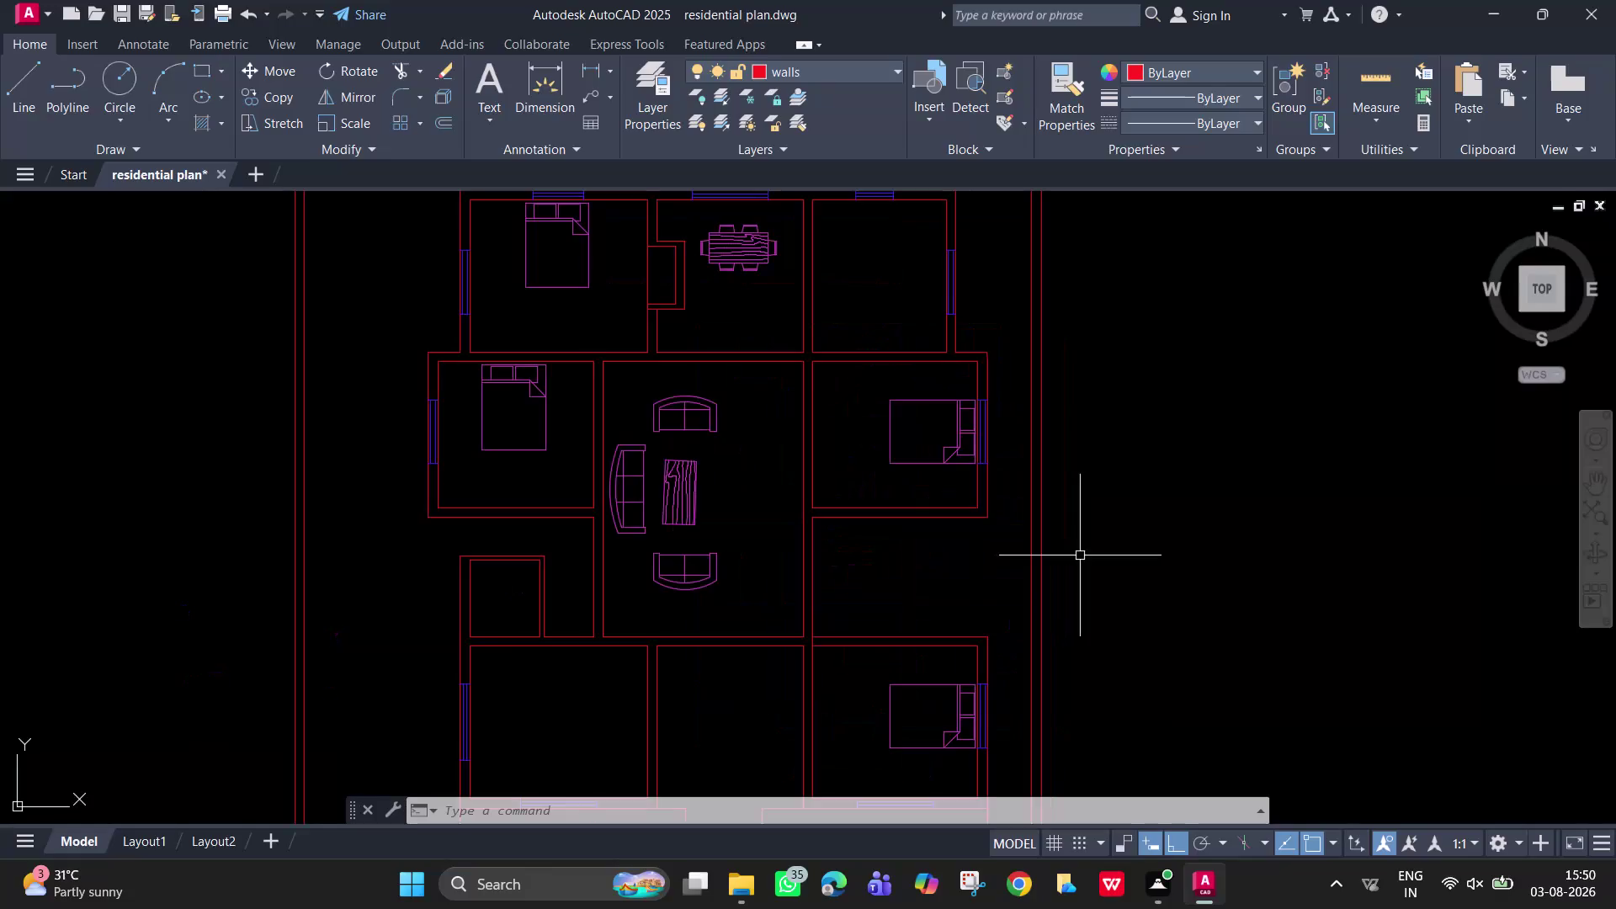
Zoom to the loose blocks and select the toilet block.
scroll(down, 3)
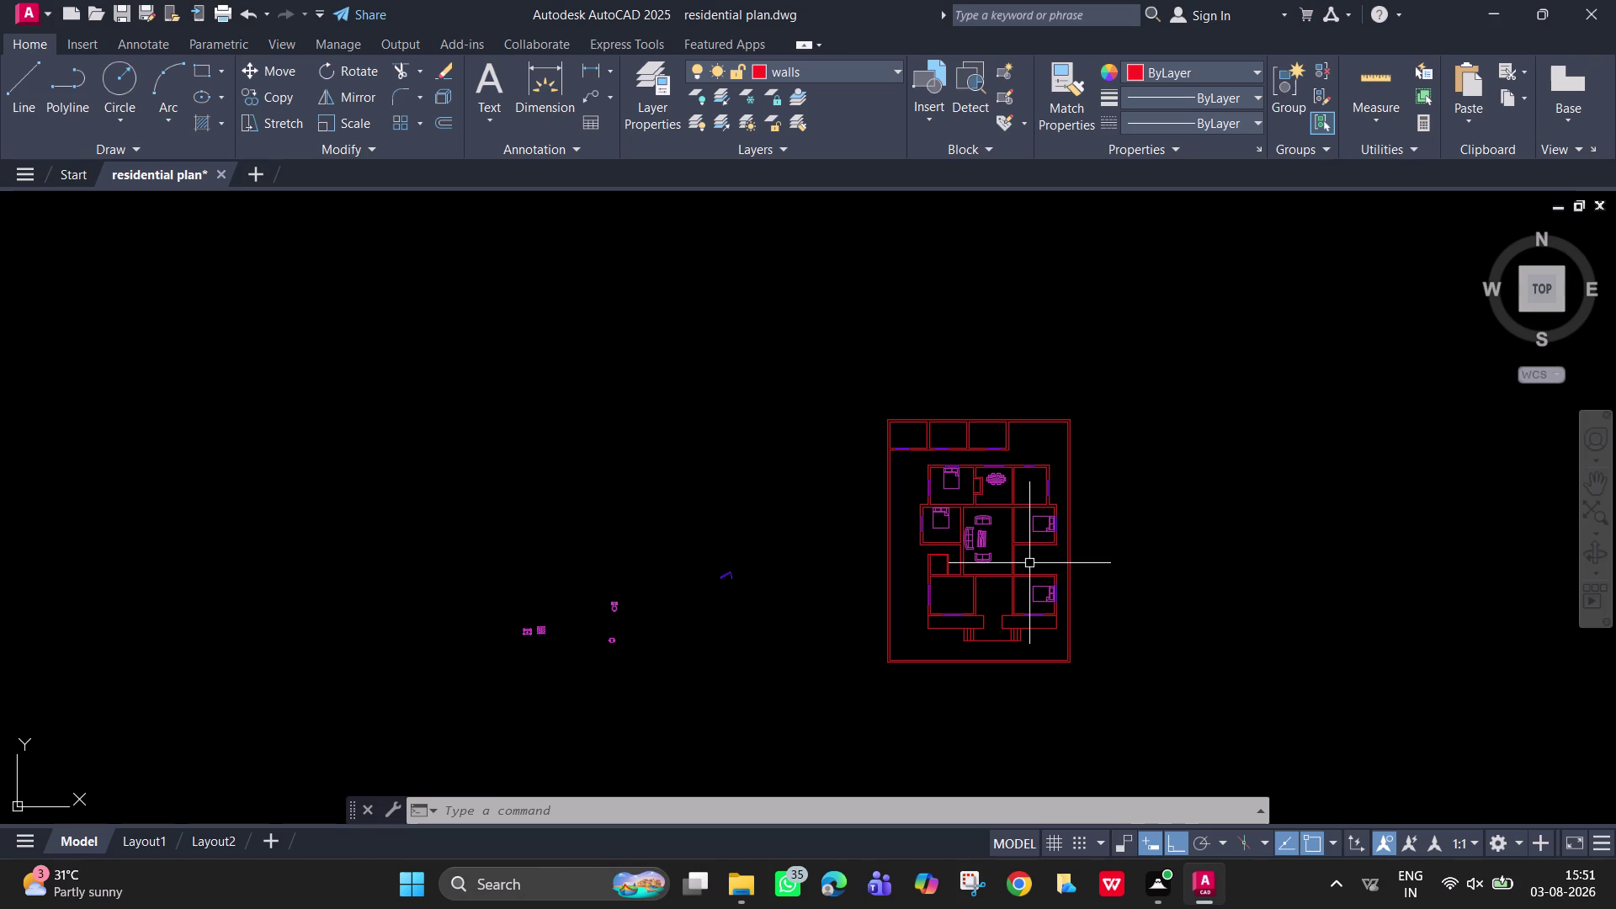
click(723, 596)
click(709, 563)
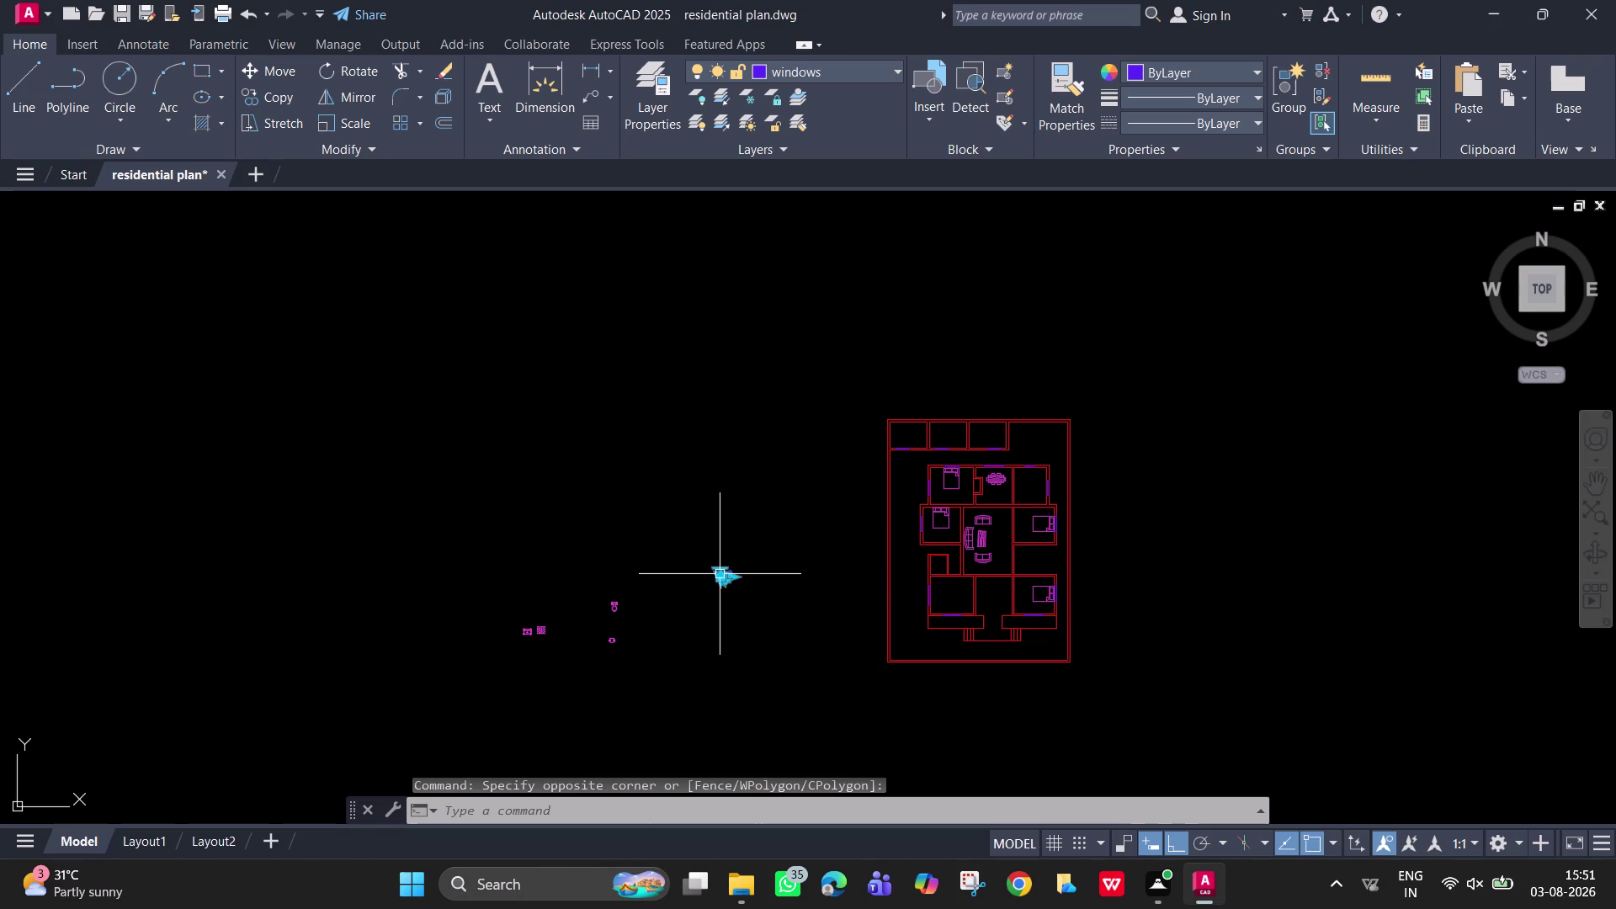
key(BackSpace)
key(Delete)
scroll(up, 3)
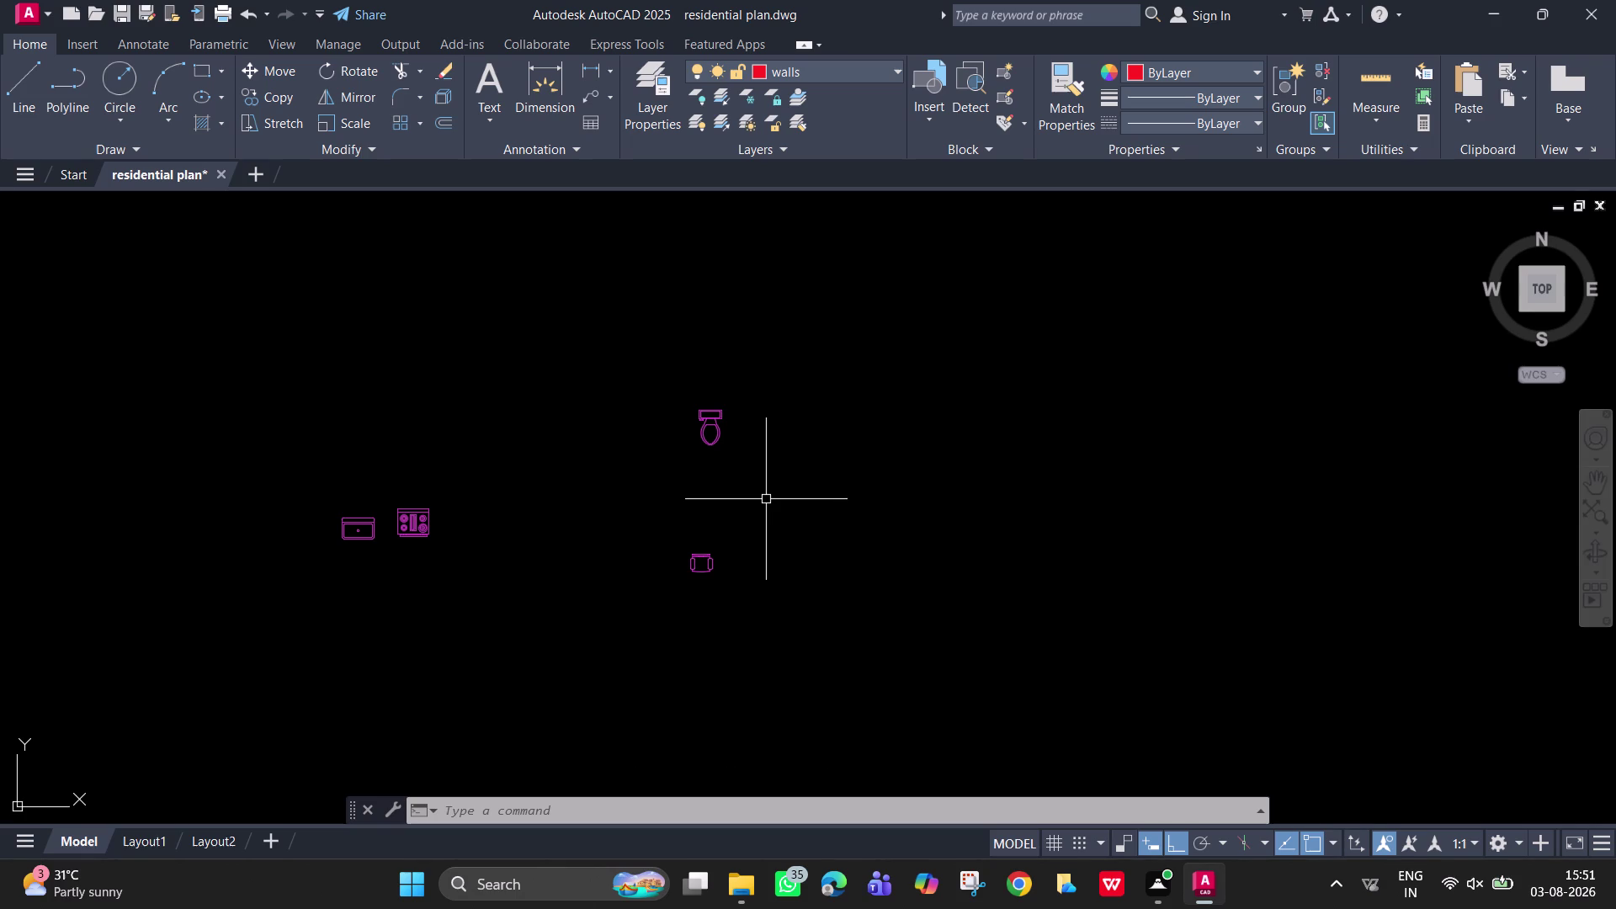
drag(778, 493, 745, 461)
Open Layer Properties and add a new layer.
click(671, 334)
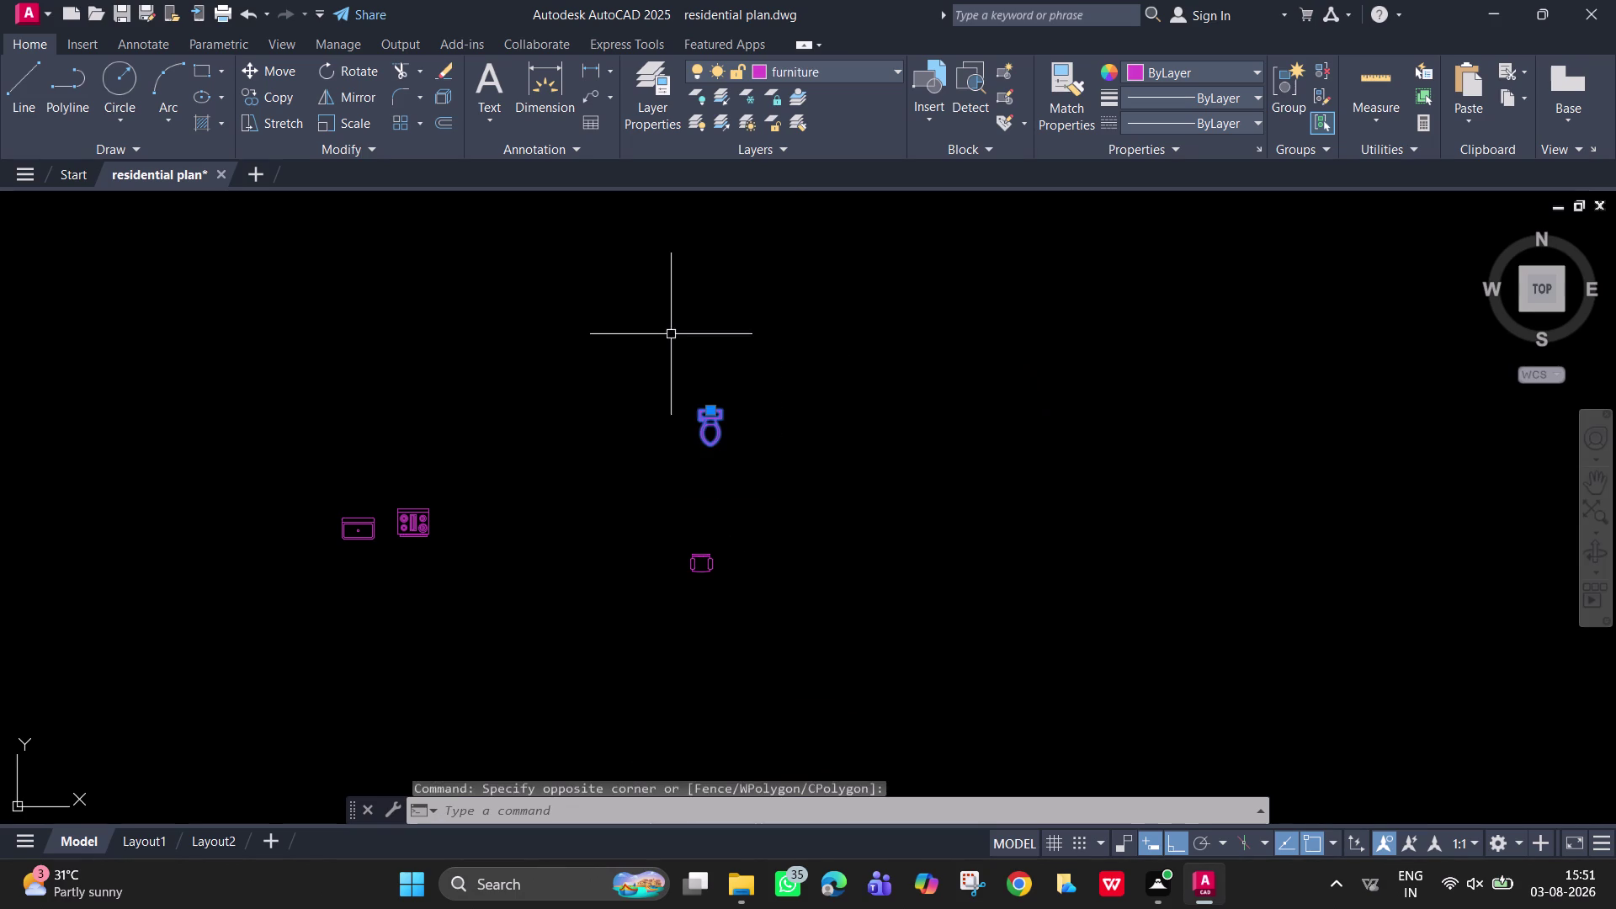
click(663, 91)
click(191, 101)
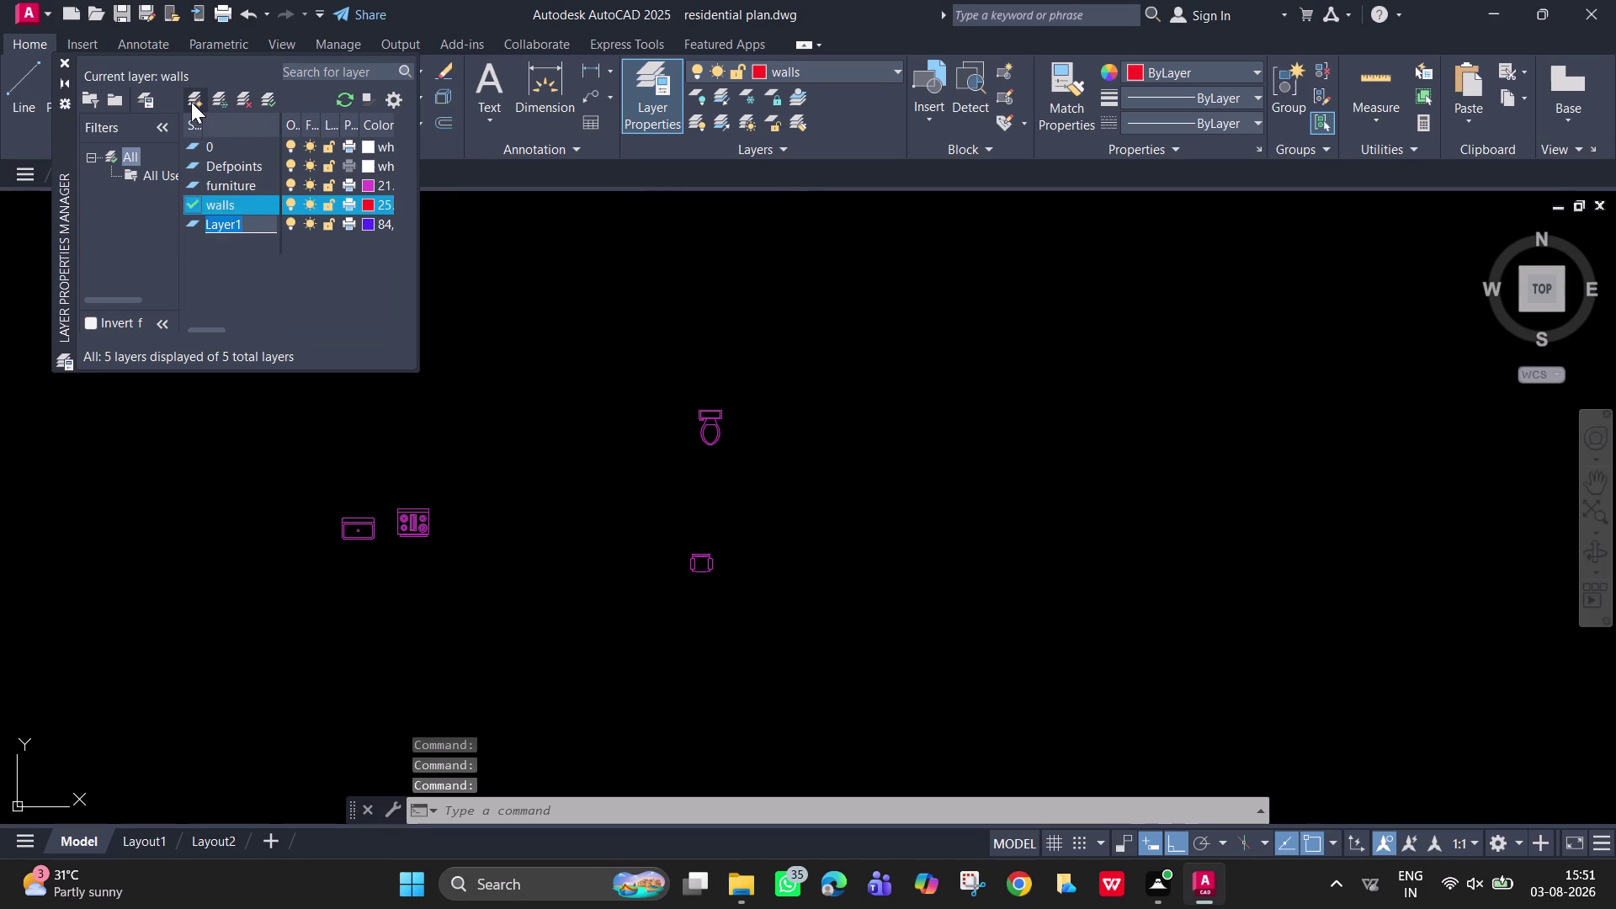
Name the new layer 'toilrt' and make it the current layer.
key(BackSpace)
key(BackSpace)
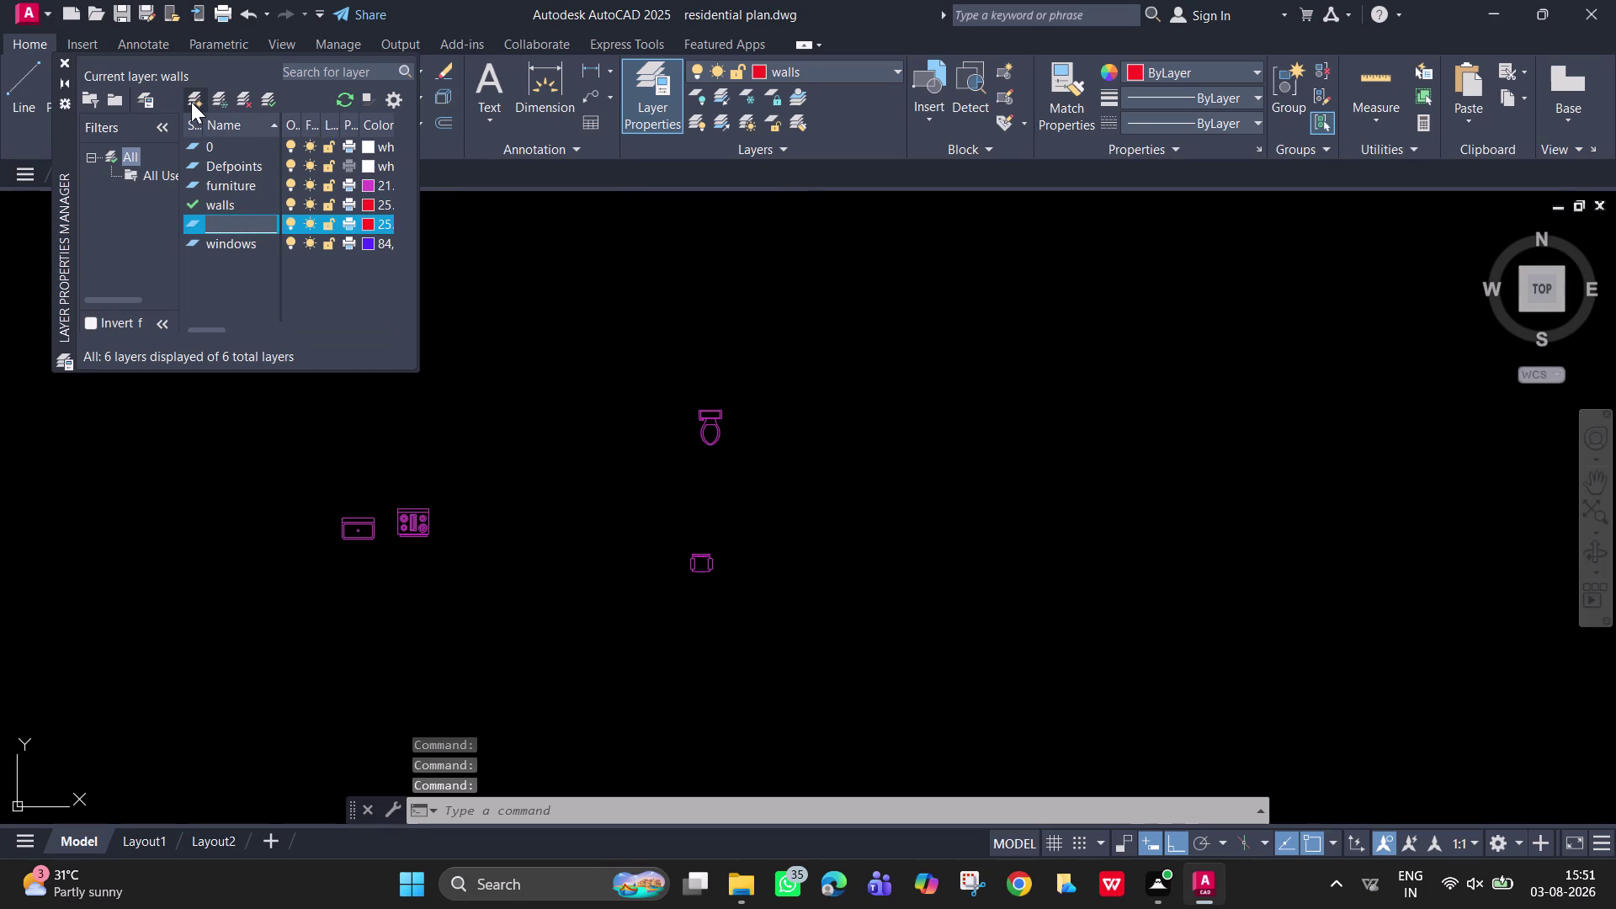
text(toilr)
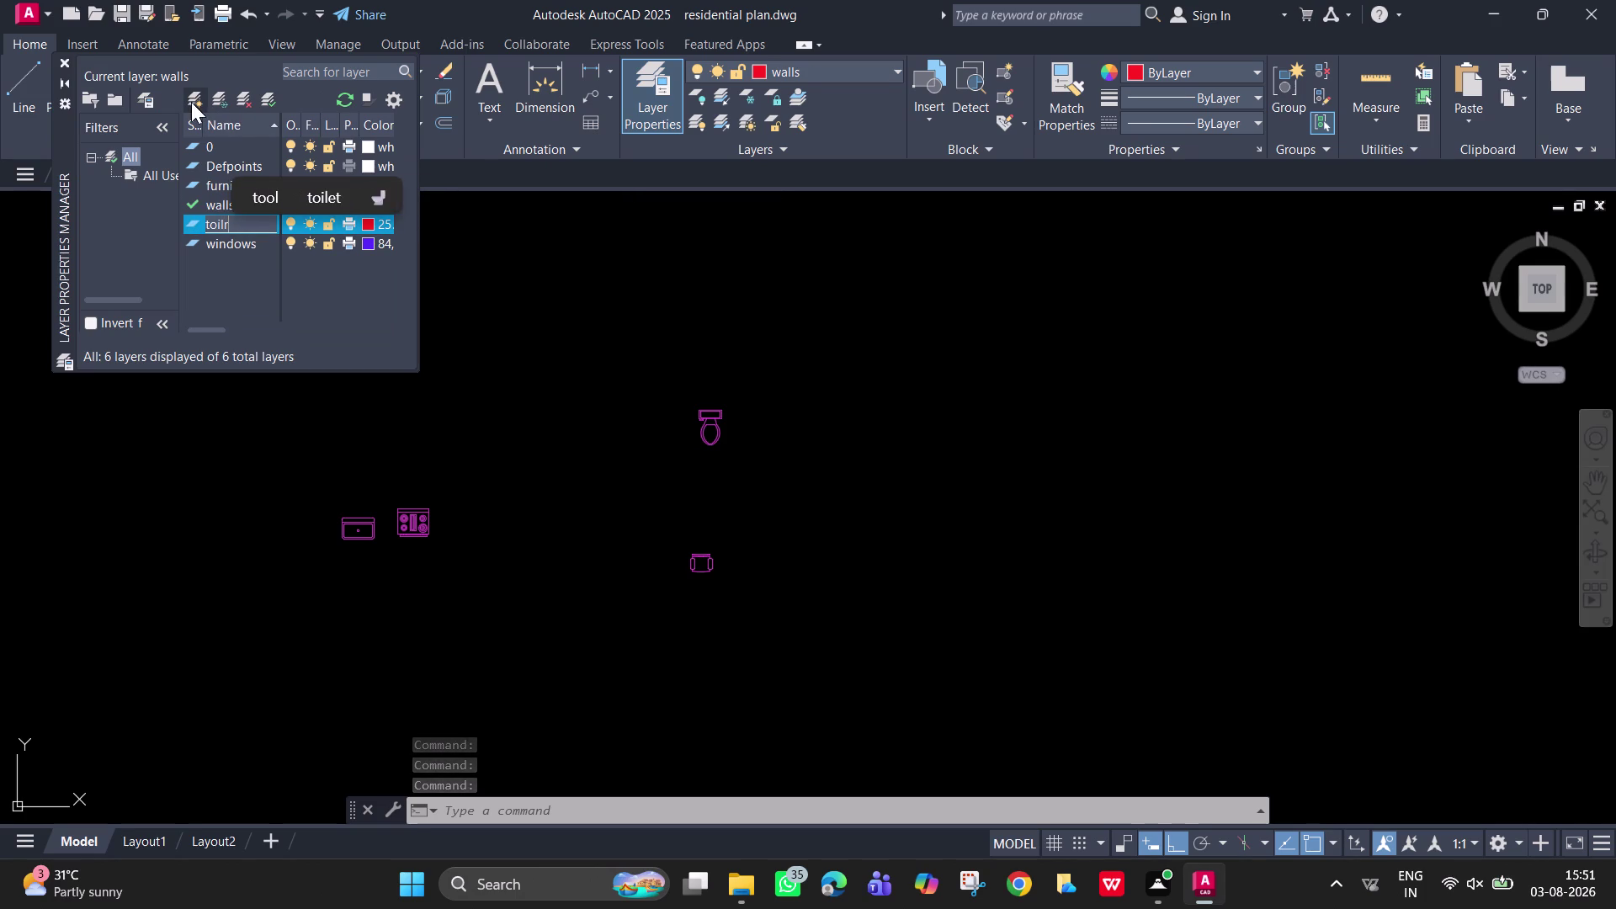
text(t)
key(Return)
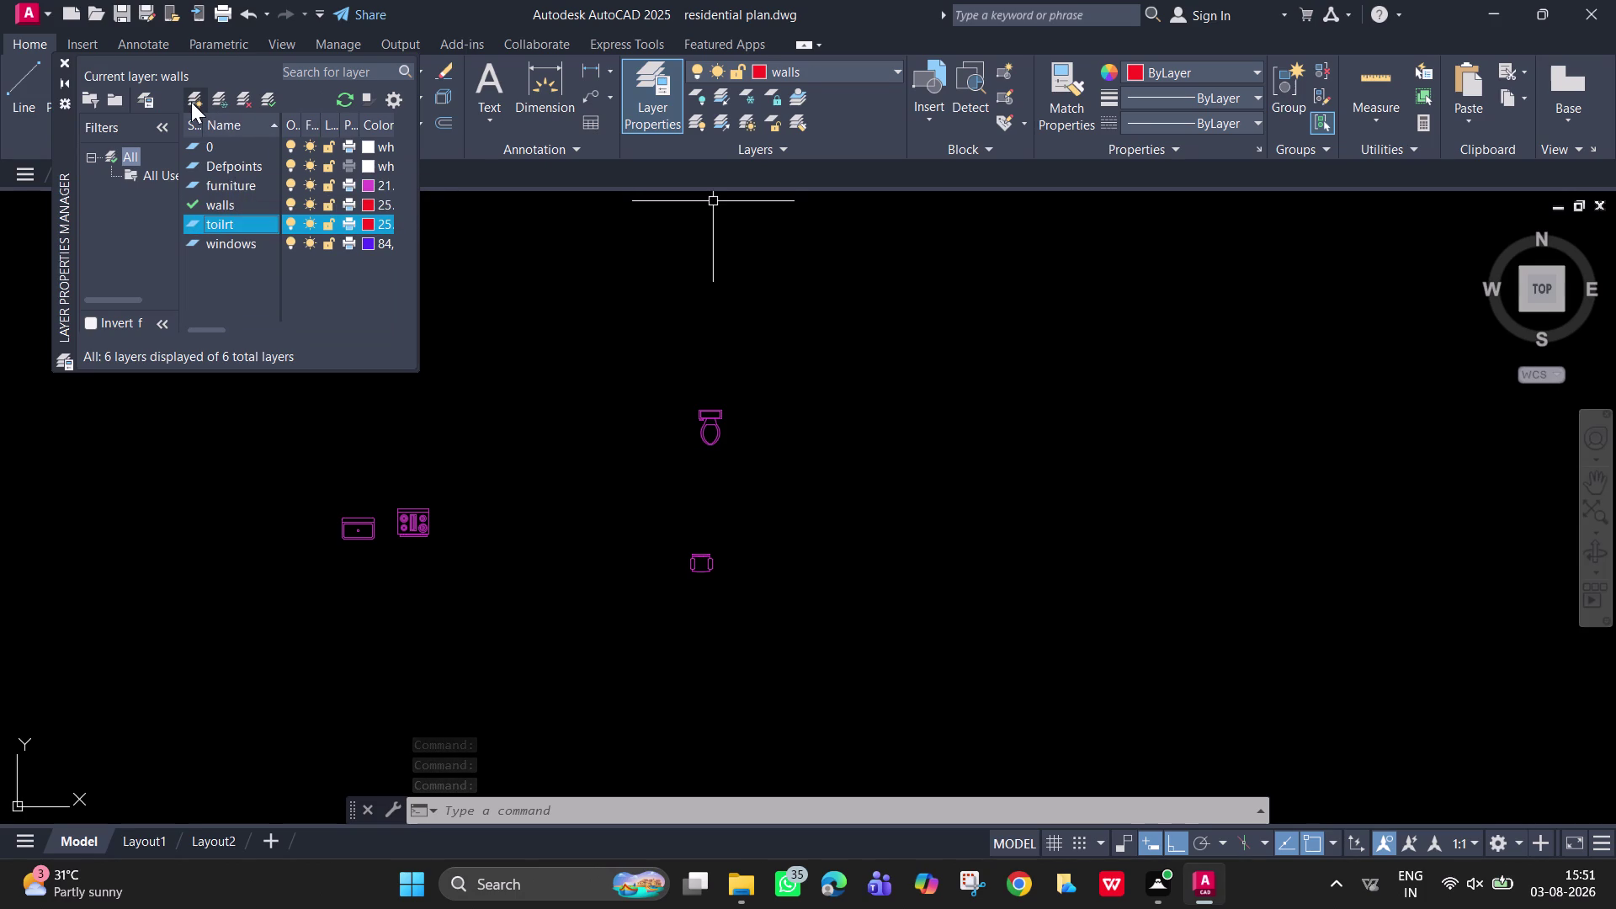
double_click(250, 224)
double_click(250, 224)
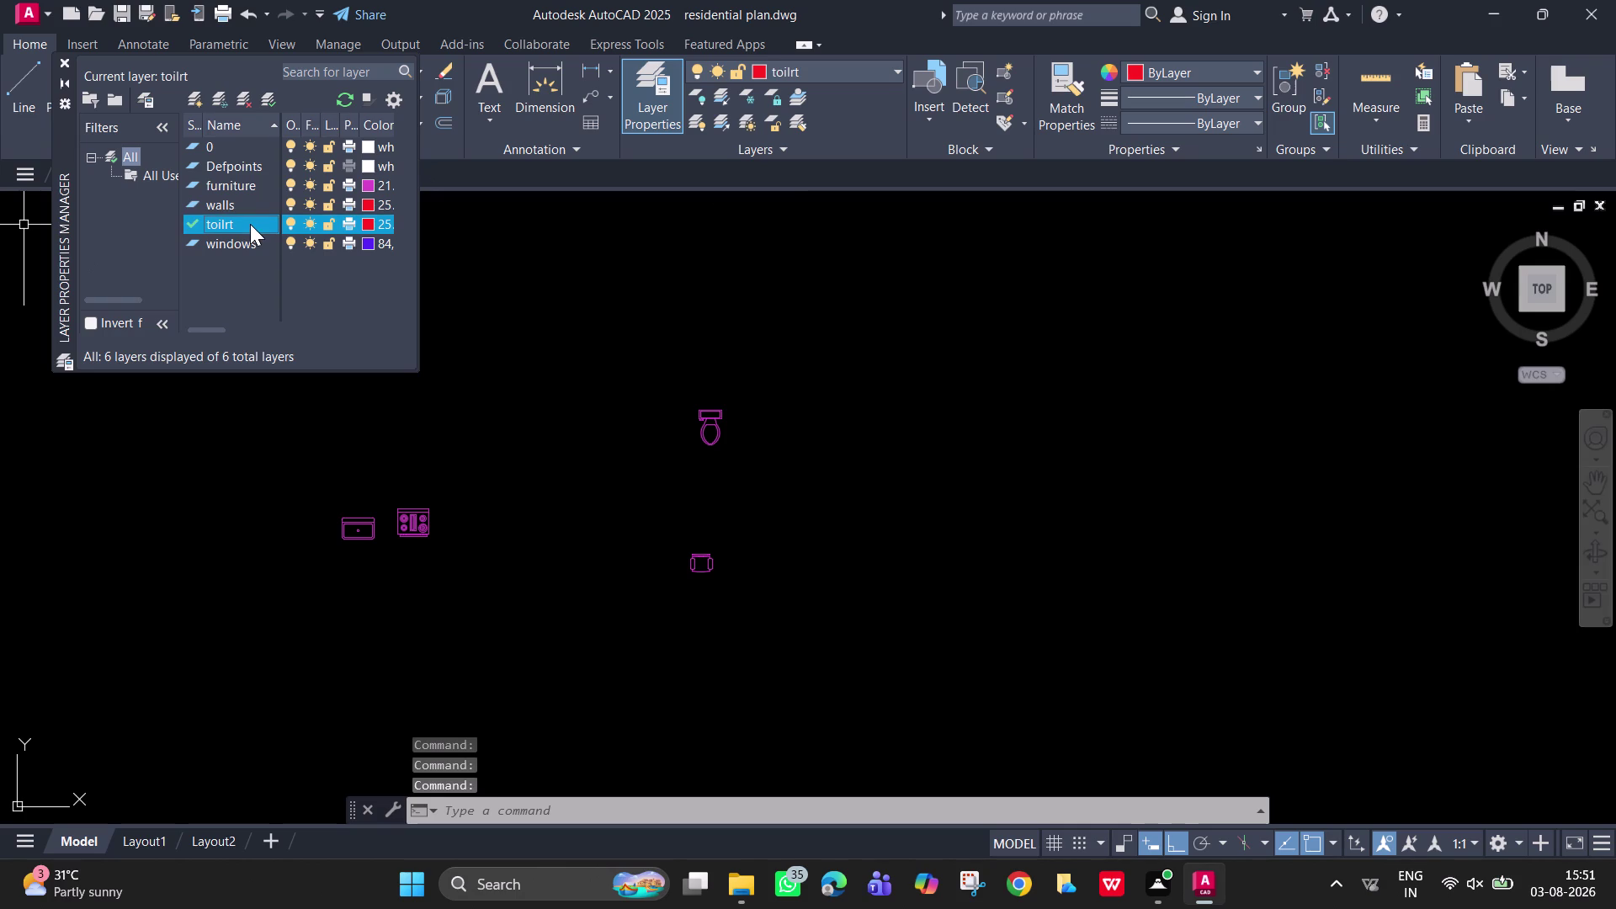
Correct the misspelled layer name to 'toilet'.
right_click(270, 228)
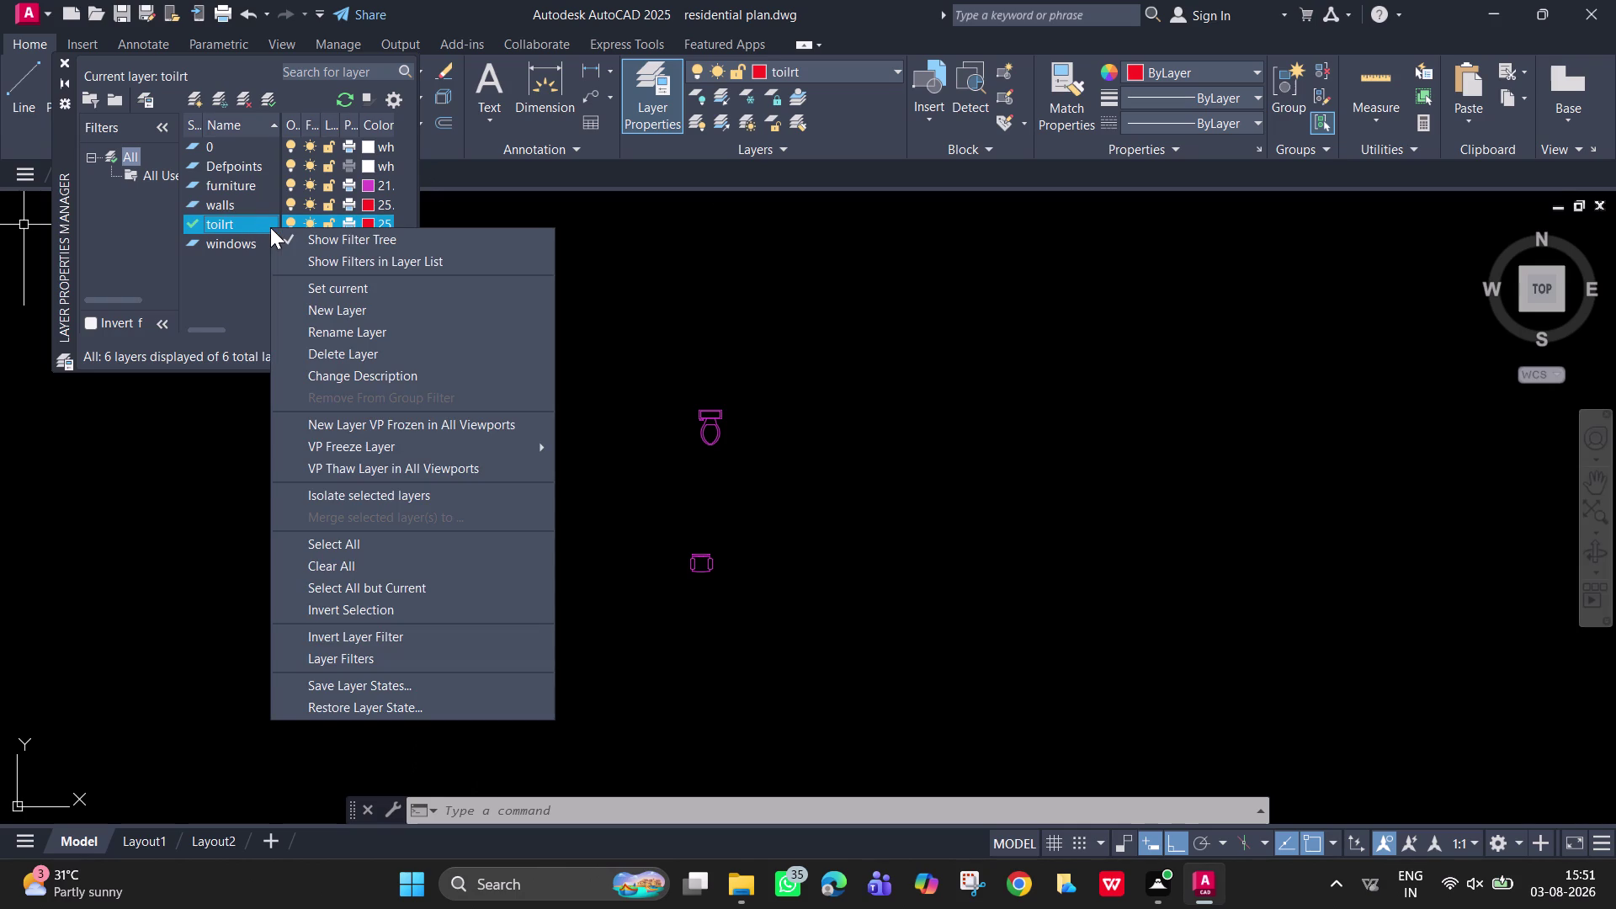
click(350, 328)
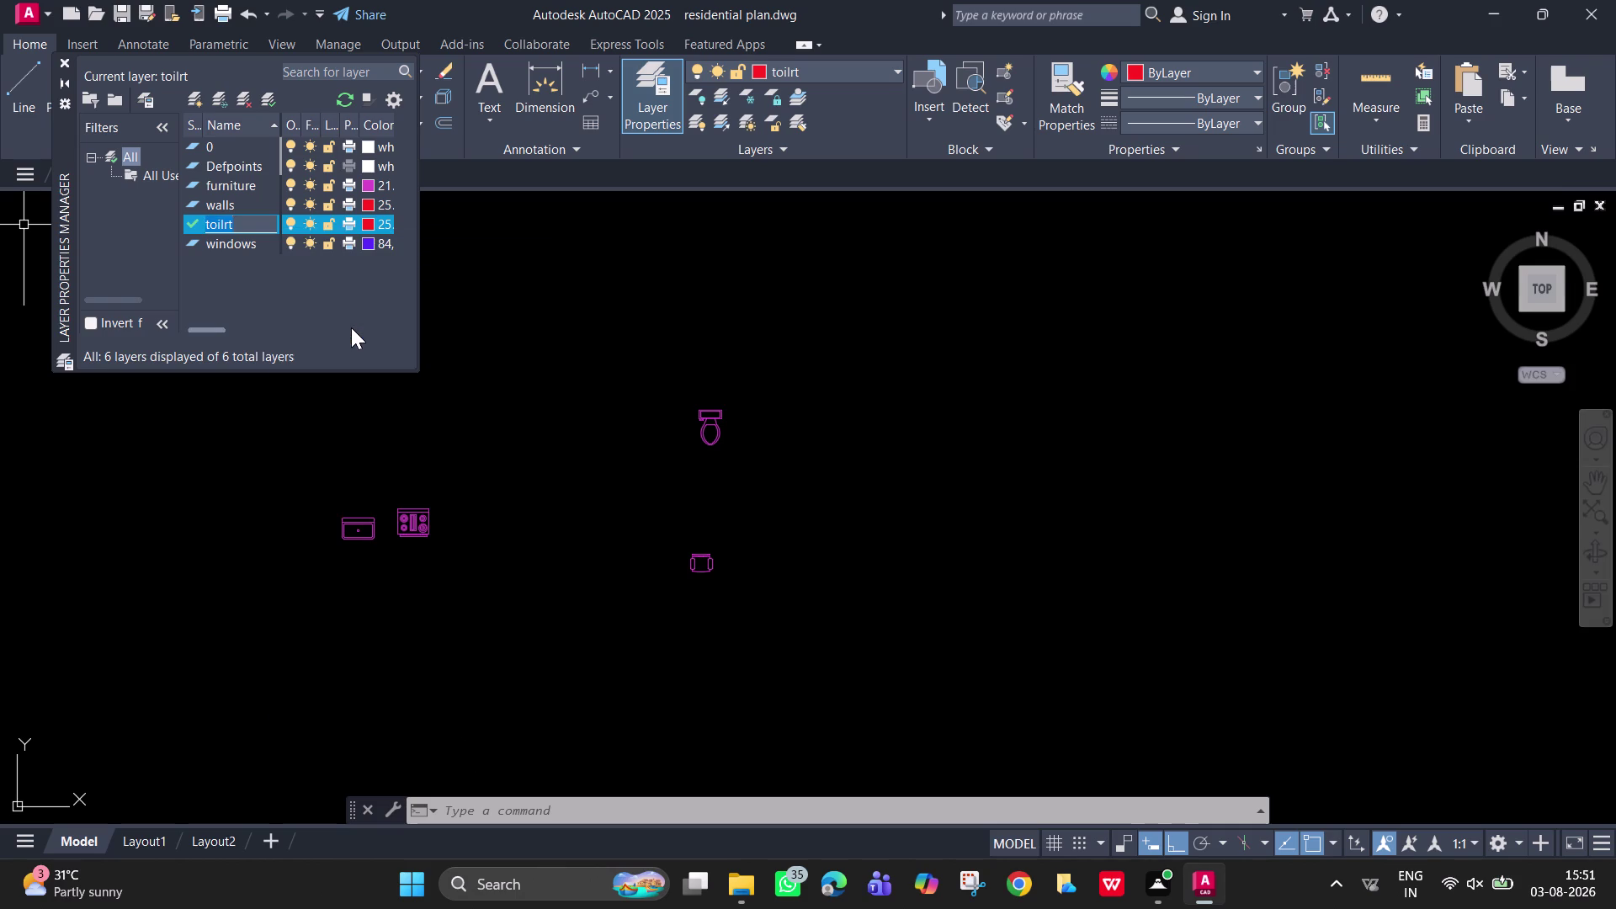
key(BackSpace)
text(toil)
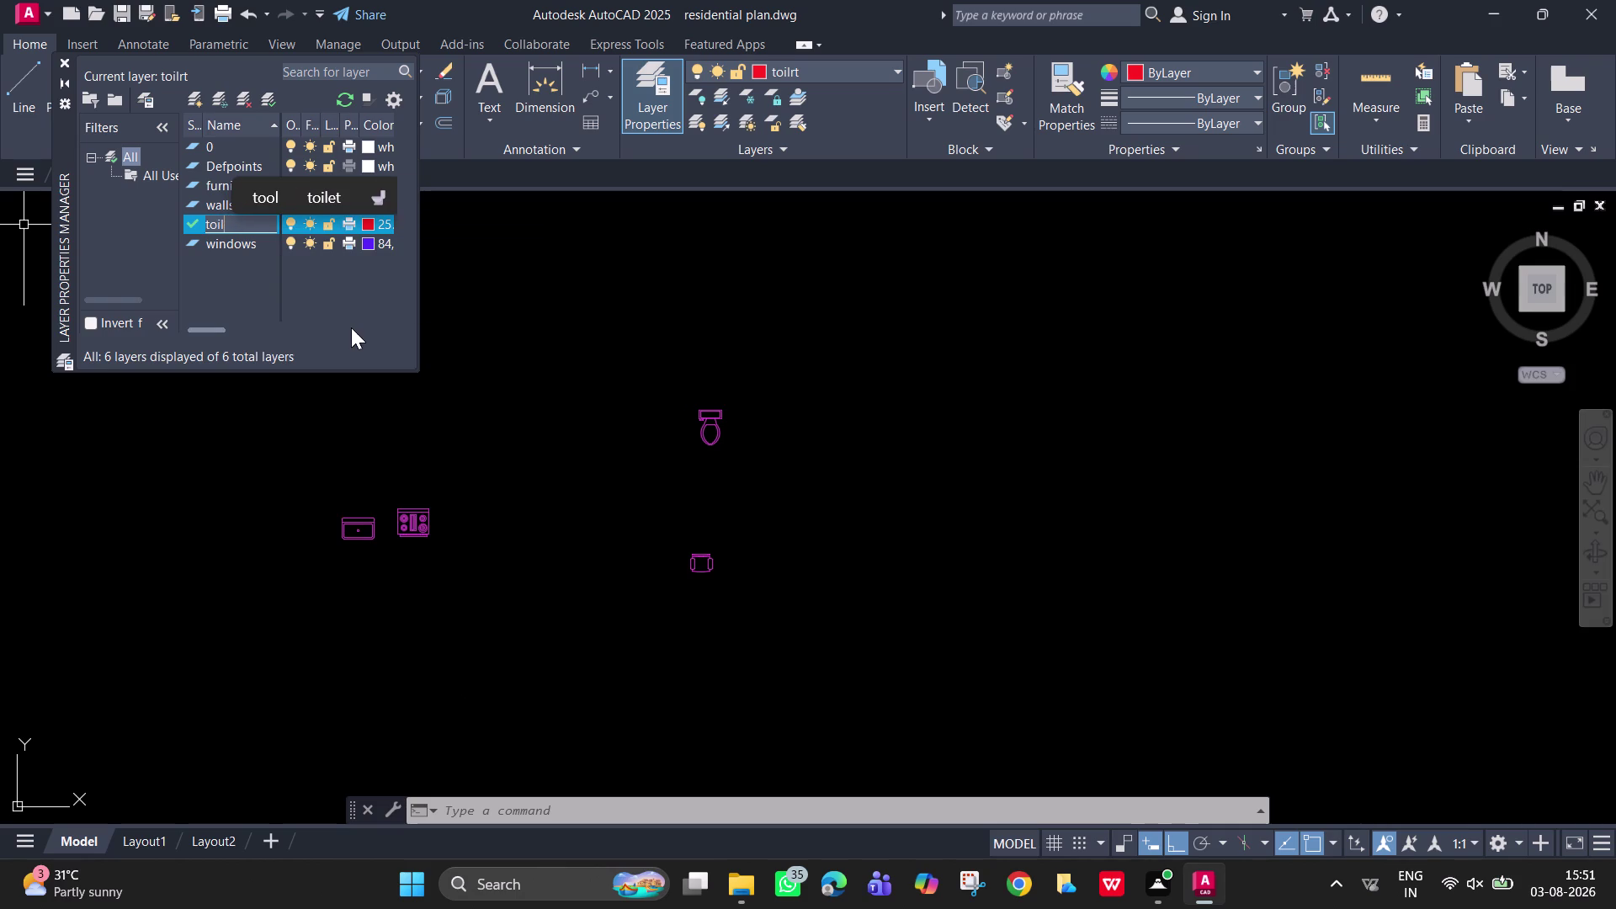
text(et)
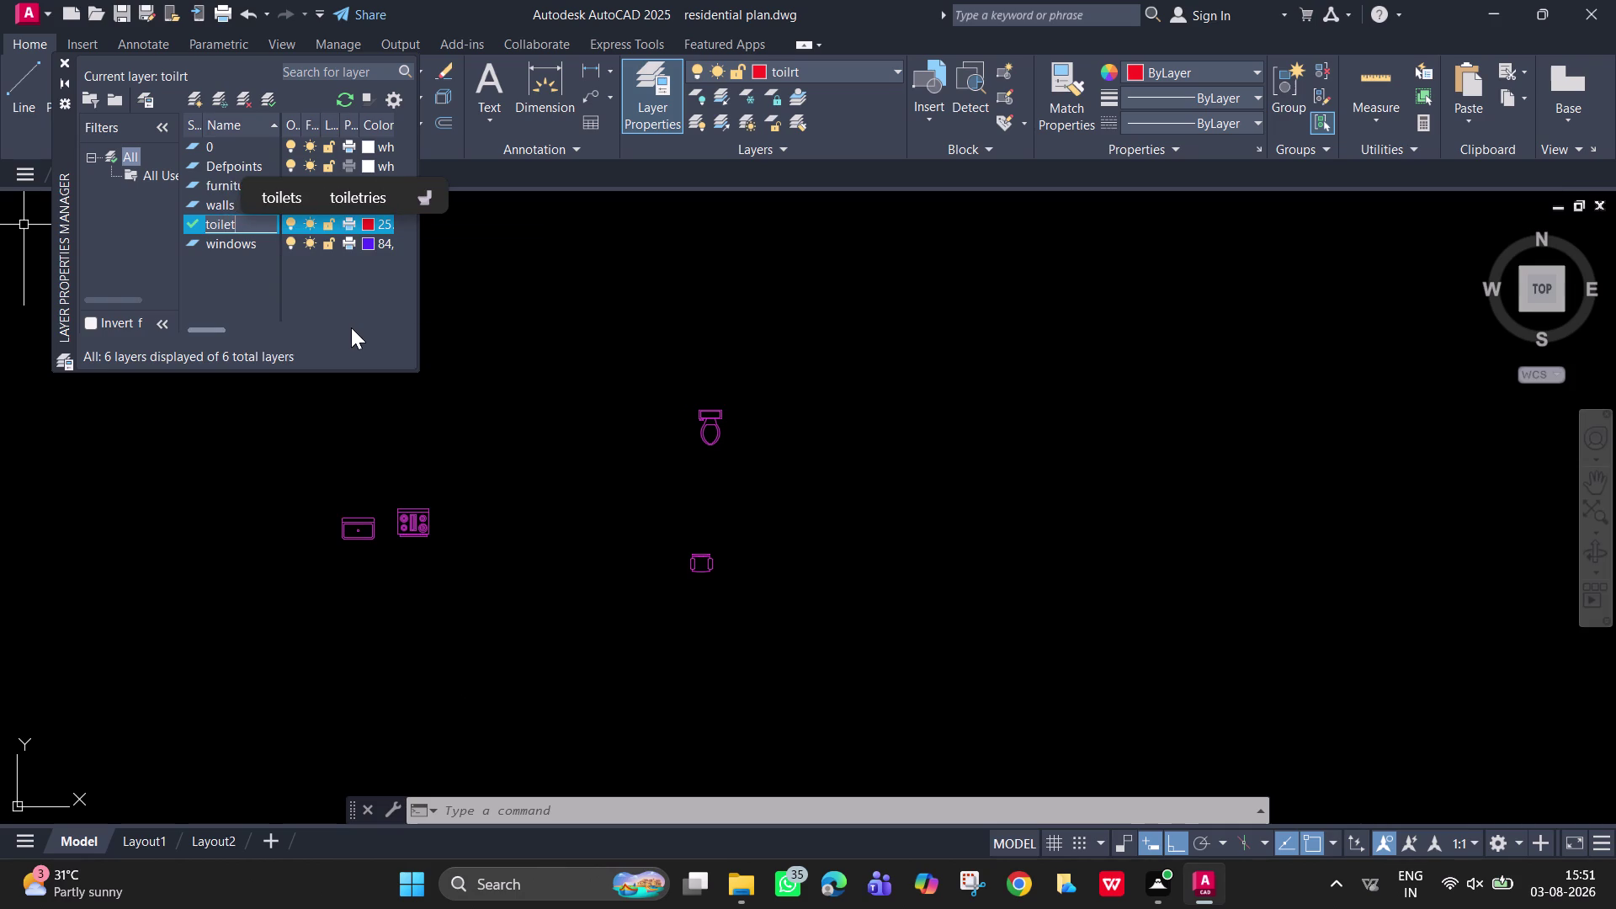
key(Return)
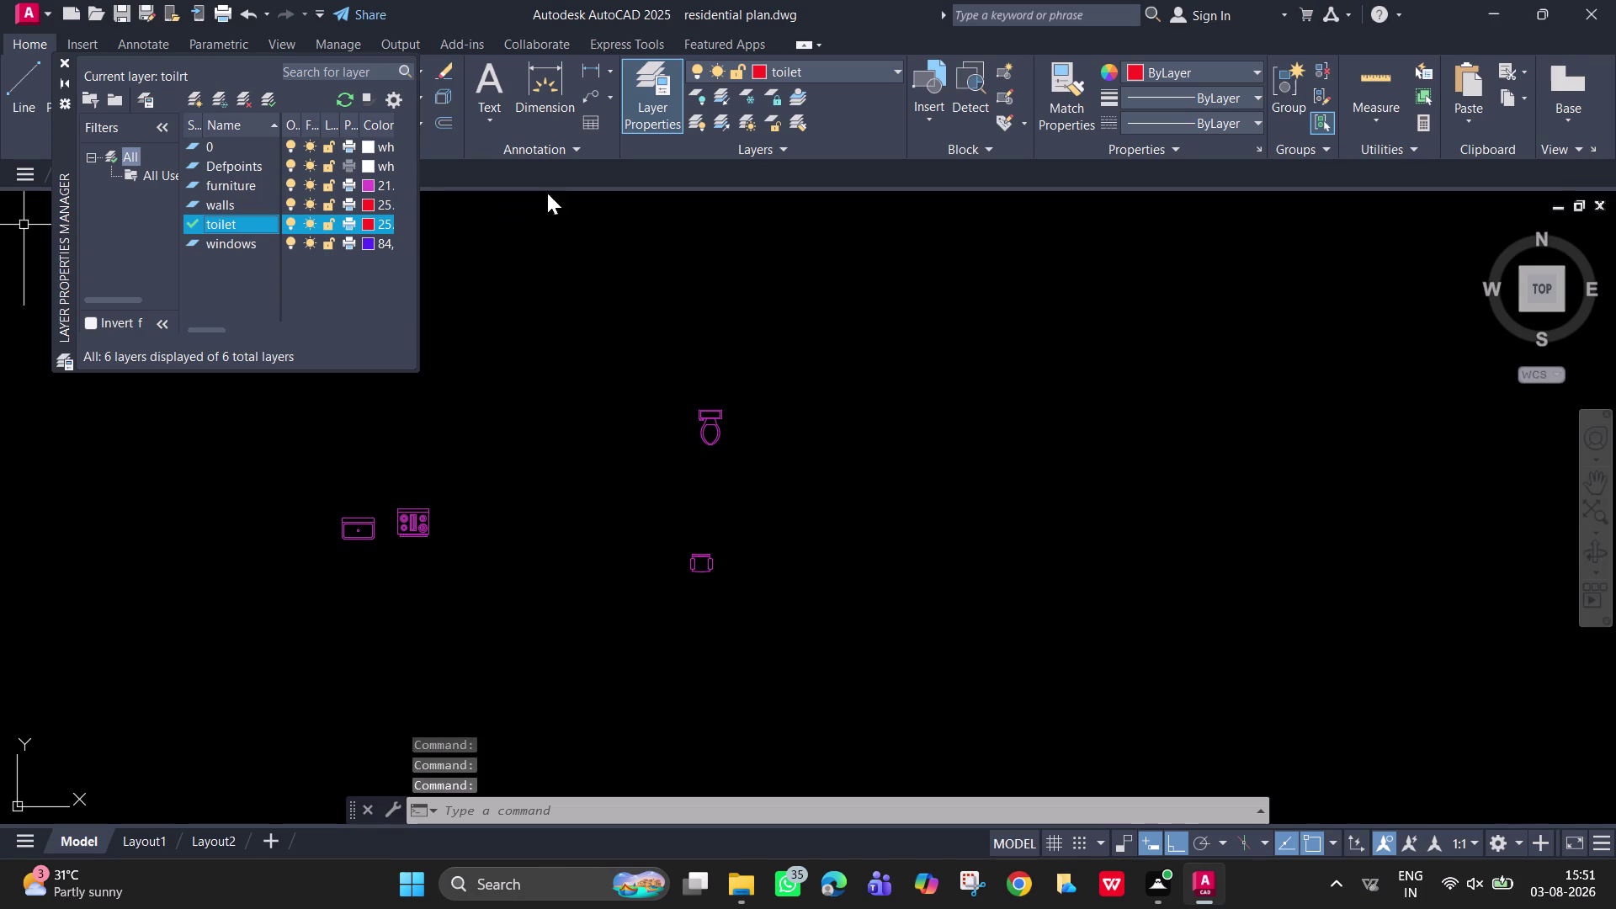
click(362, 227)
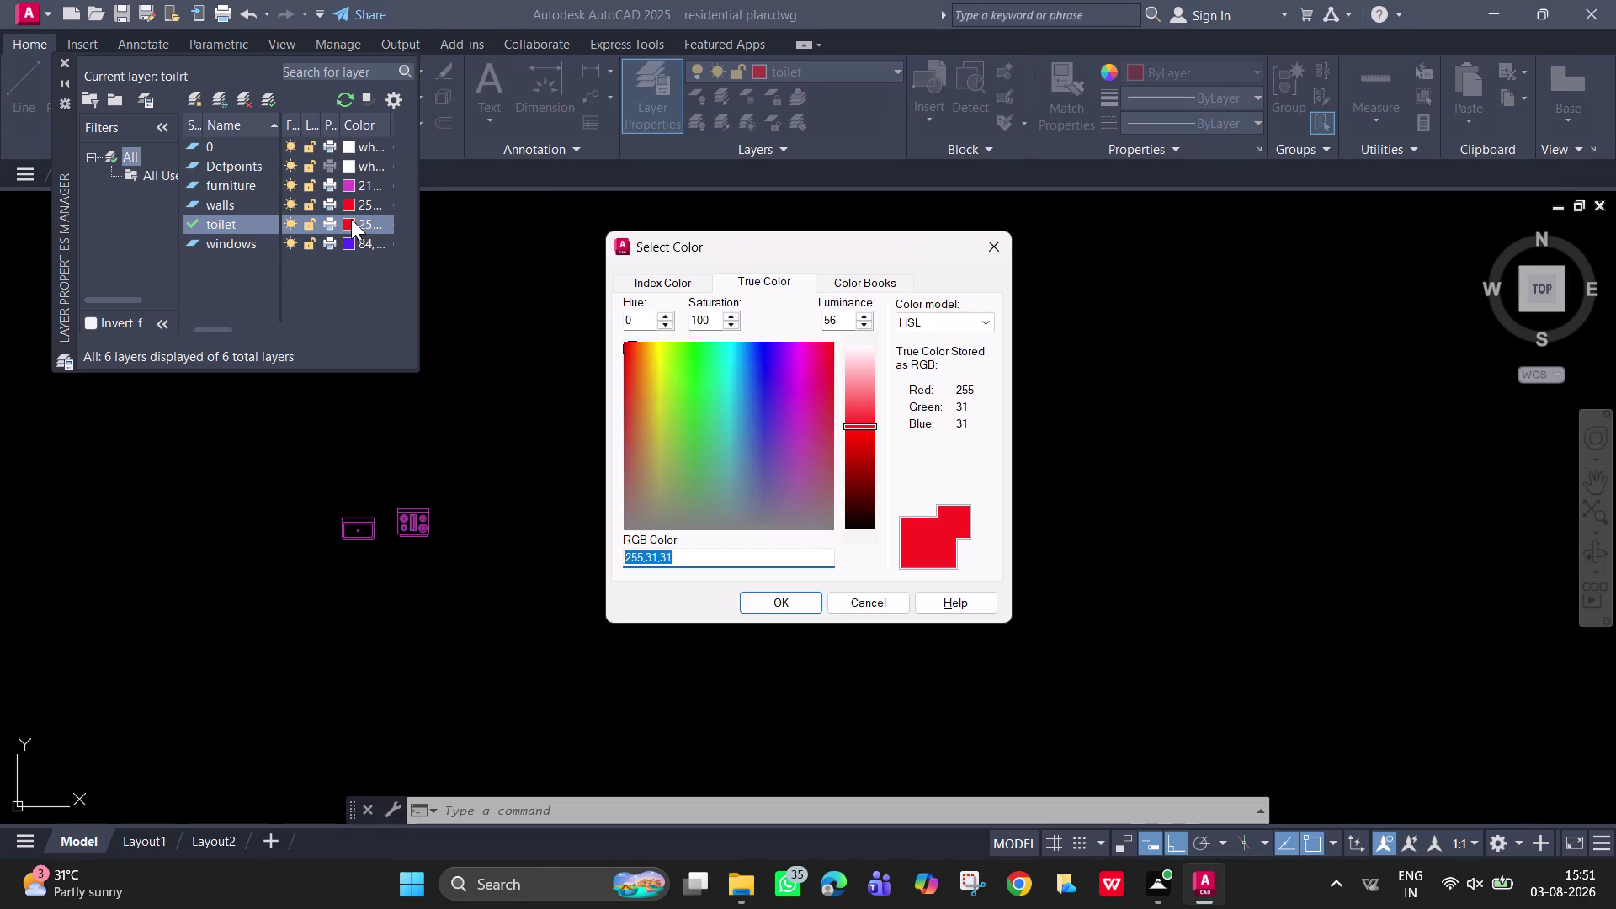
Set the toilet layer colour to a green True Color.
click(725, 469)
drag(719, 468, 678, 441)
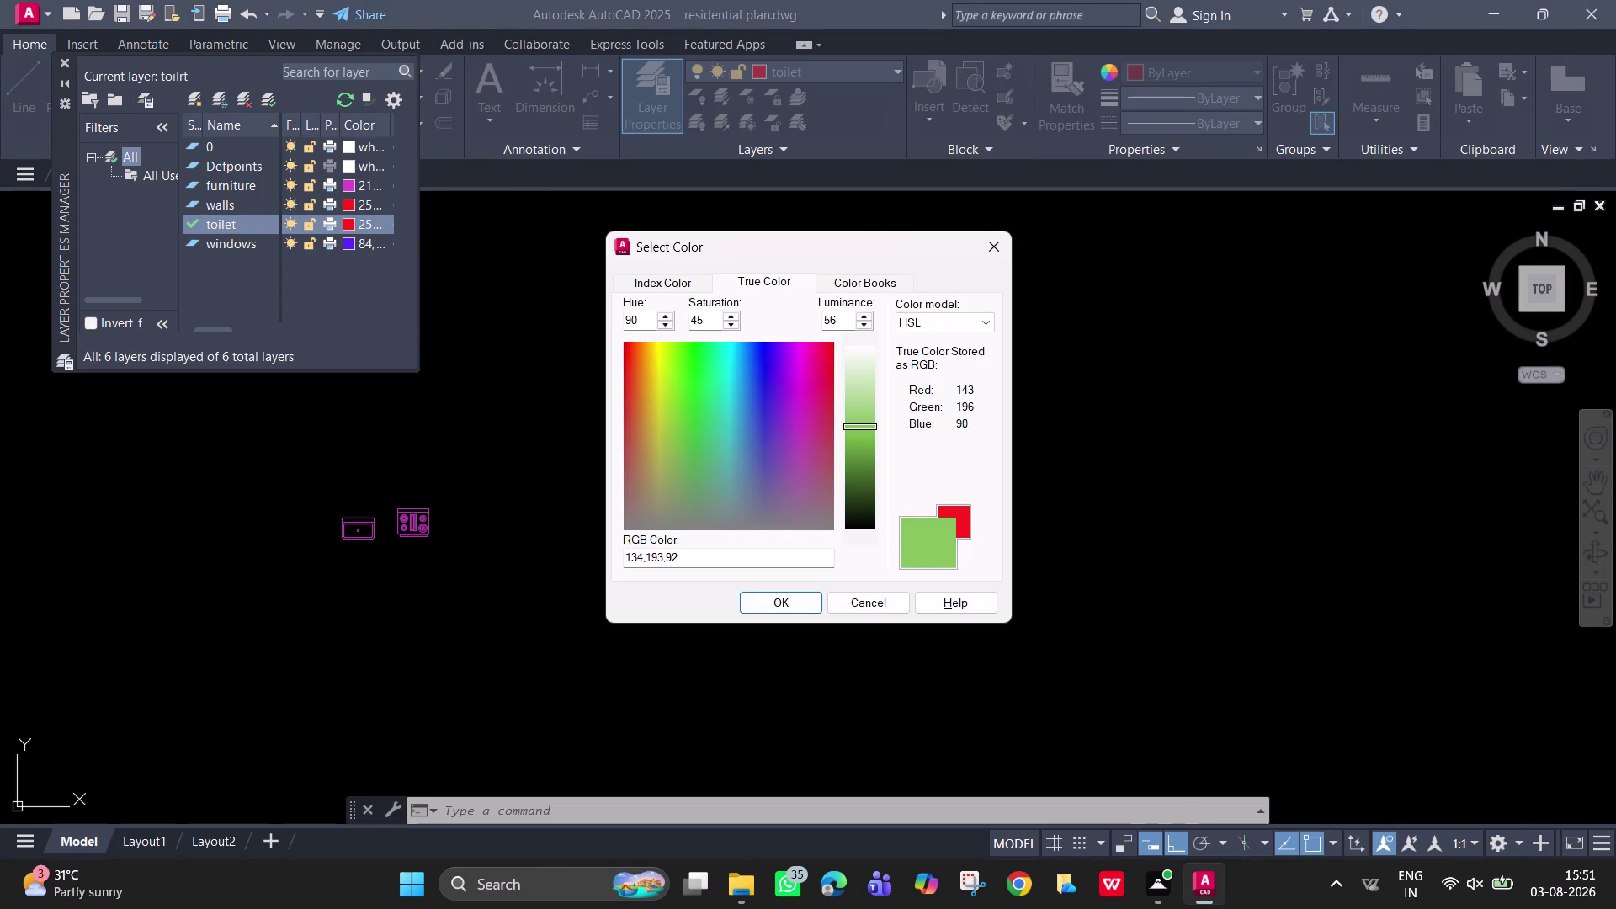
drag(678, 442, 677, 413)
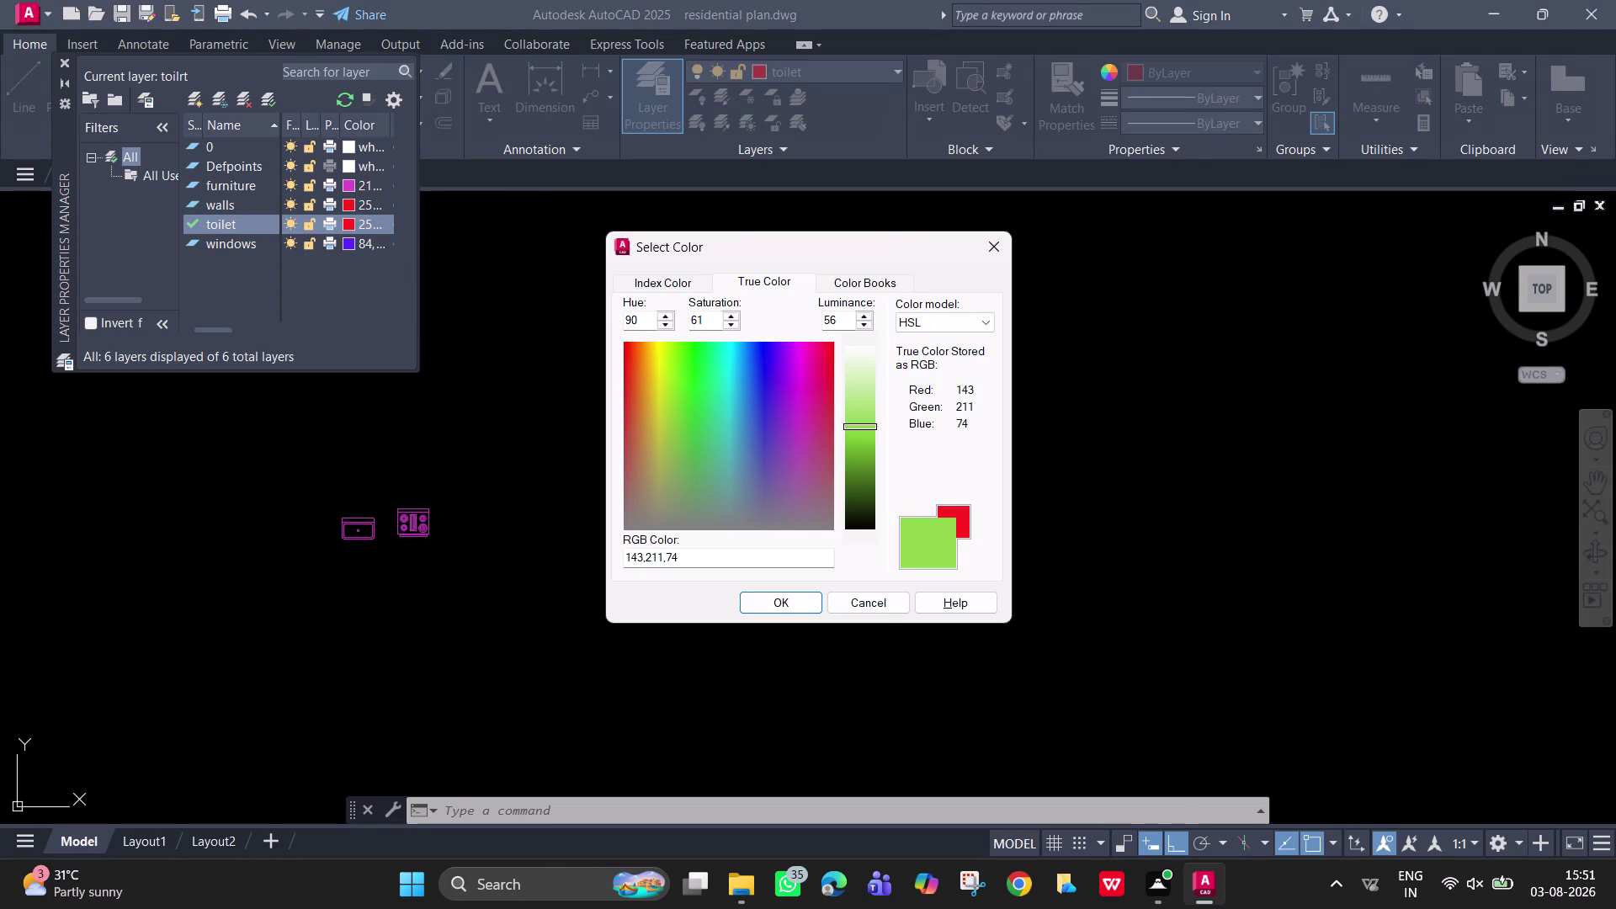
drag(677, 413, 677, 376)
click(800, 609)
Move the toilet block onto the 'toilet' layer.
drag(772, 467, 746, 439)
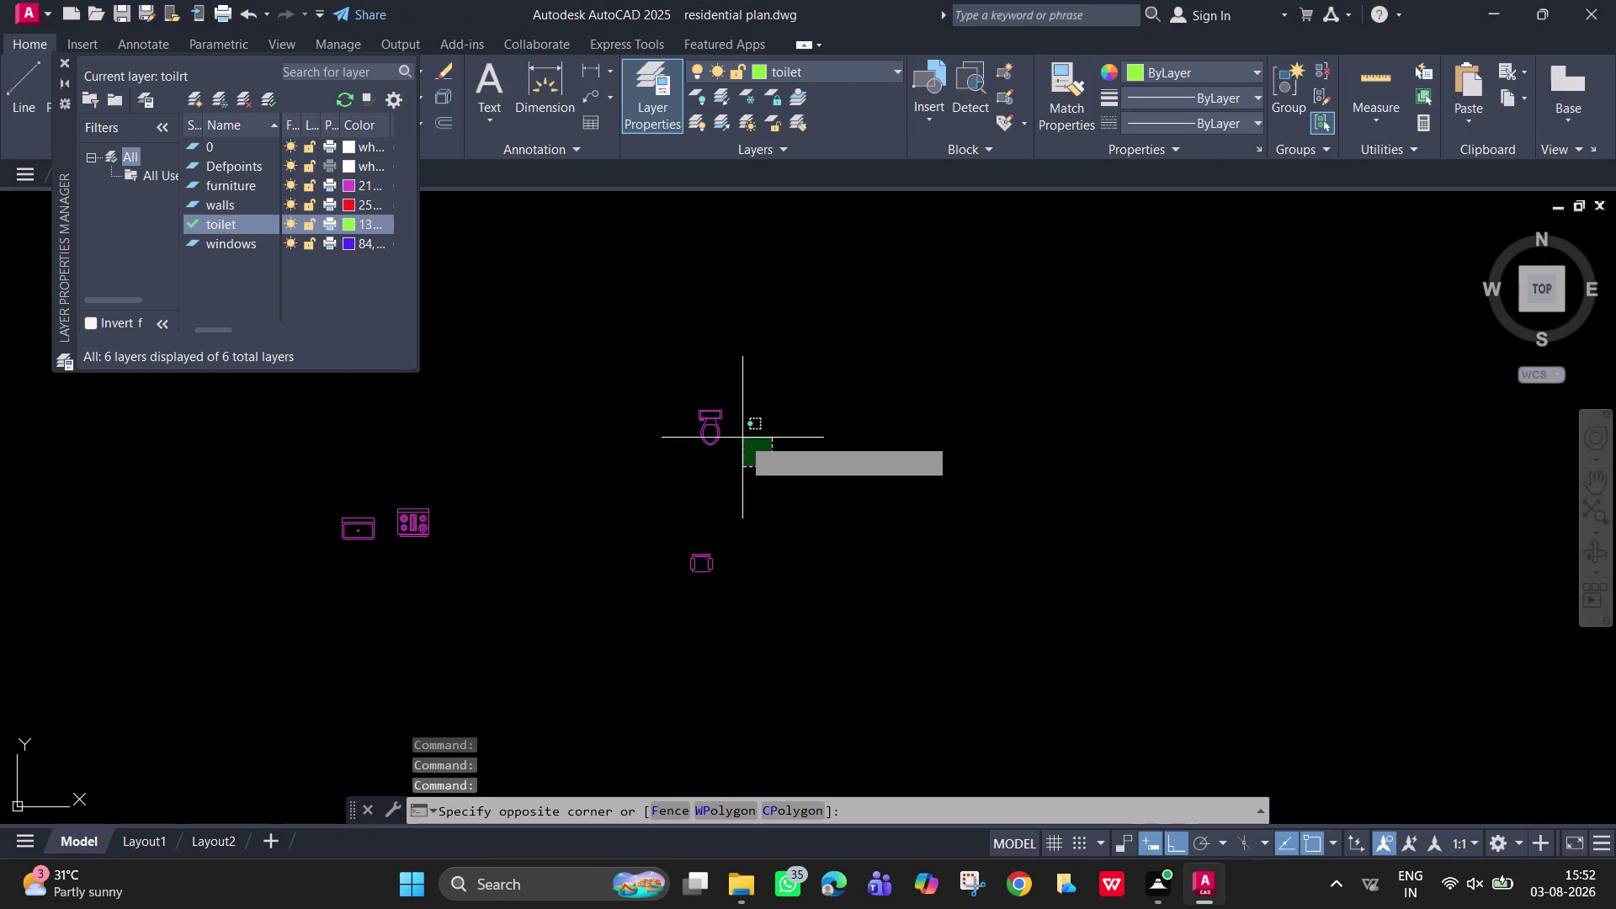
click(656, 325)
click(843, 64)
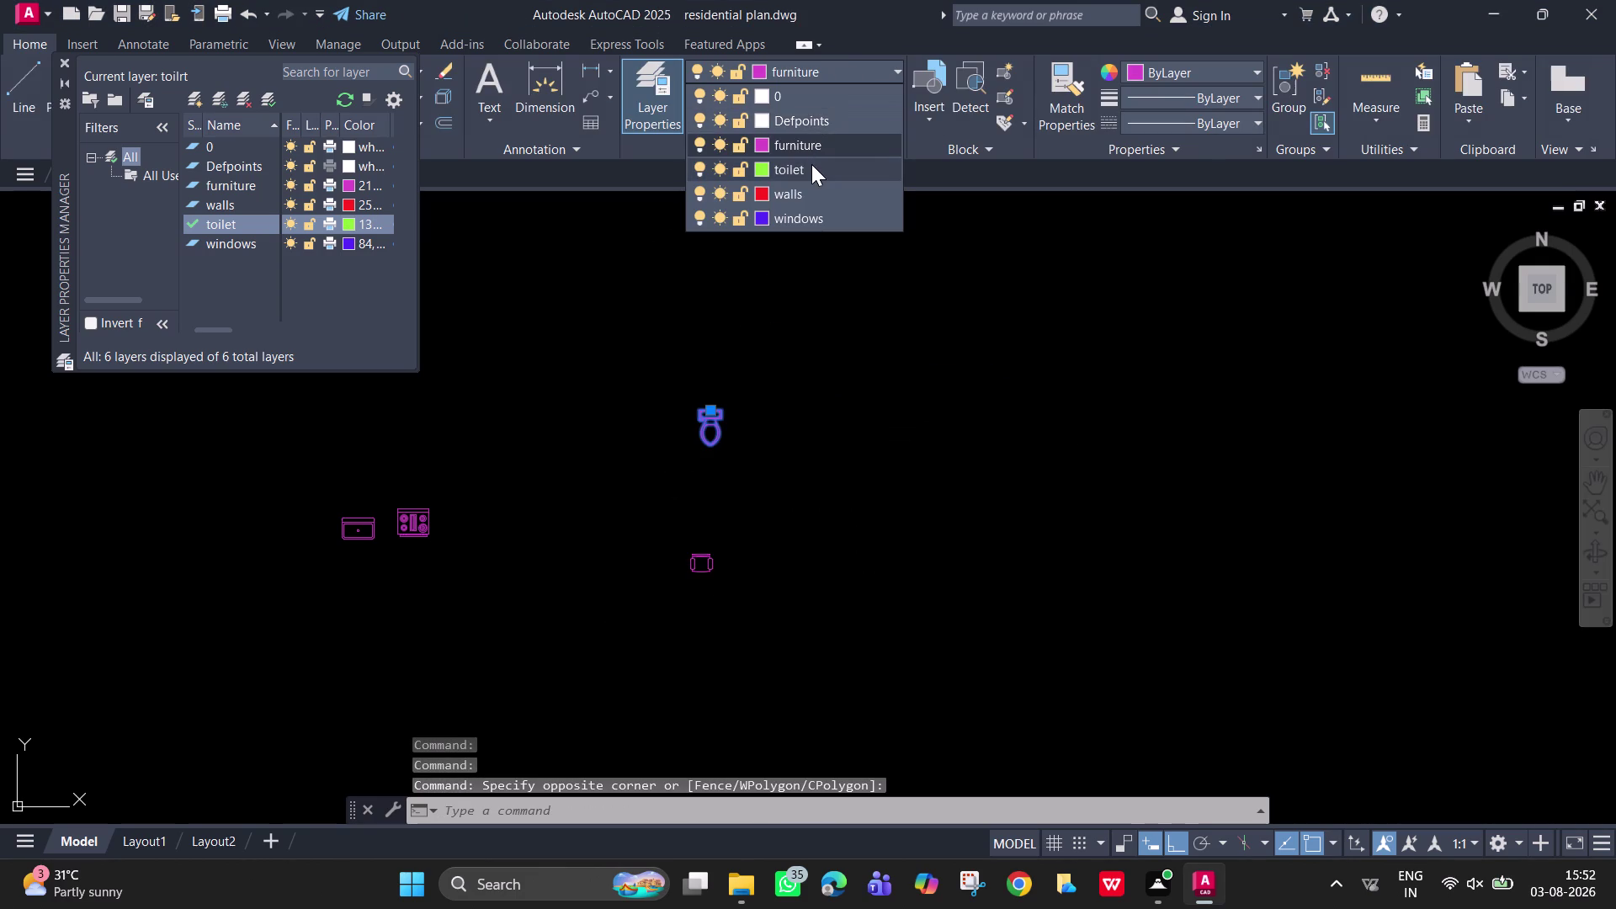
click(811, 168)
key(Escape)
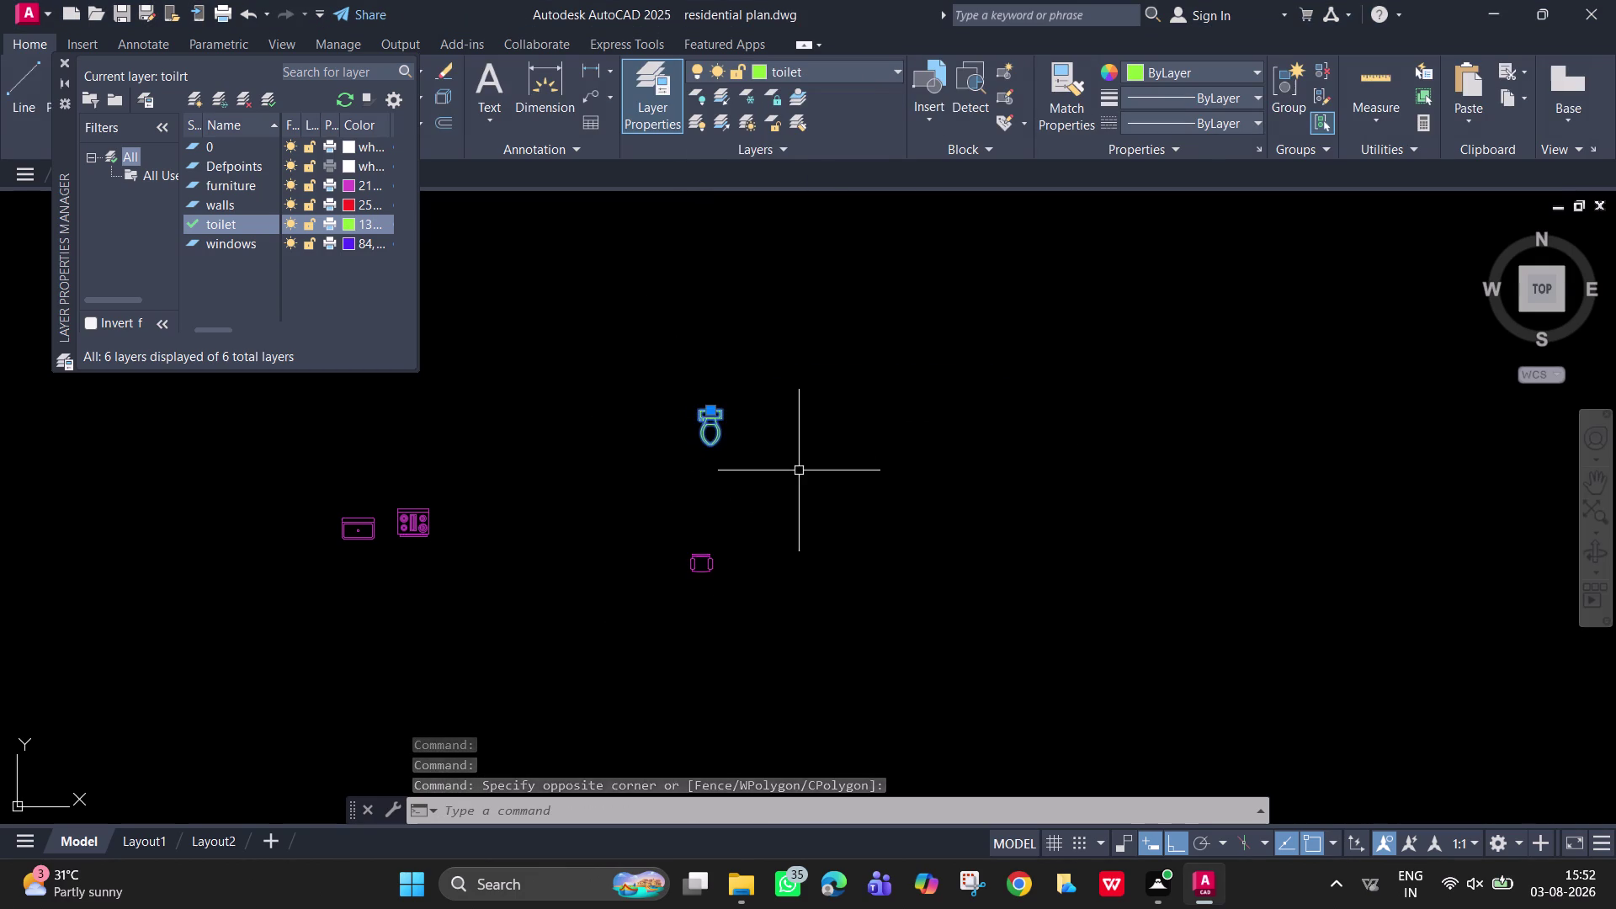
Pan and zoom across the furnished plan, then close in on the green toilet block.
scroll(down, 3)
middle_drag(1034, 528, 723, 502)
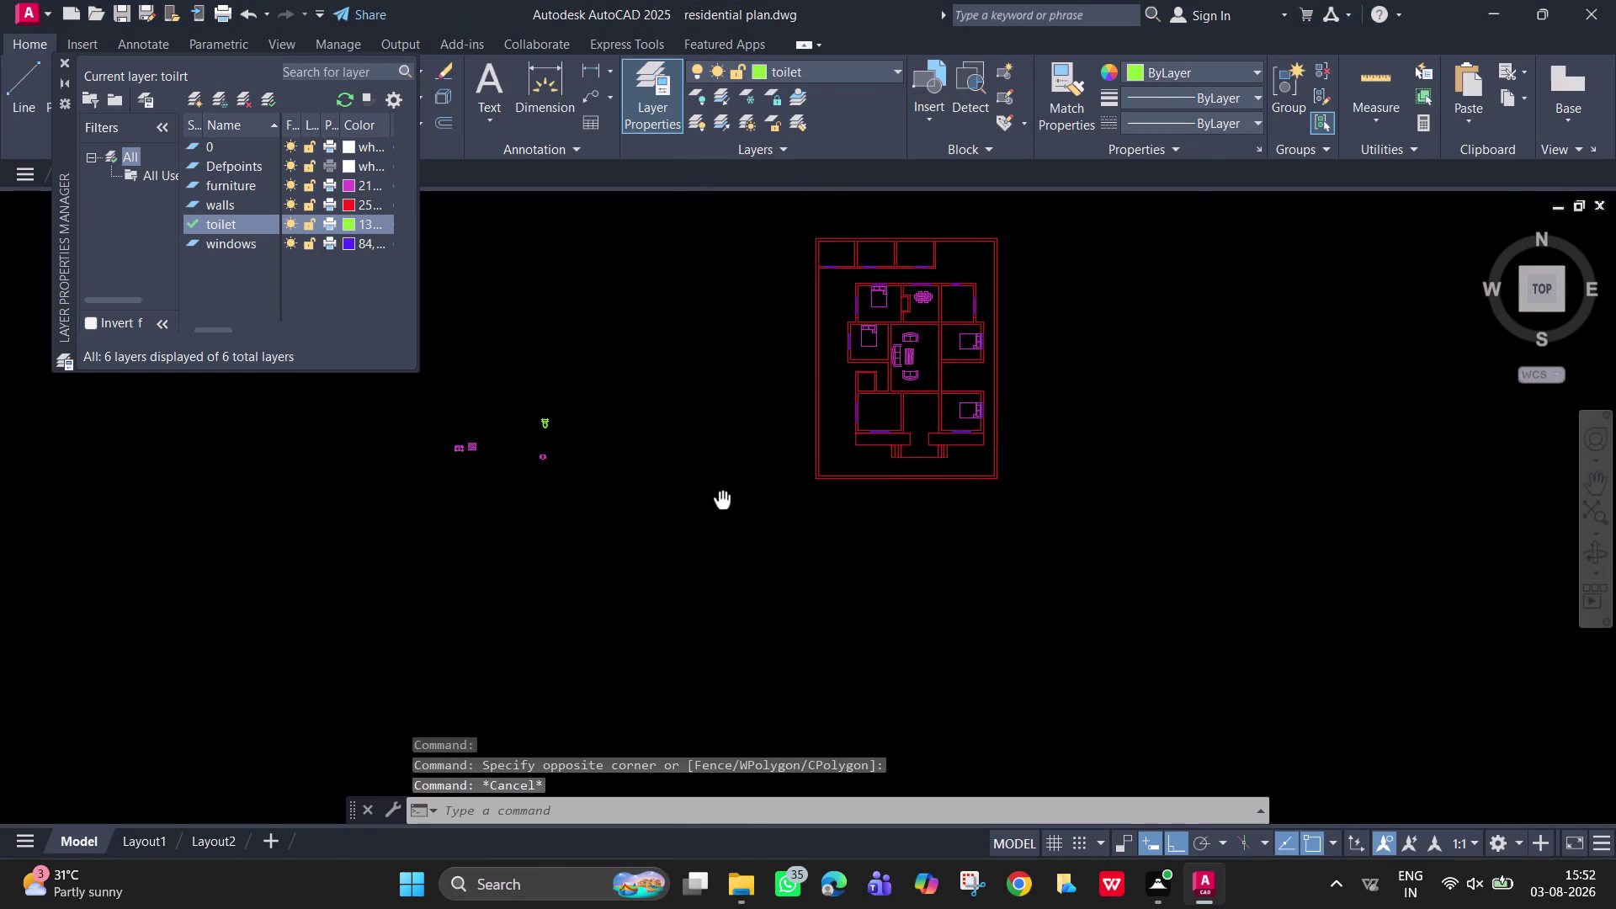
middle_drag(722, 501, 753, 579)
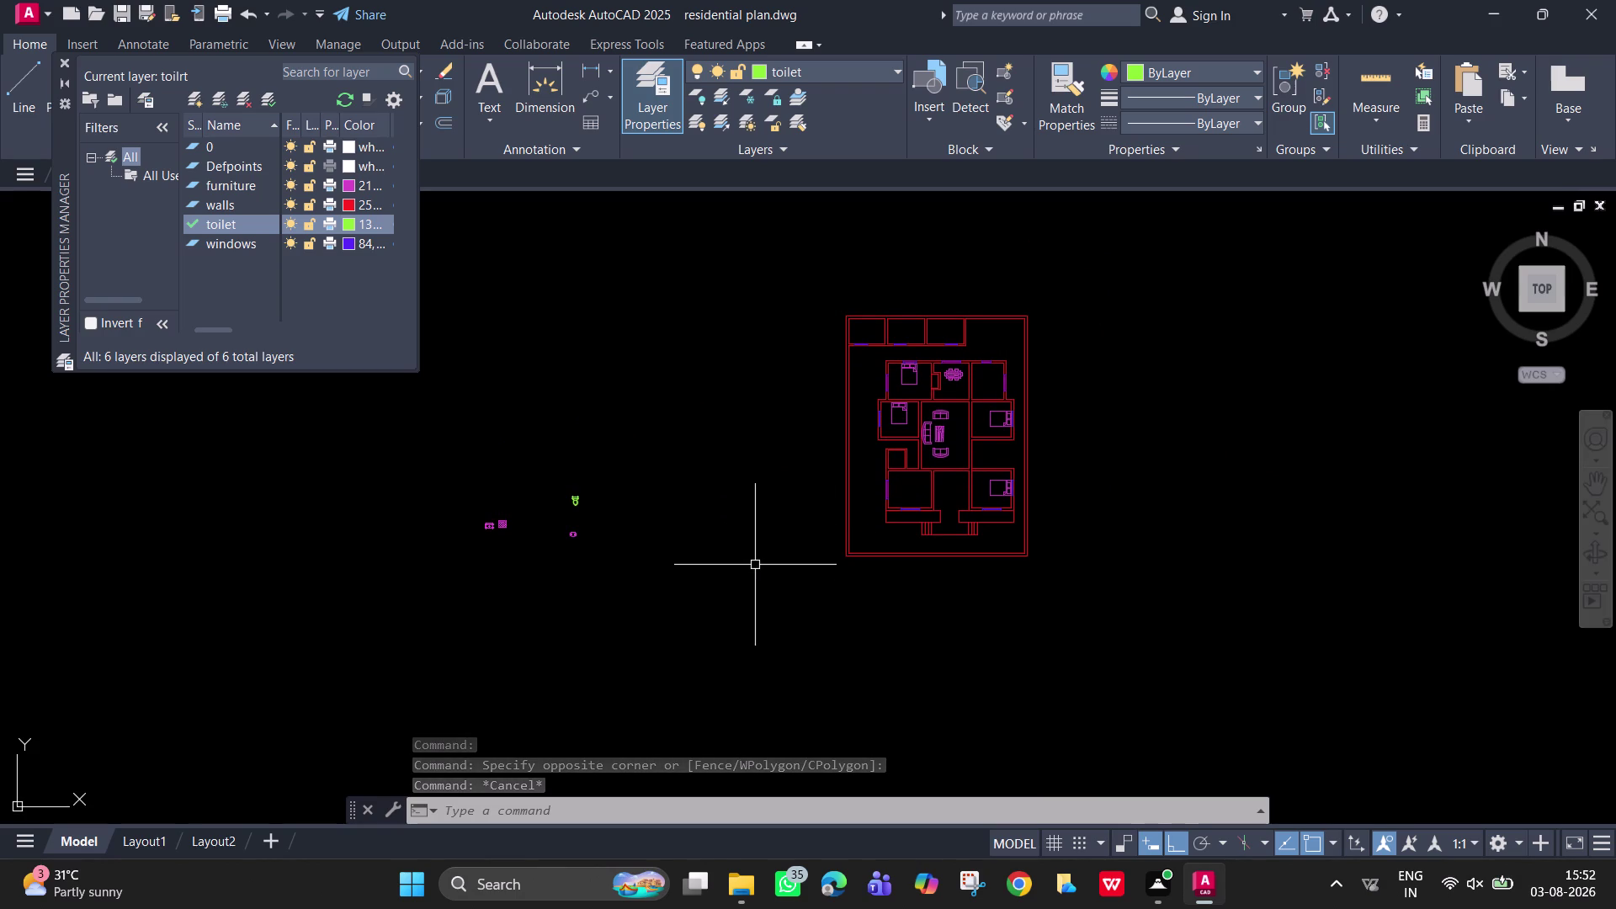
scroll(up, 3)
middle_drag(610, 591, 452, 640)
middle_drag(938, 453, 766, 547)
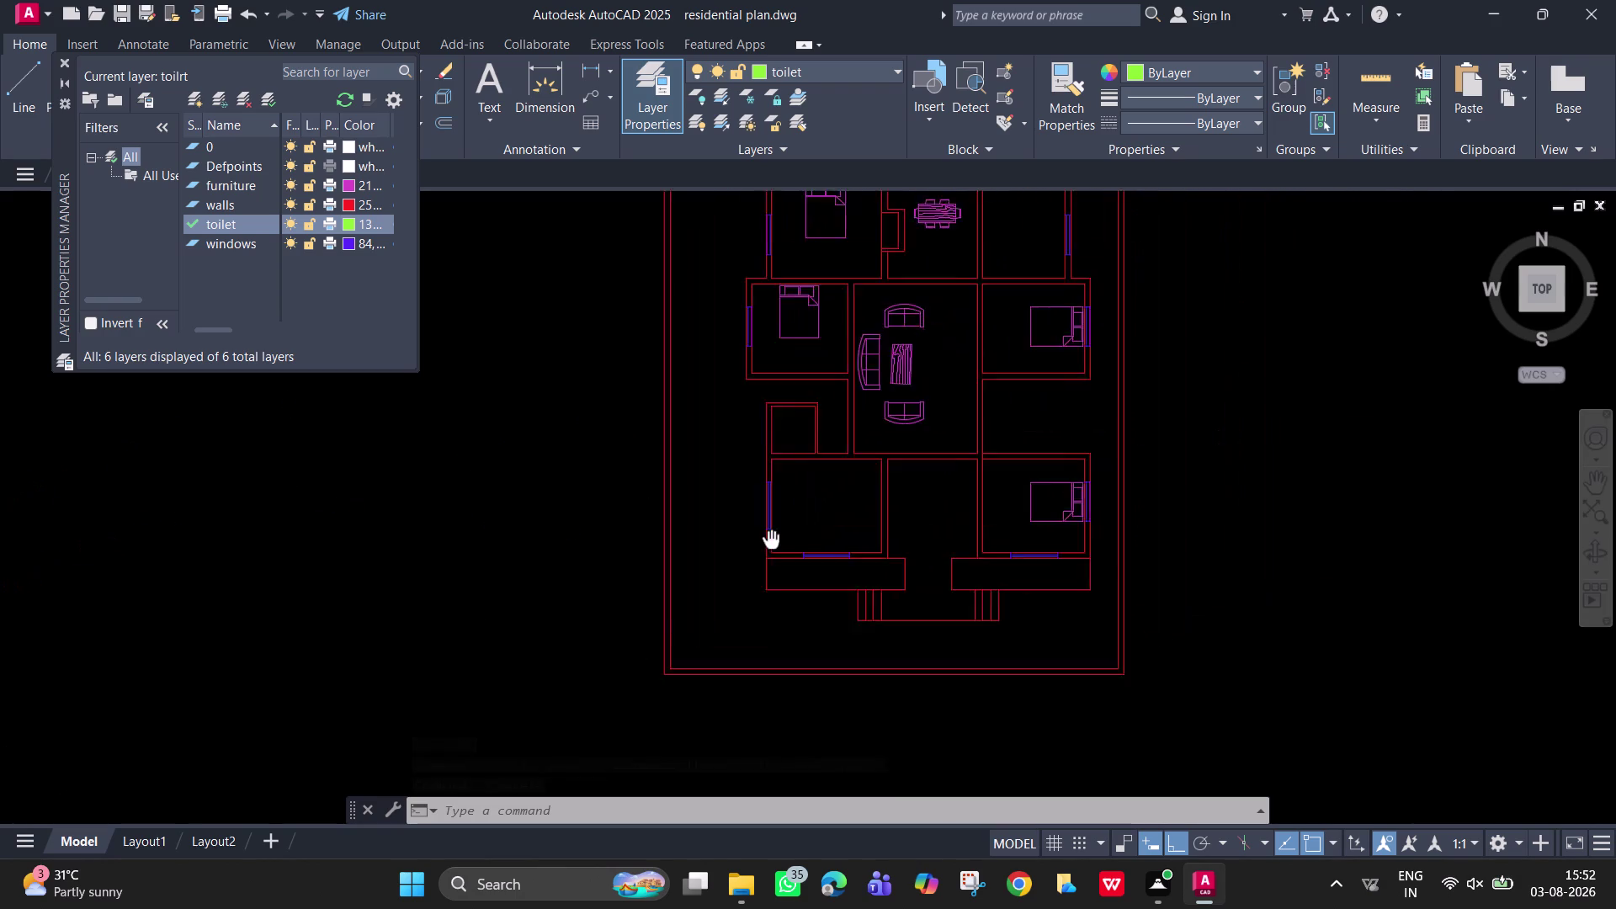
middle_drag(766, 546, 674, 622)
scroll(up, 3)
middle_drag(647, 520, 580, 679)
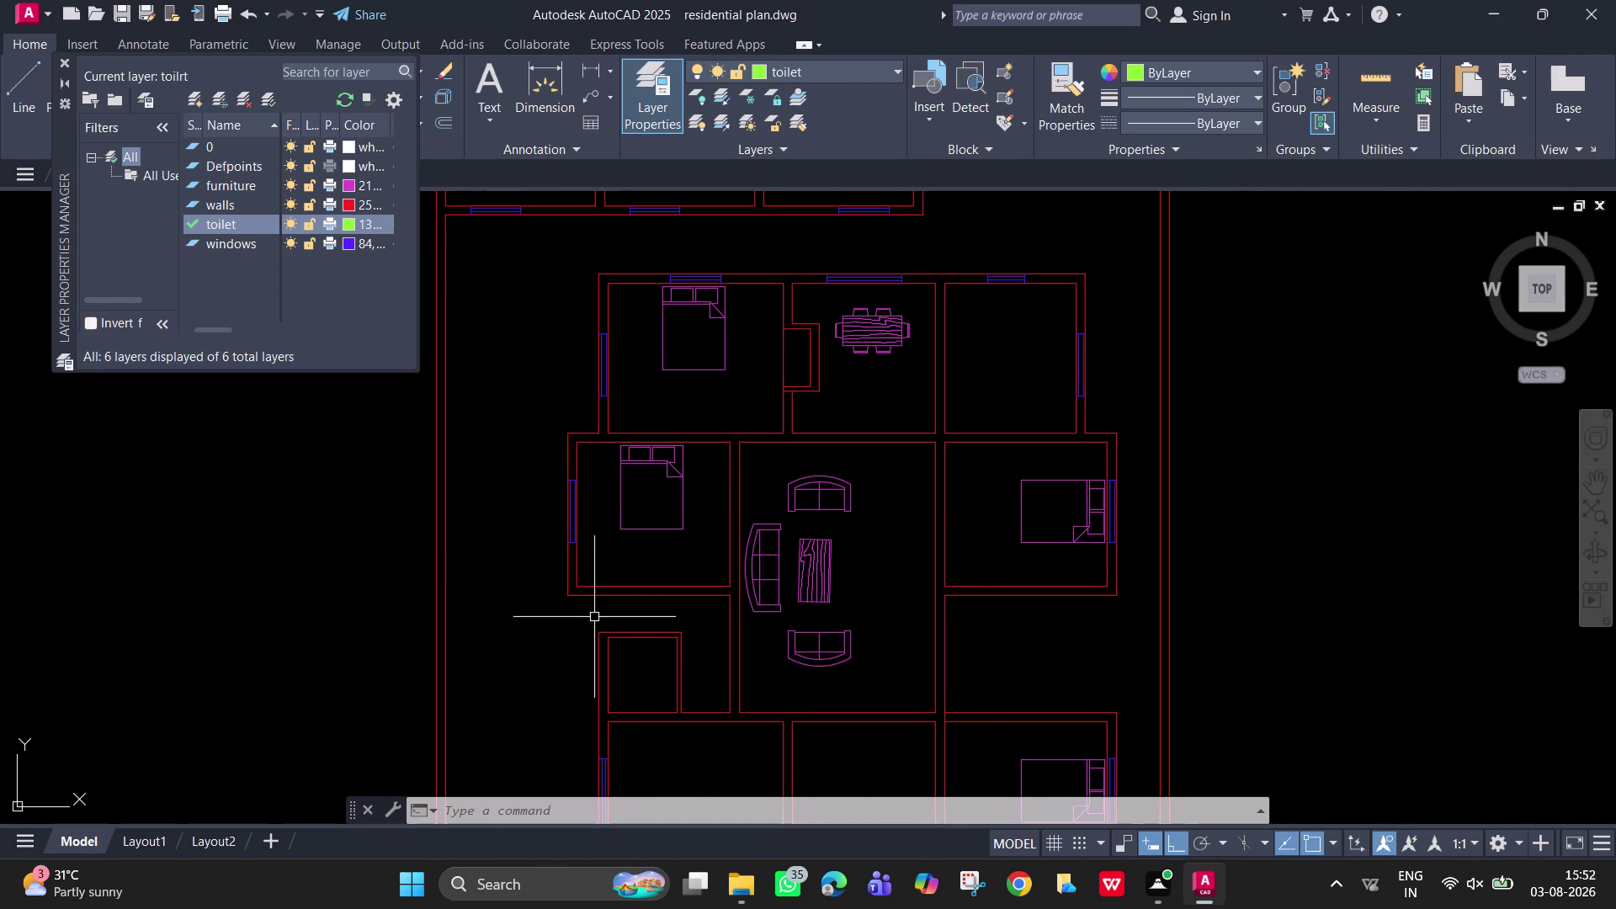
scroll(down, 3)
middle_drag(589, 536, 1068, 585)
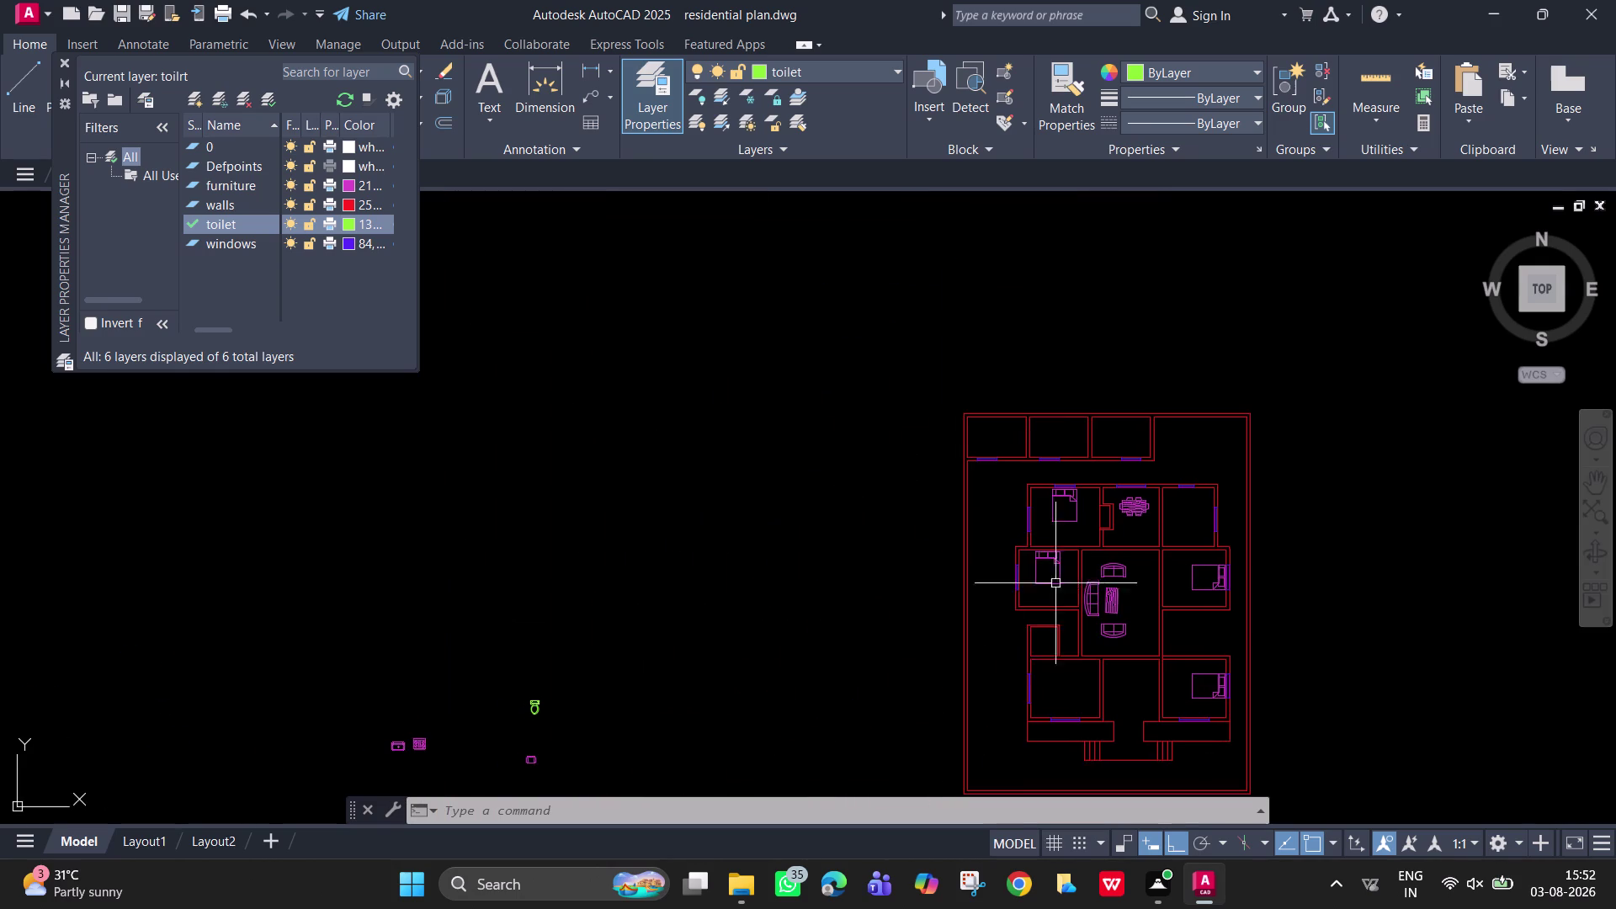
middle_drag(650, 696, 769, 451)
scroll(up, 3)
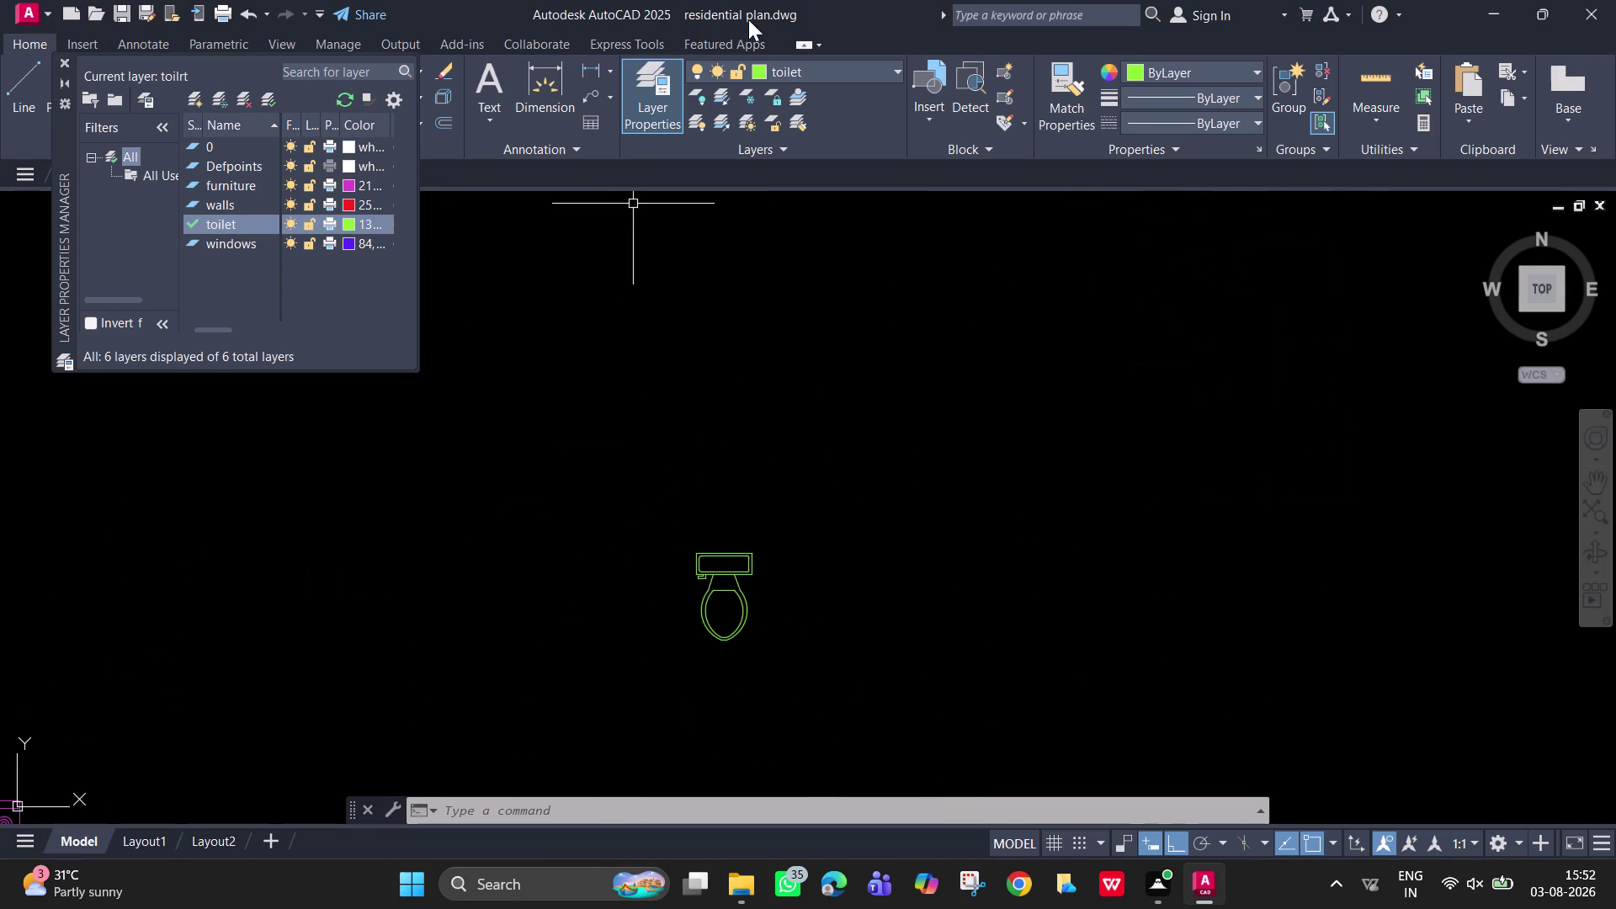
click(350, 223)
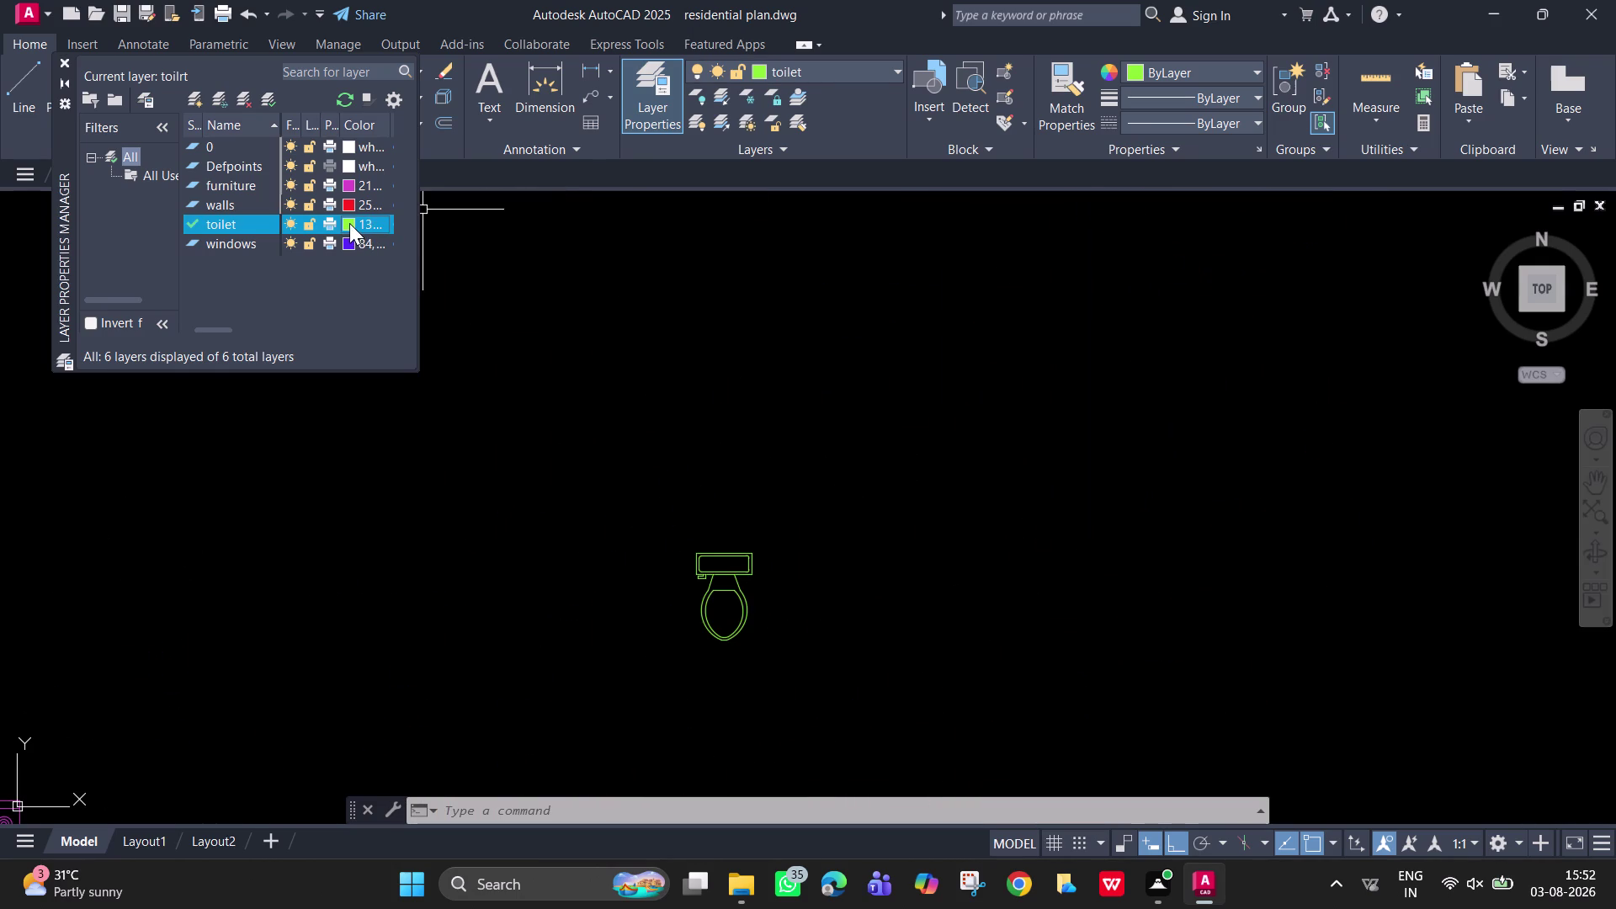
Change the toilet layer to light blue (color 61) and select the toilet fixture.
click(691, 411)
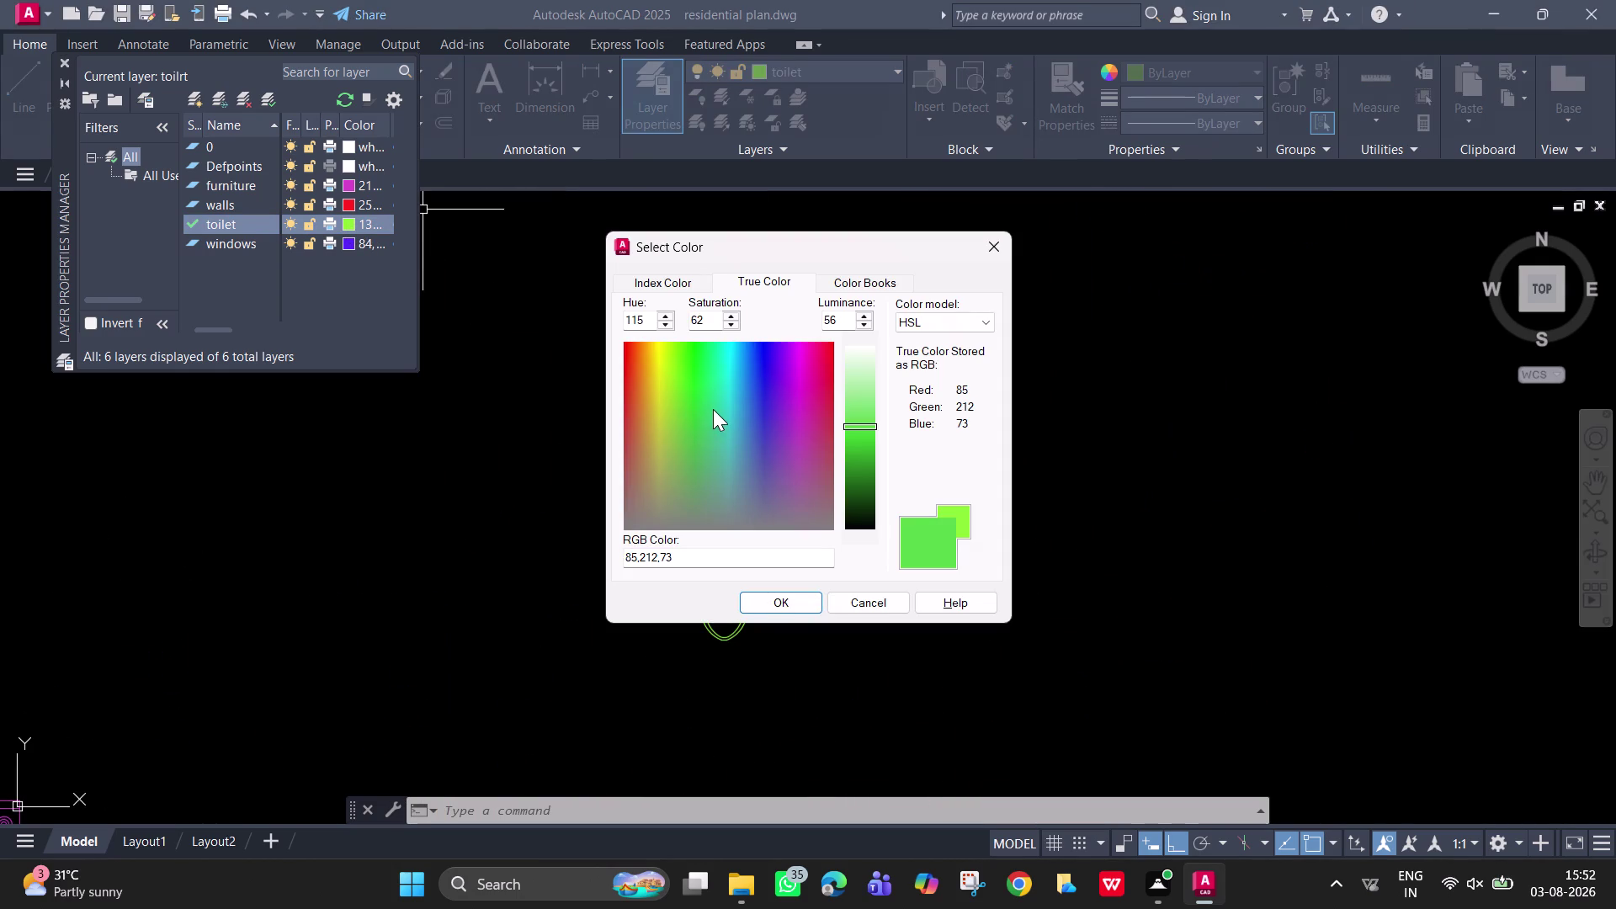
drag(721, 409, 736, 409)
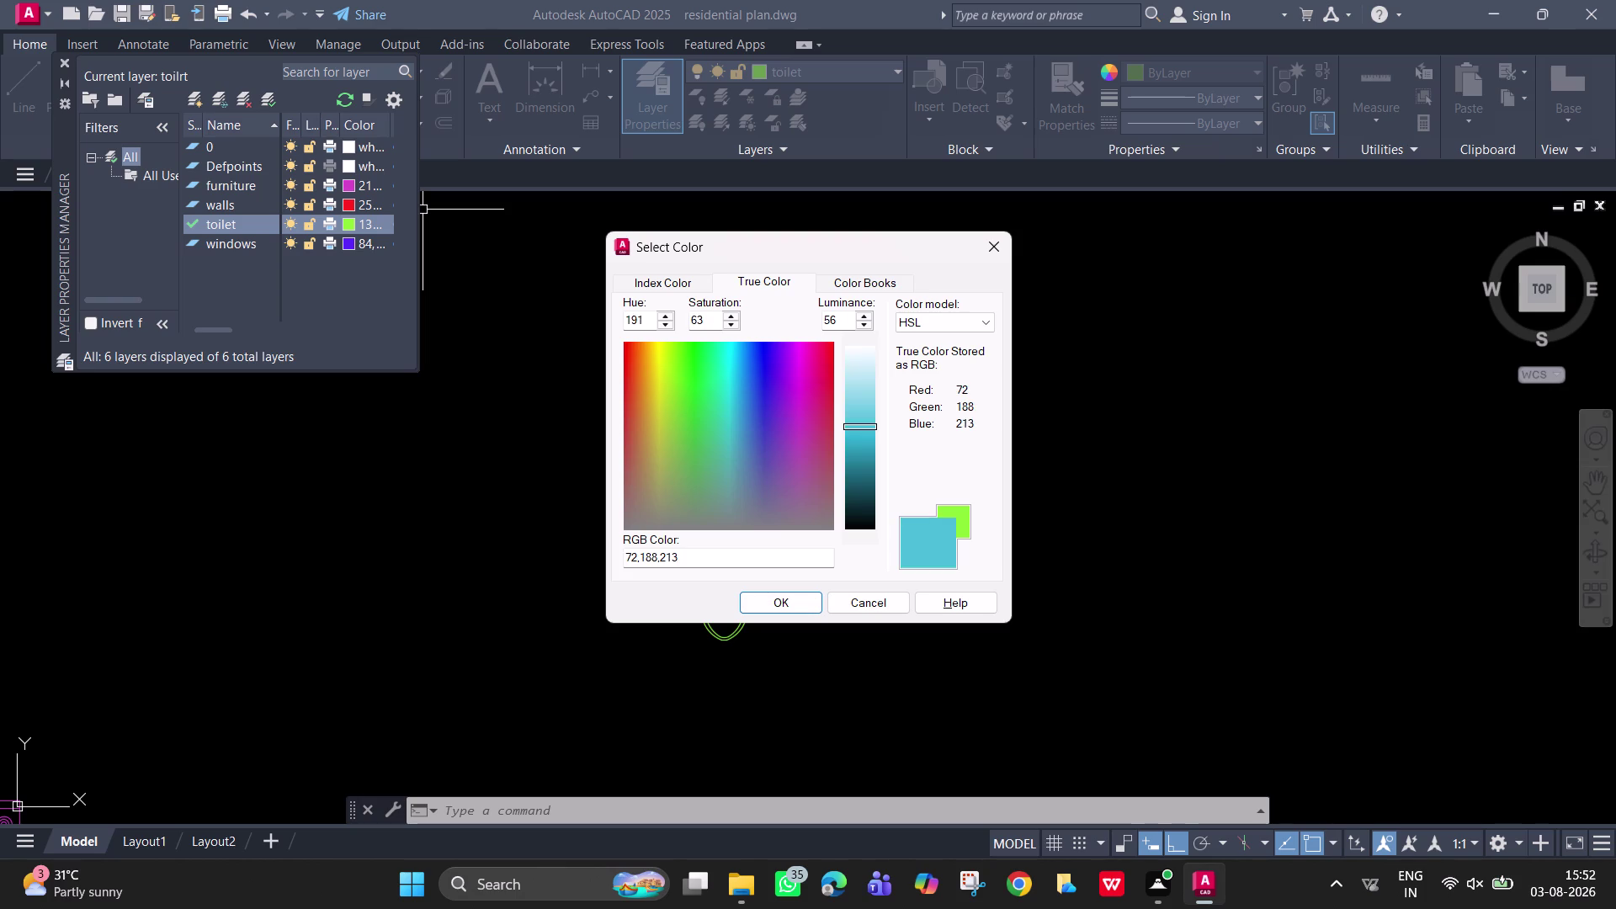
drag(736, 409, 750, 390)
drag(775, 605, 782, 605)
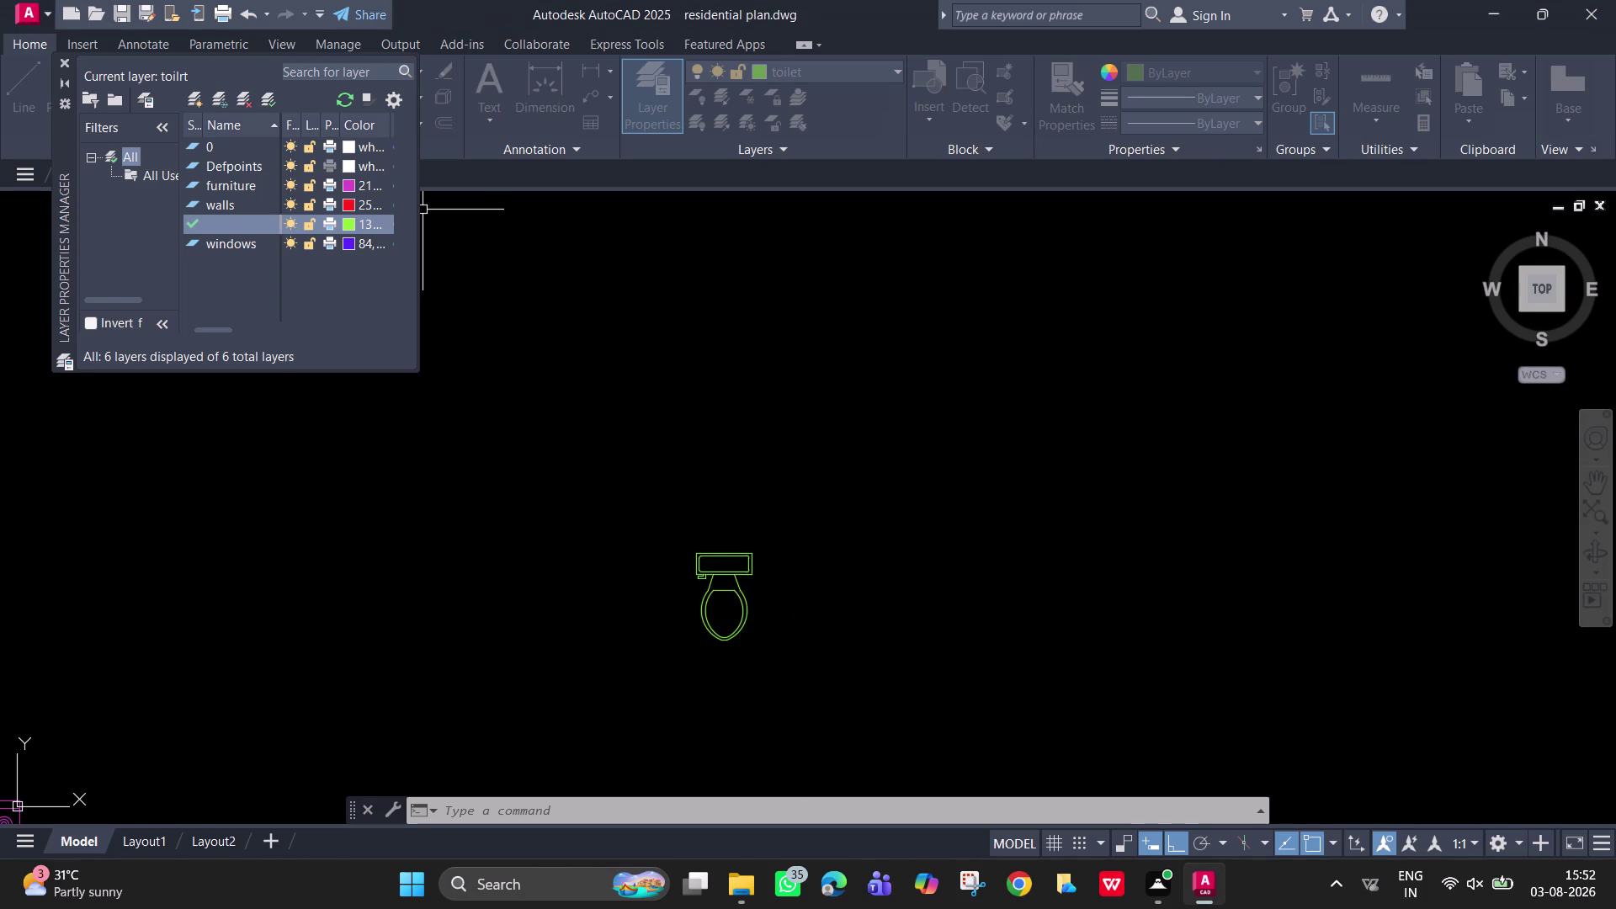
key(Escape)
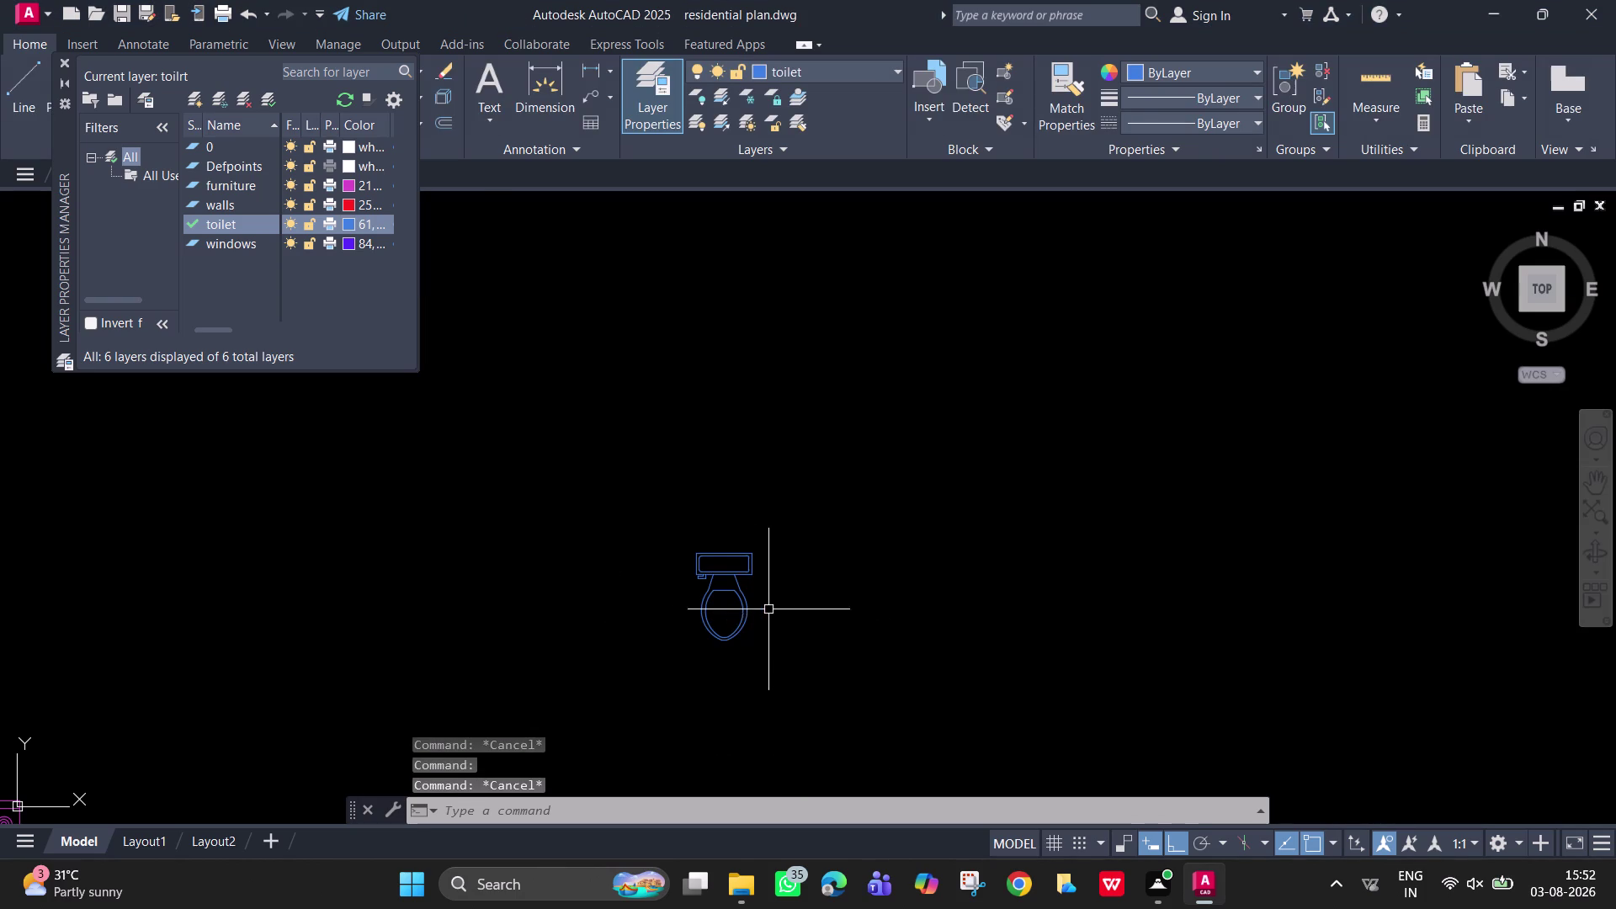
drag(759, 652, 706, 591)
click(671, 510)
Move the toilet into the small bathroom with ortho turned off.
key(m)
key(space)
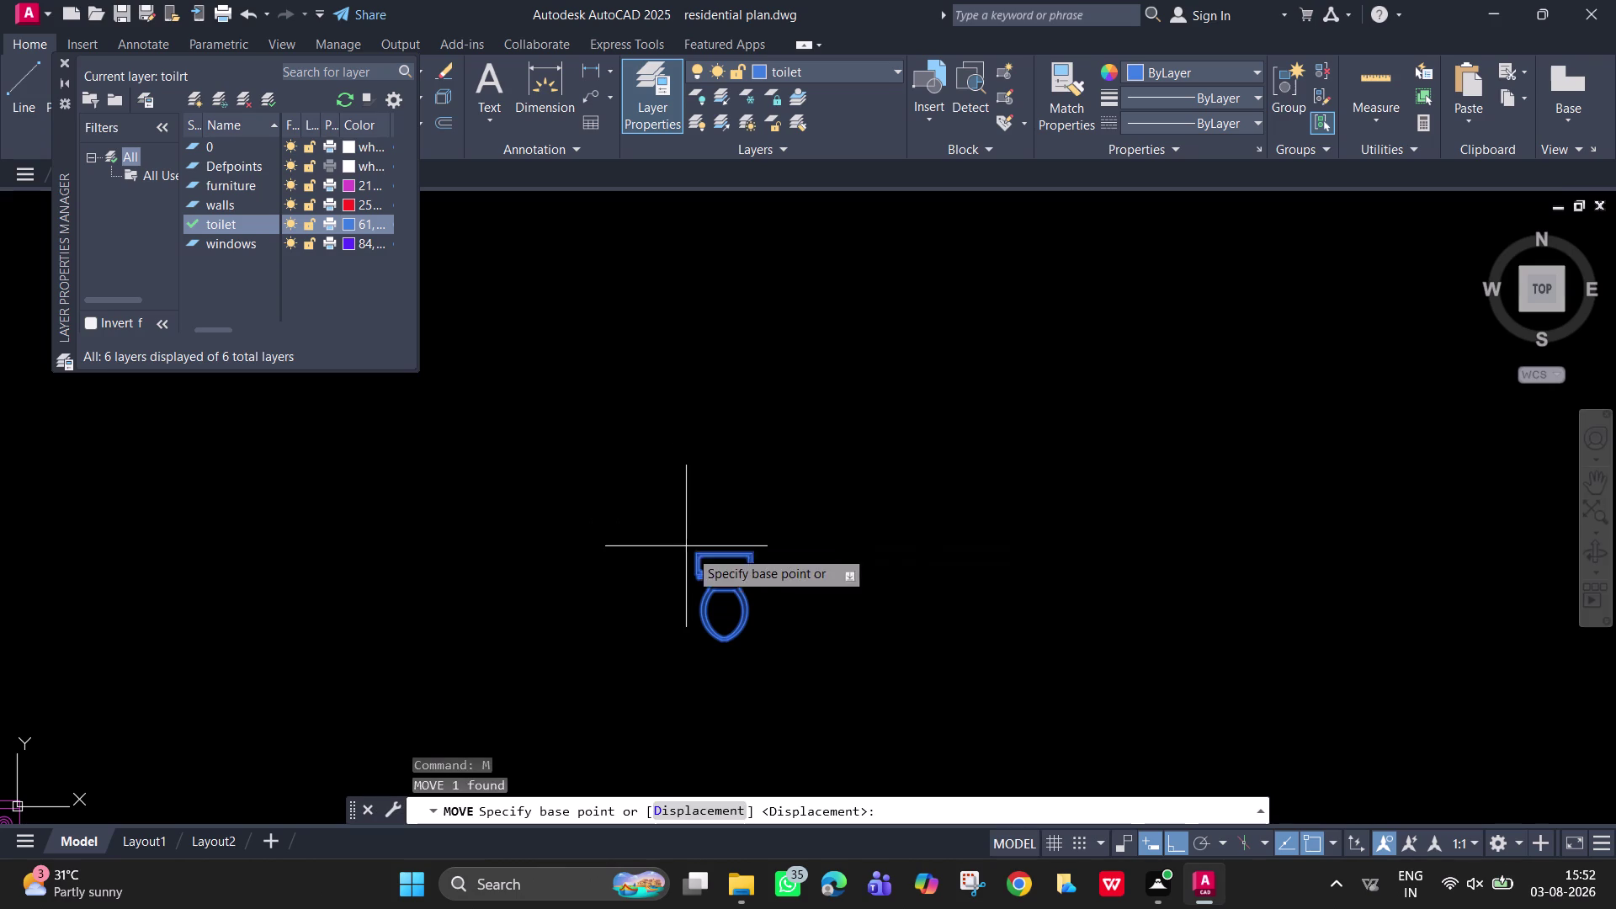
drag(707, 570, 895, 563)
scroll(down, 3)
middle_drag(1170, 504, 614, 340)
middle_drag(1301, 526, 1035, 521)
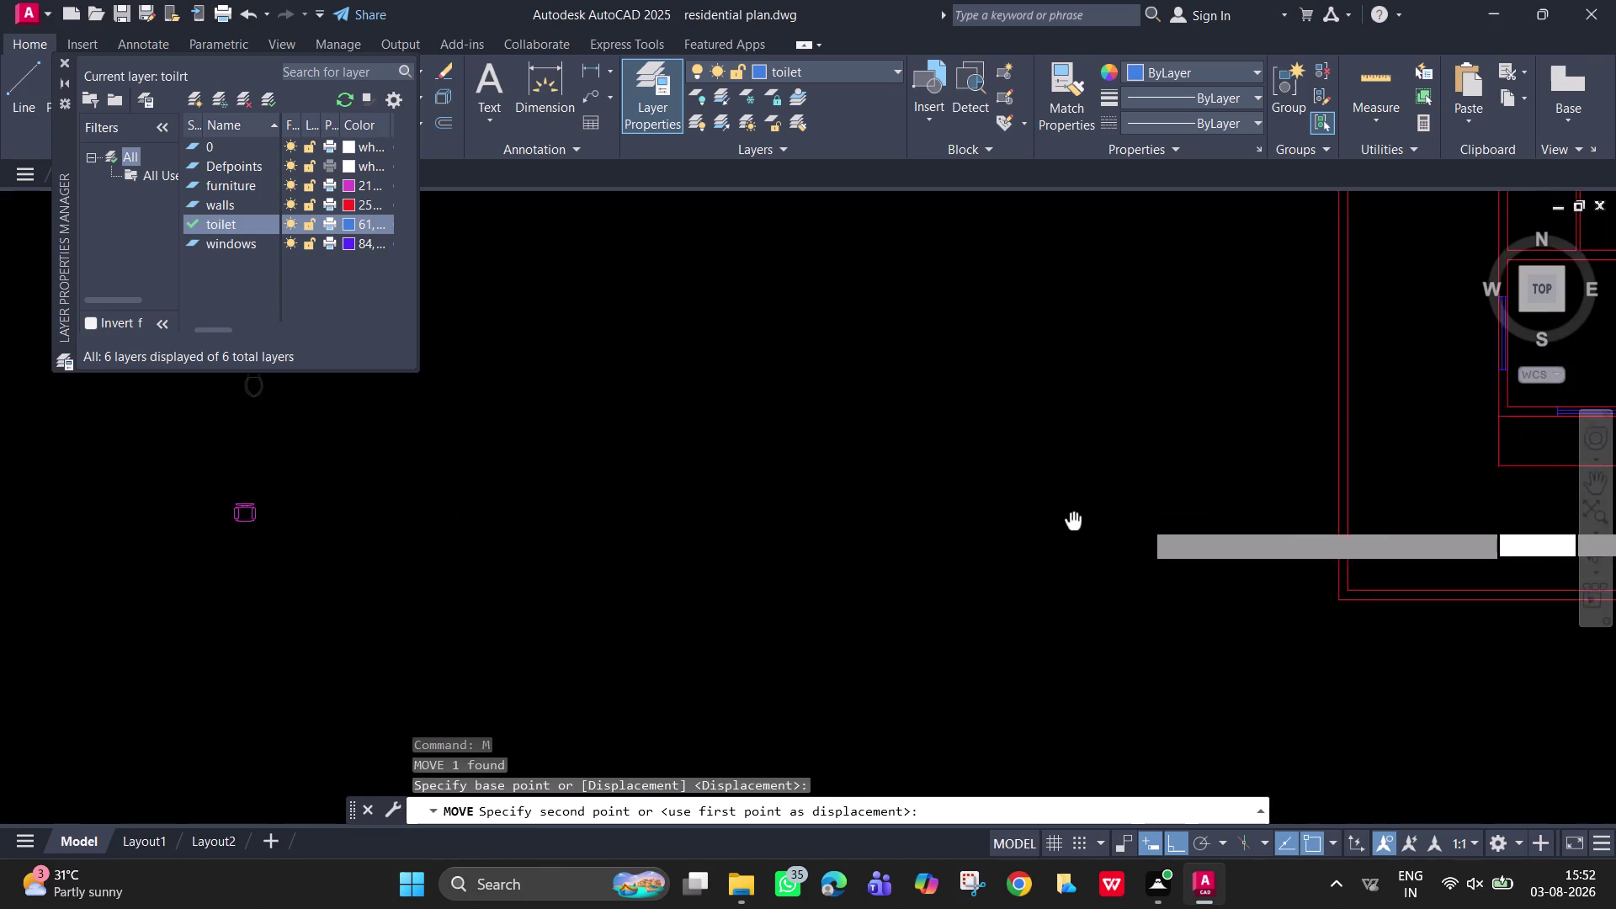
middle_drag(1035, 521, 537, 598)
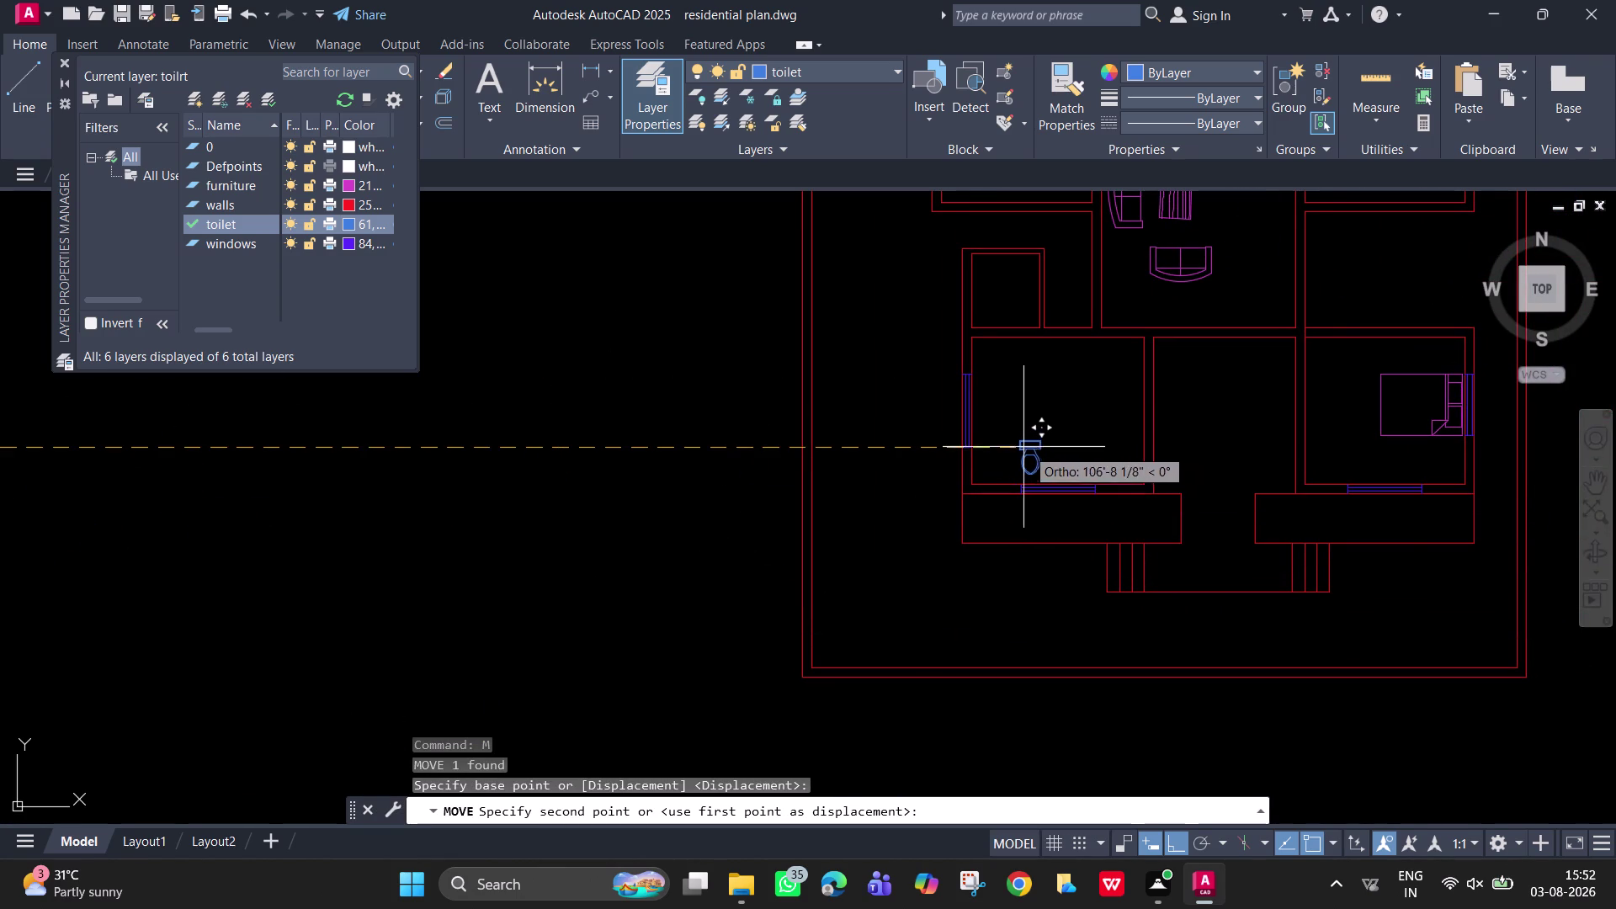
key(F8)
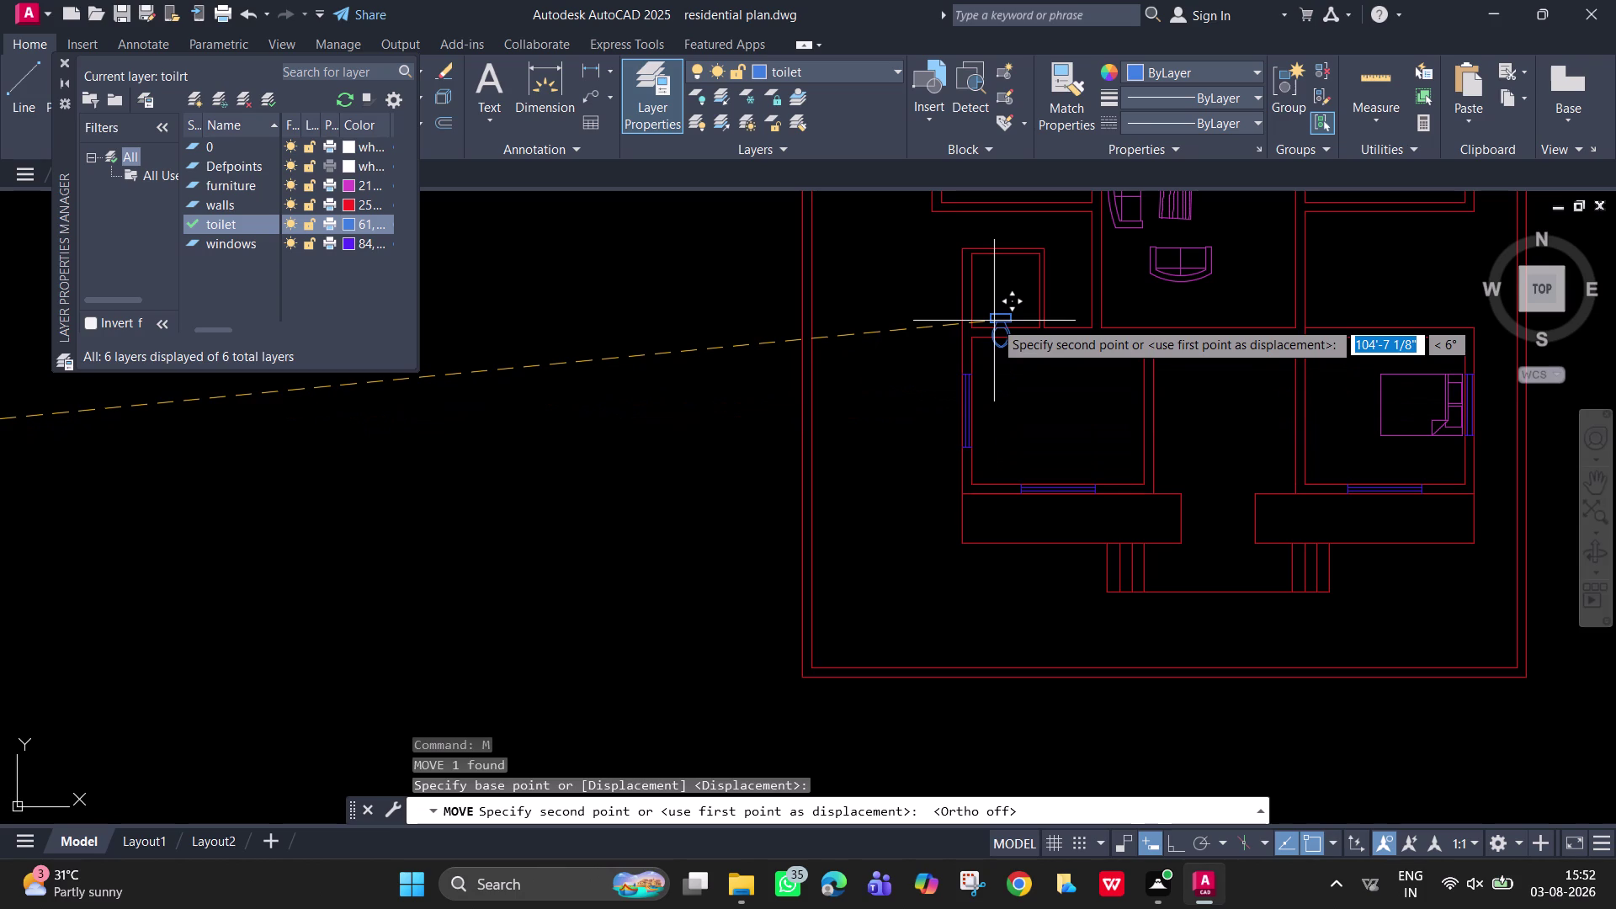
scroll(up, 3)
middle_drag(994, 320, 932, 446)
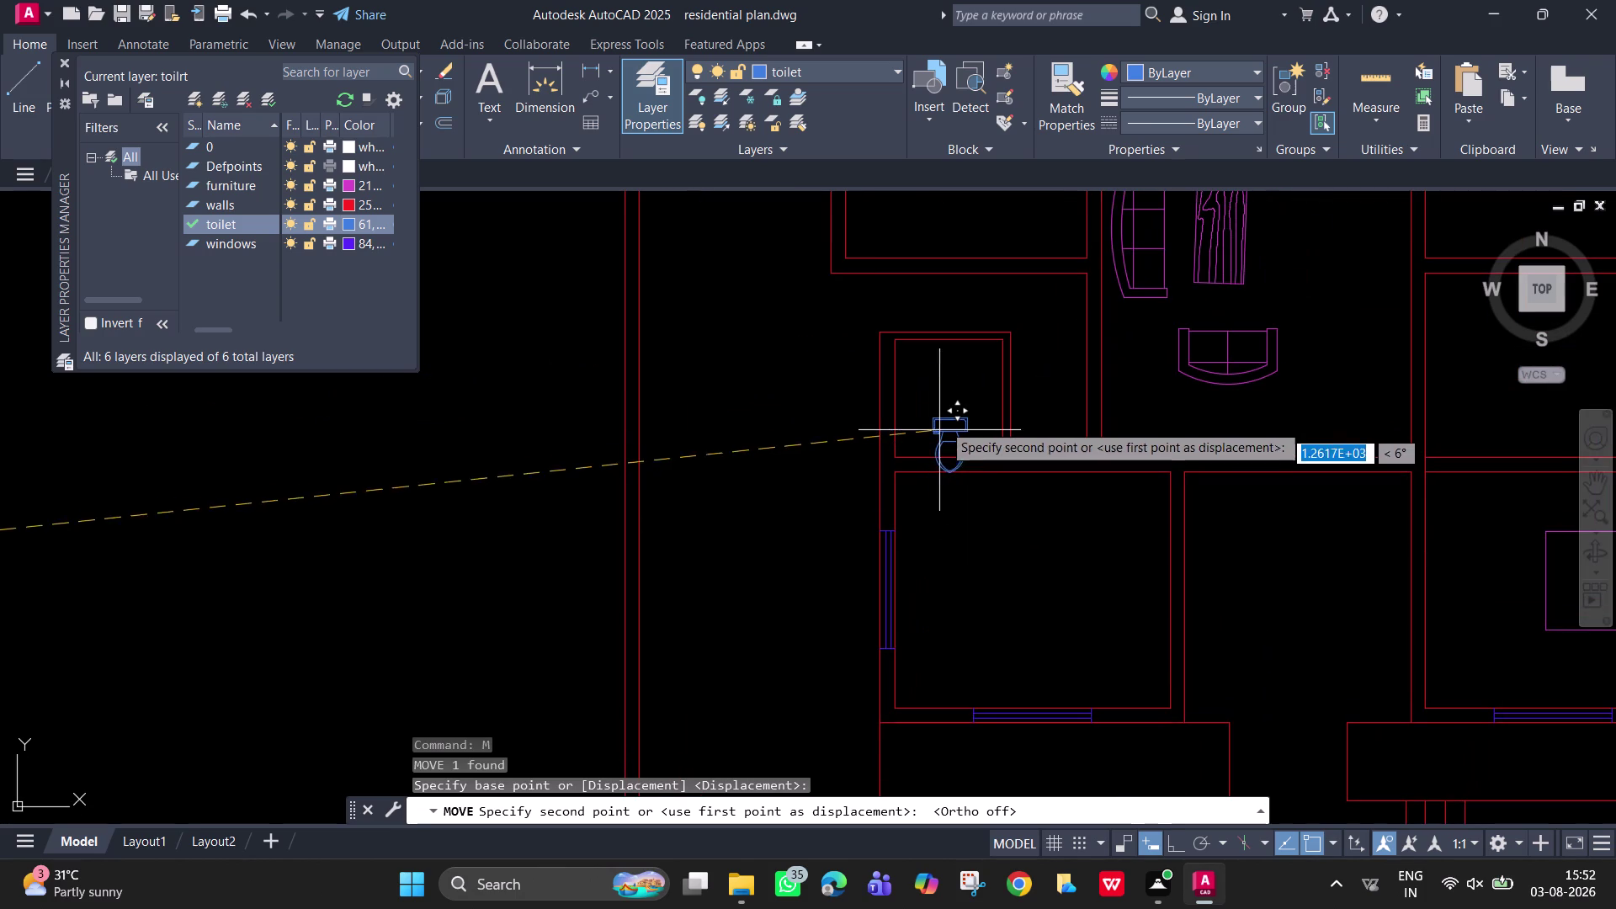
click(938, 397)
Rotate the toilet 90° about its own position.
text(r)
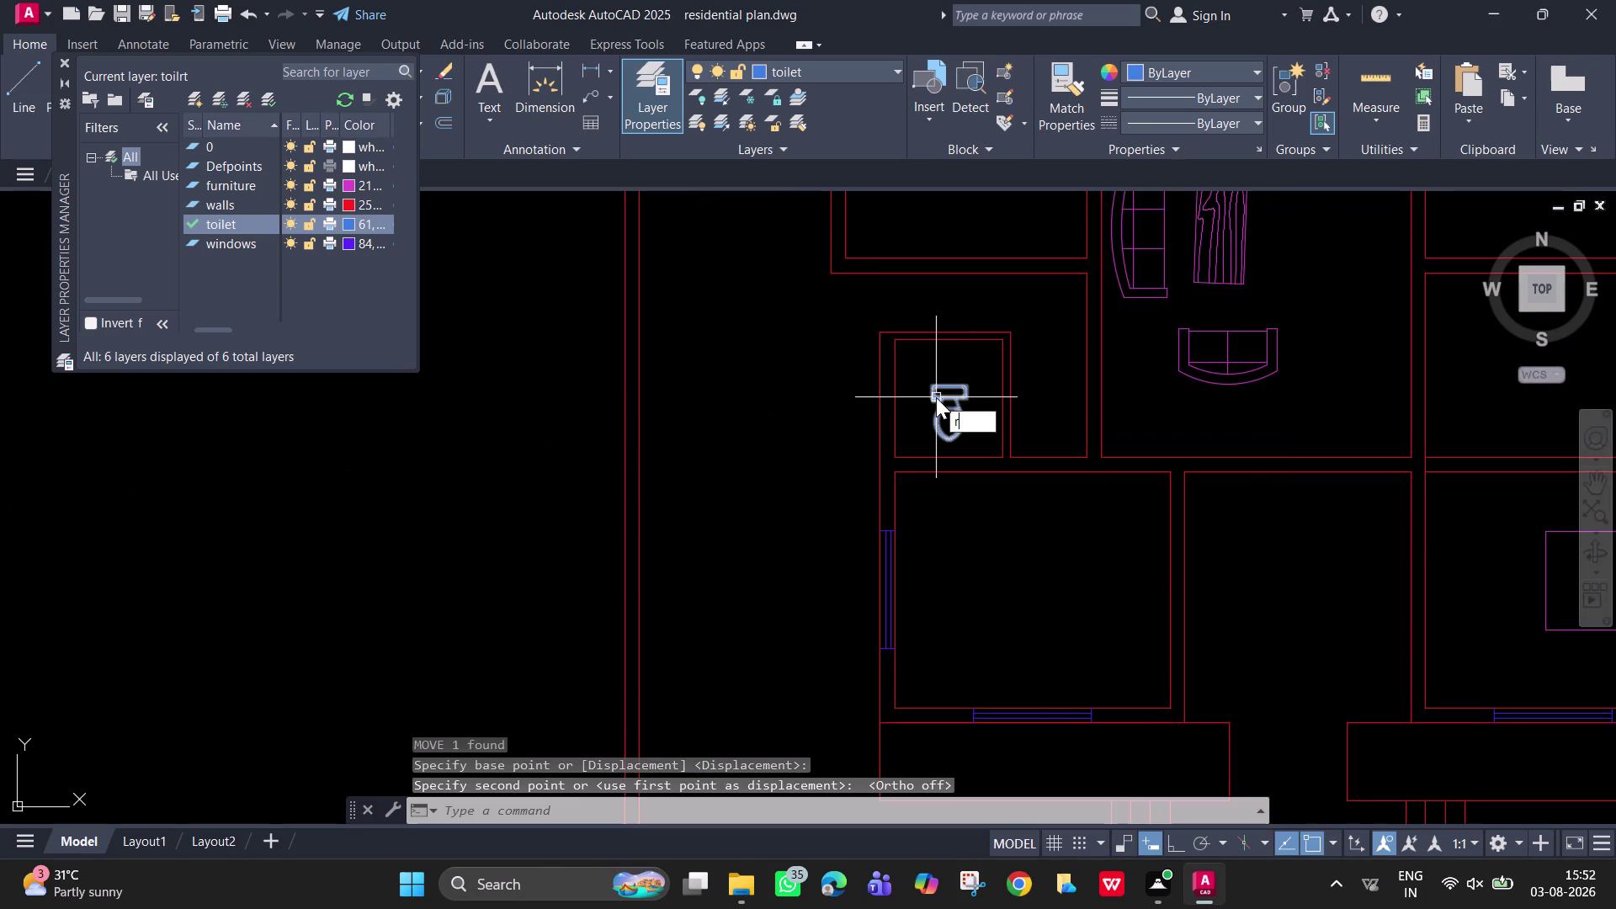
text(o)
key(space)
click(931, 391)
key(space)
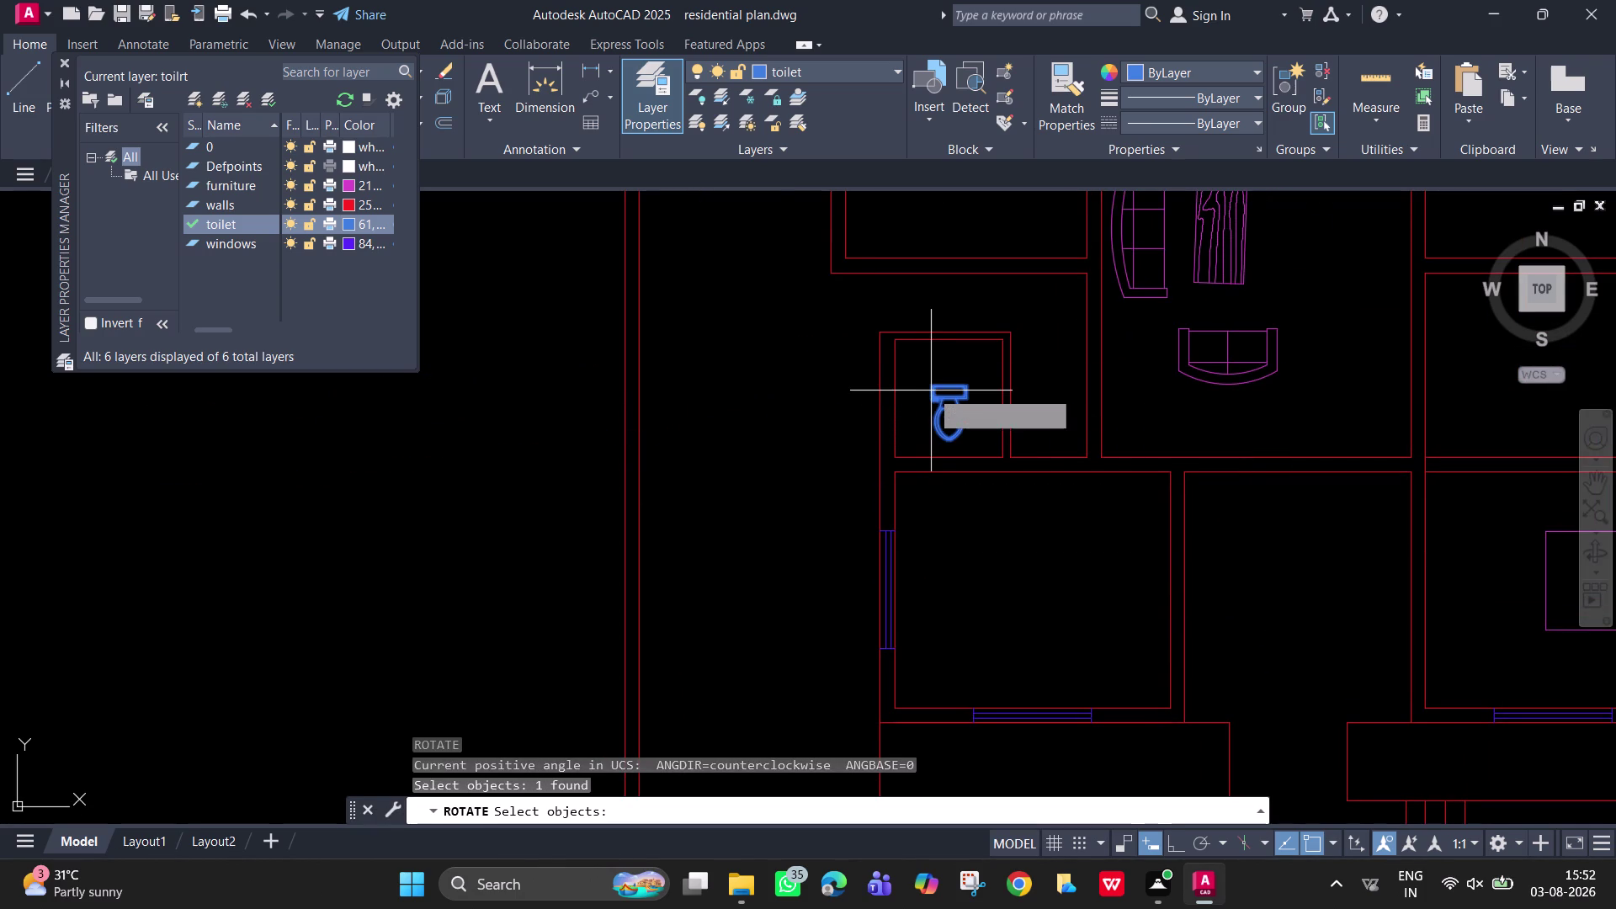
click(931, 388)
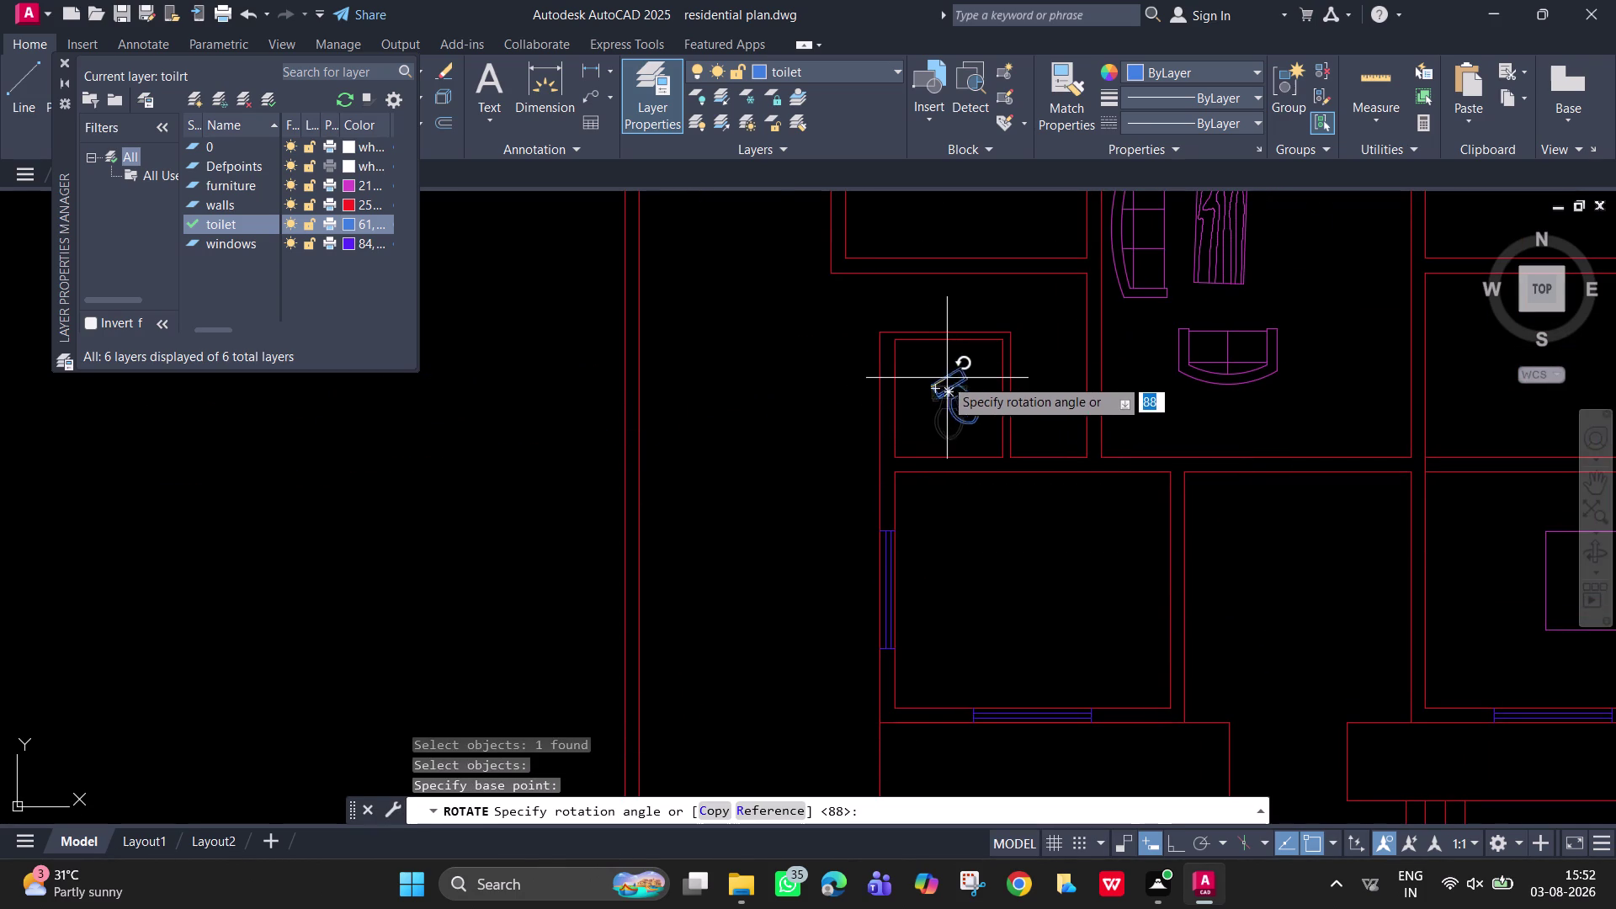
click(931, 462)
click(933, 423)
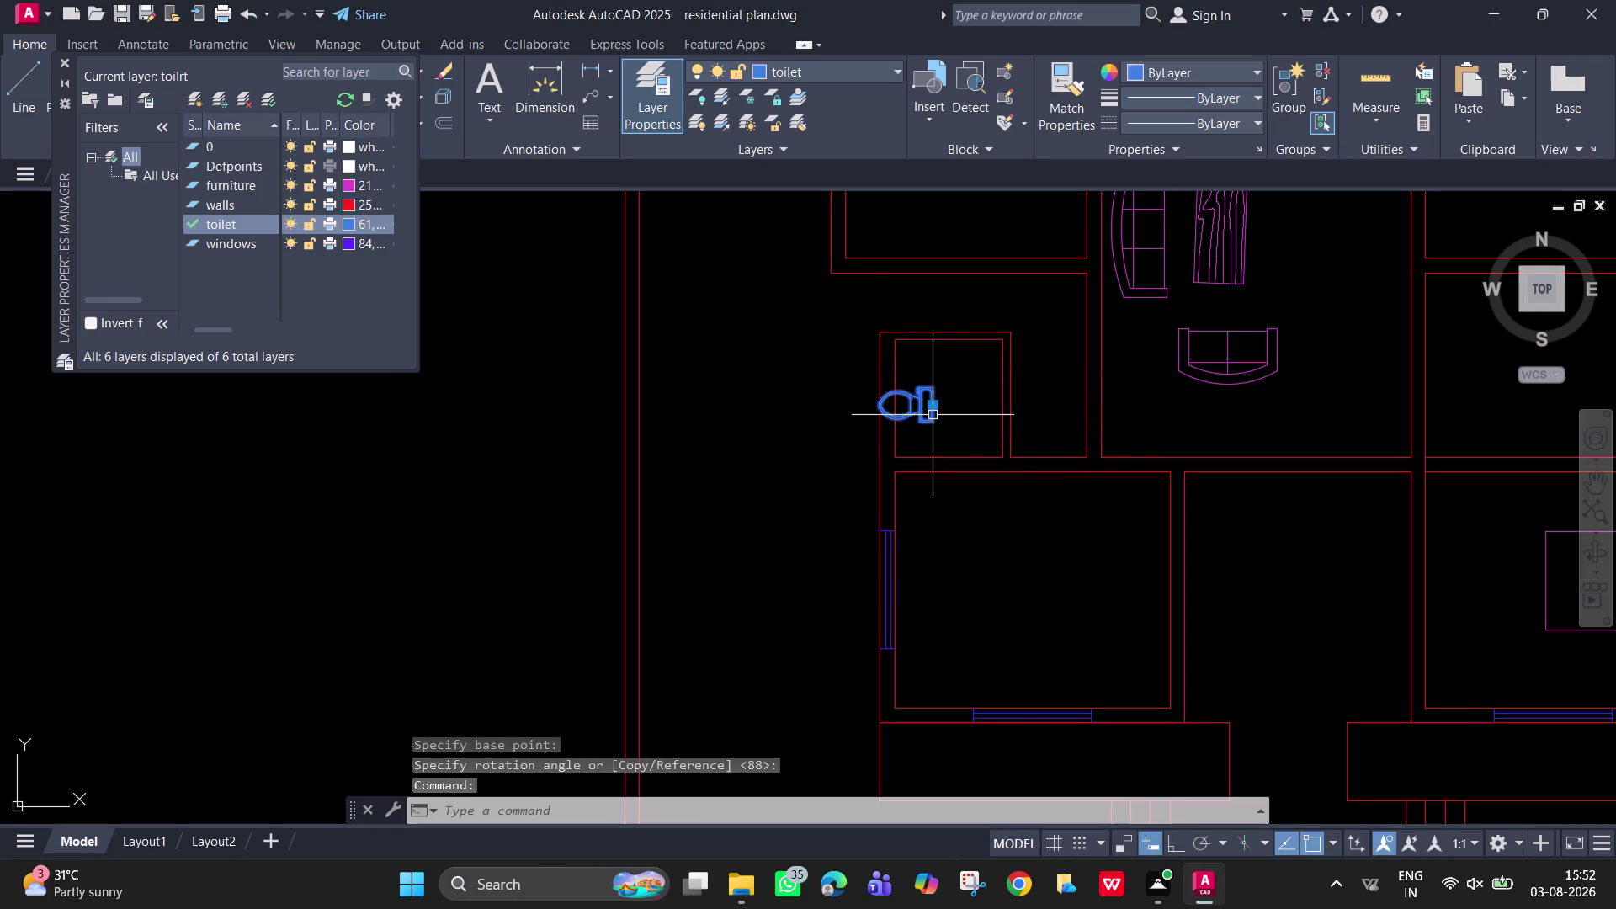
Move the rotated toilet flush against the bathroom wall.
text(m)
key(space)
click(933, 416)
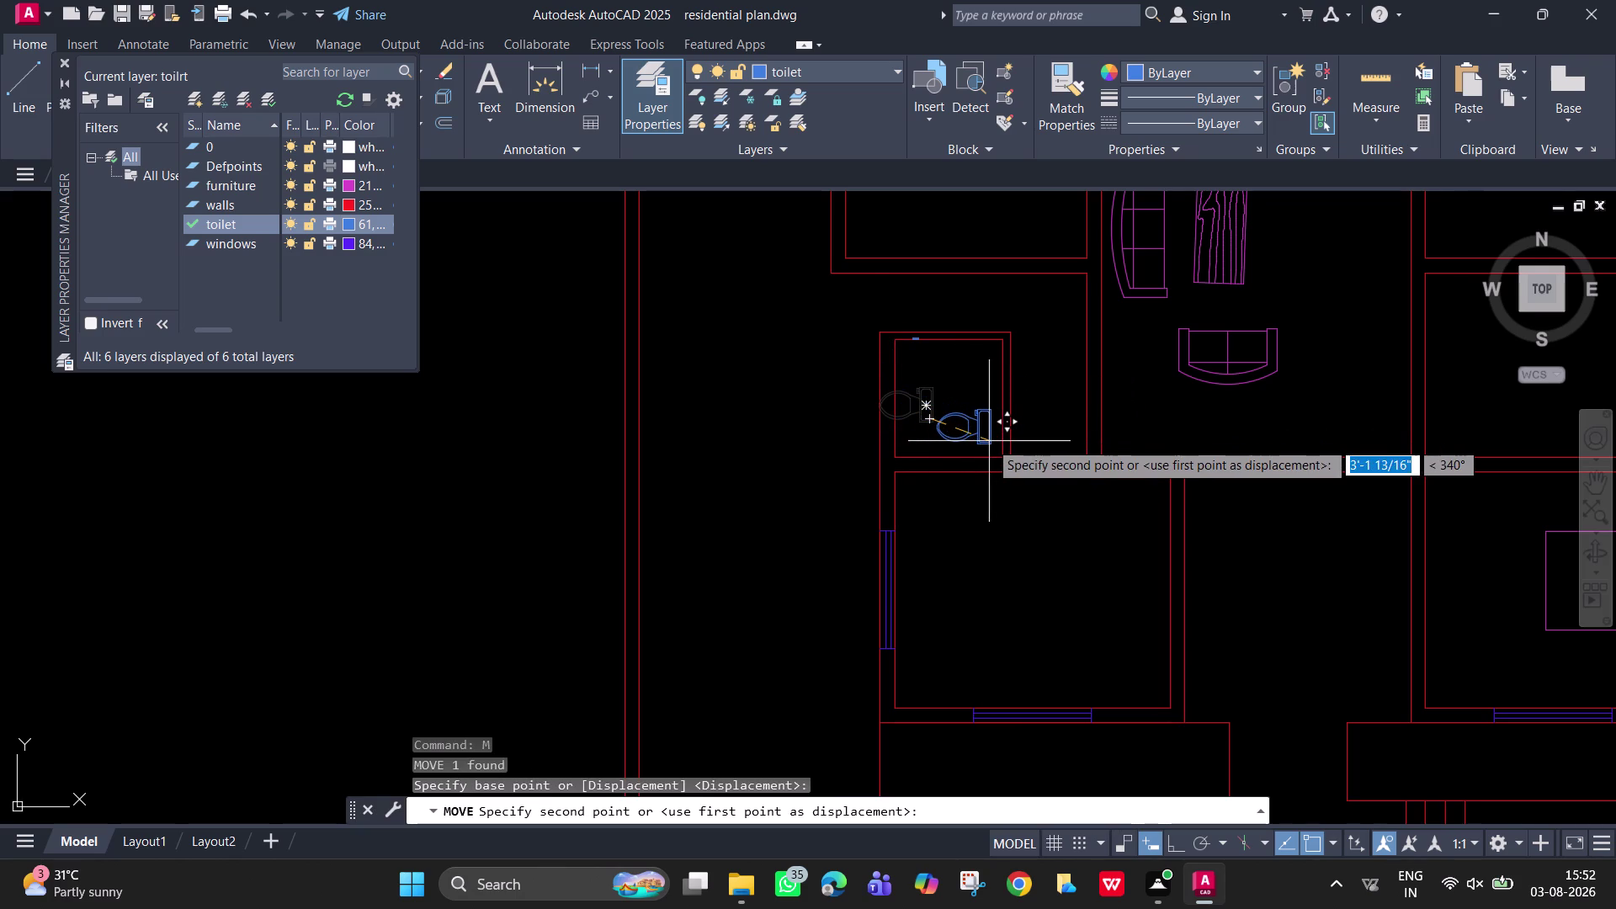
scroll(up, 3)
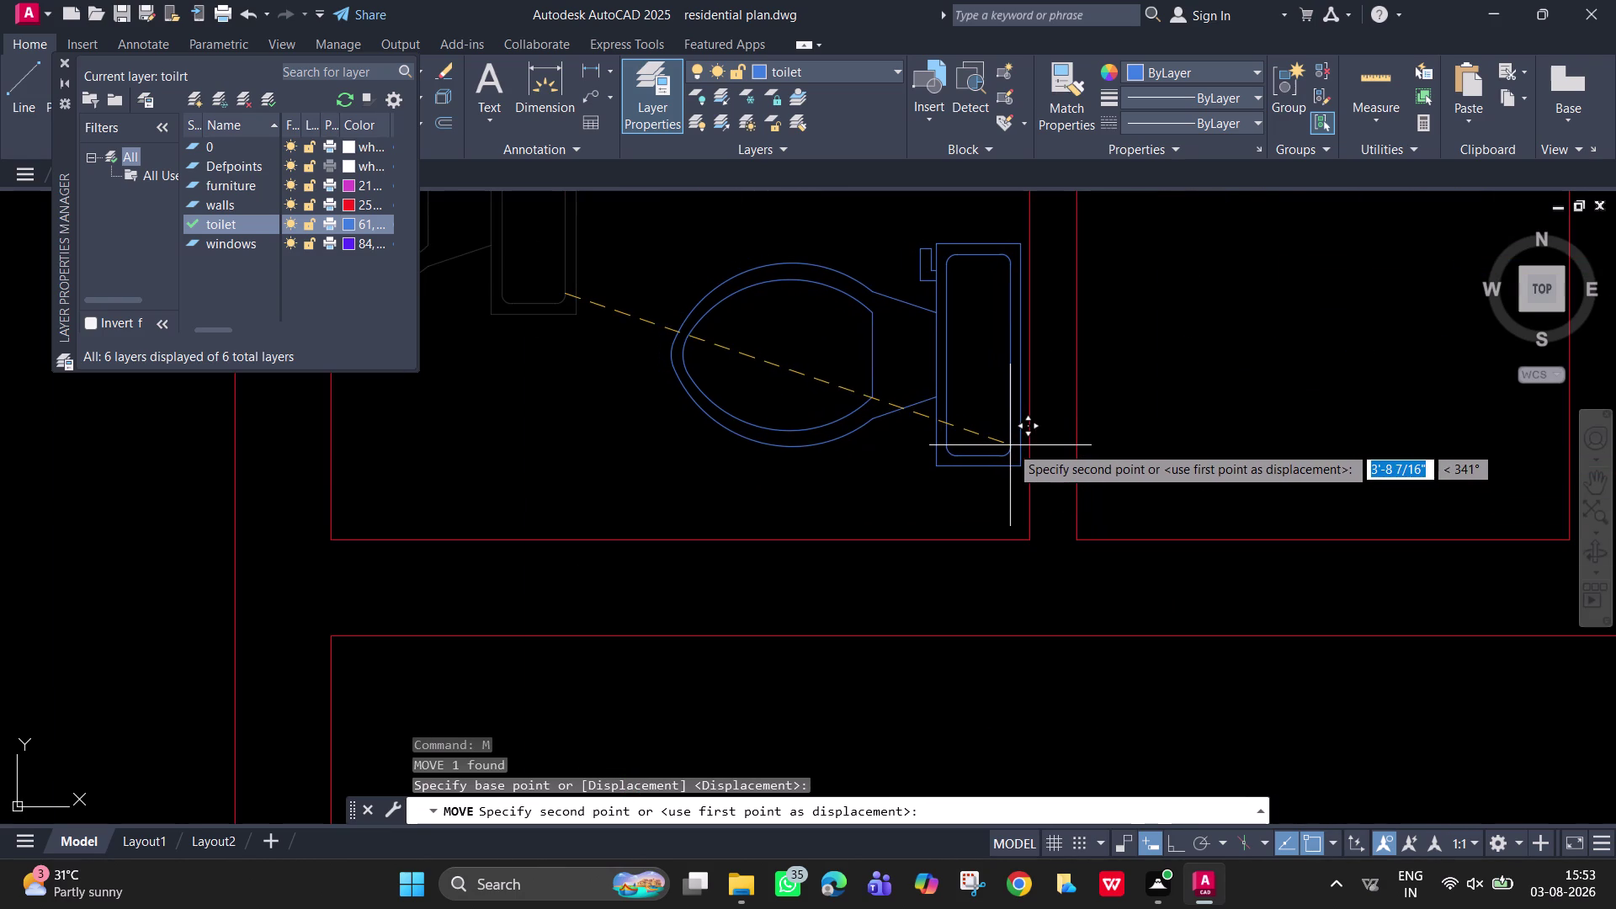
drag(1011, 447, 1014, 437)
key(Escape)
scroll(down, 3)
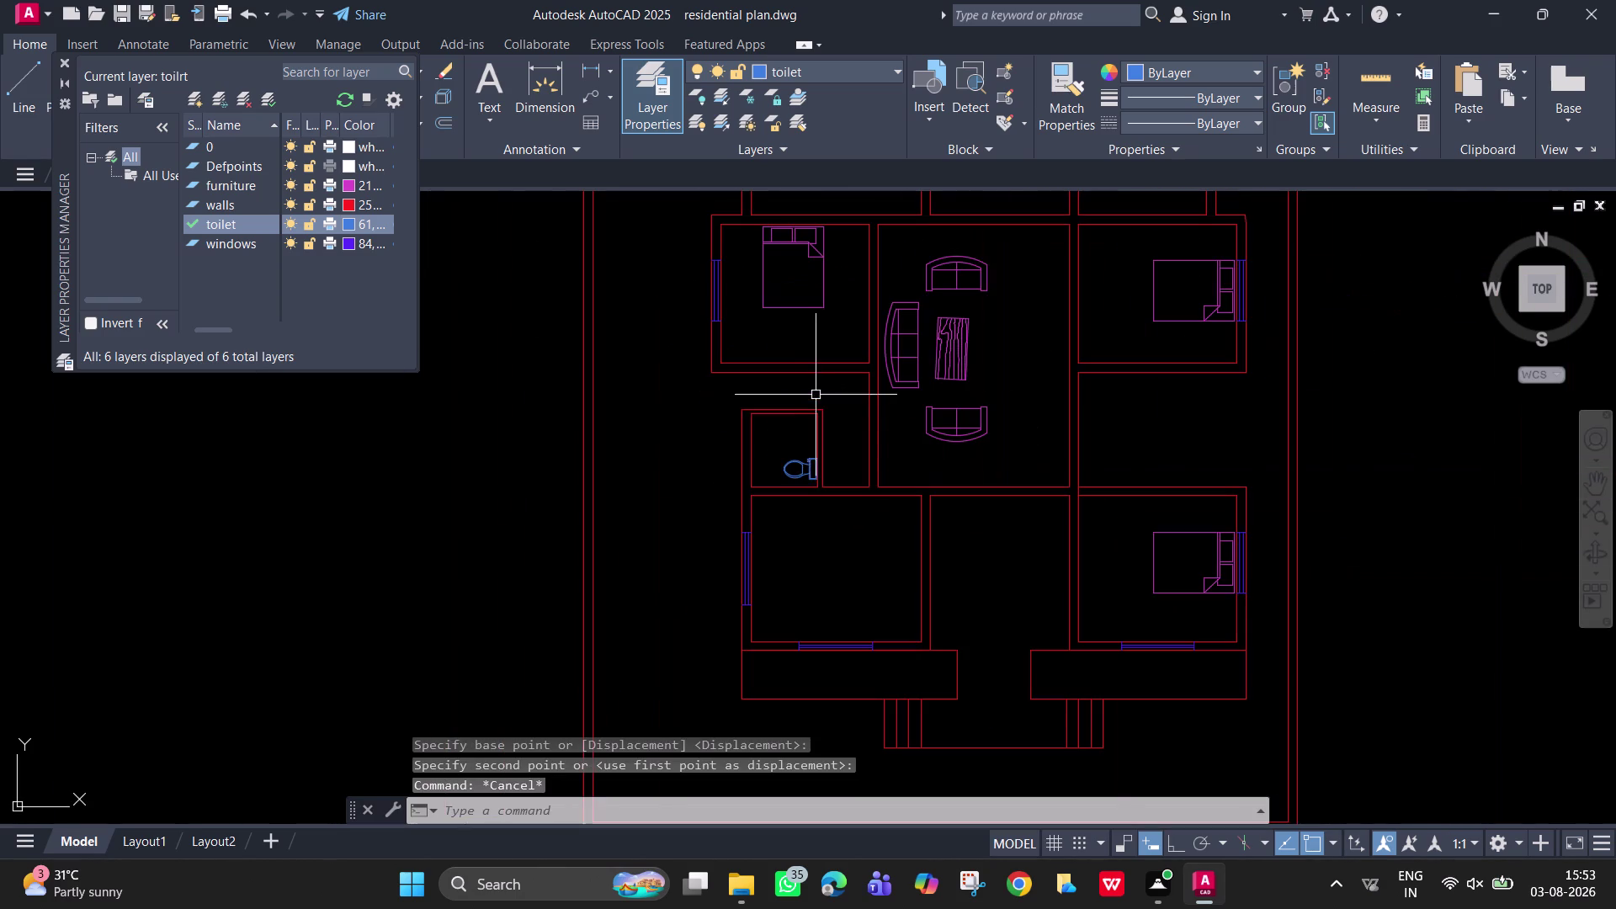
middle_drag(834, 493, 822, 457)
scroll(up, 3)
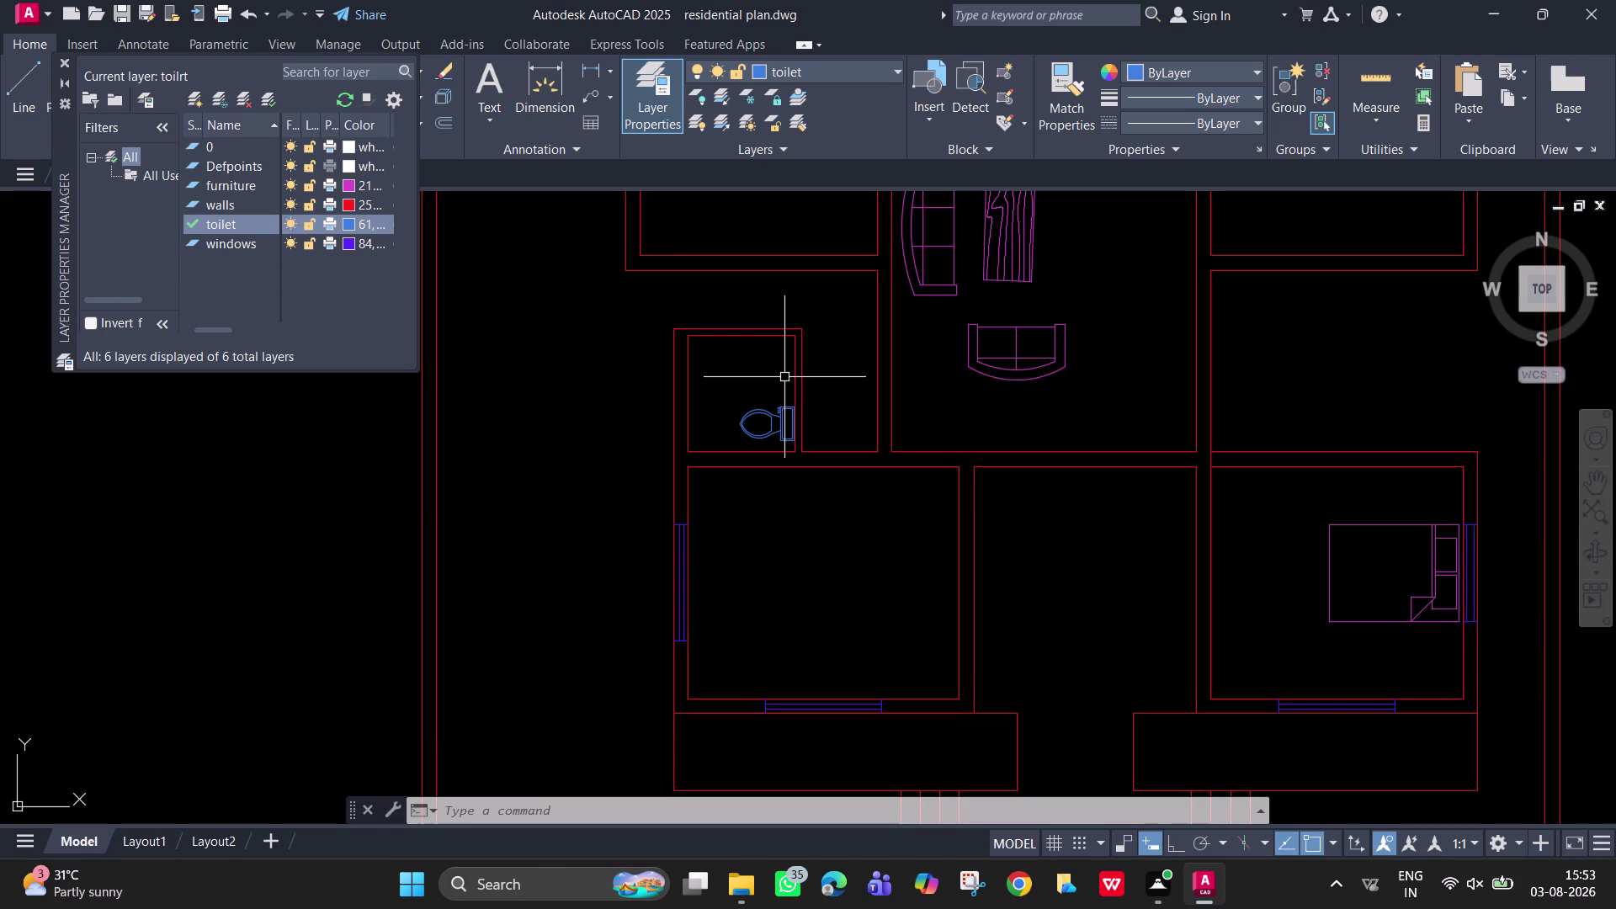
scroll(up, 3)
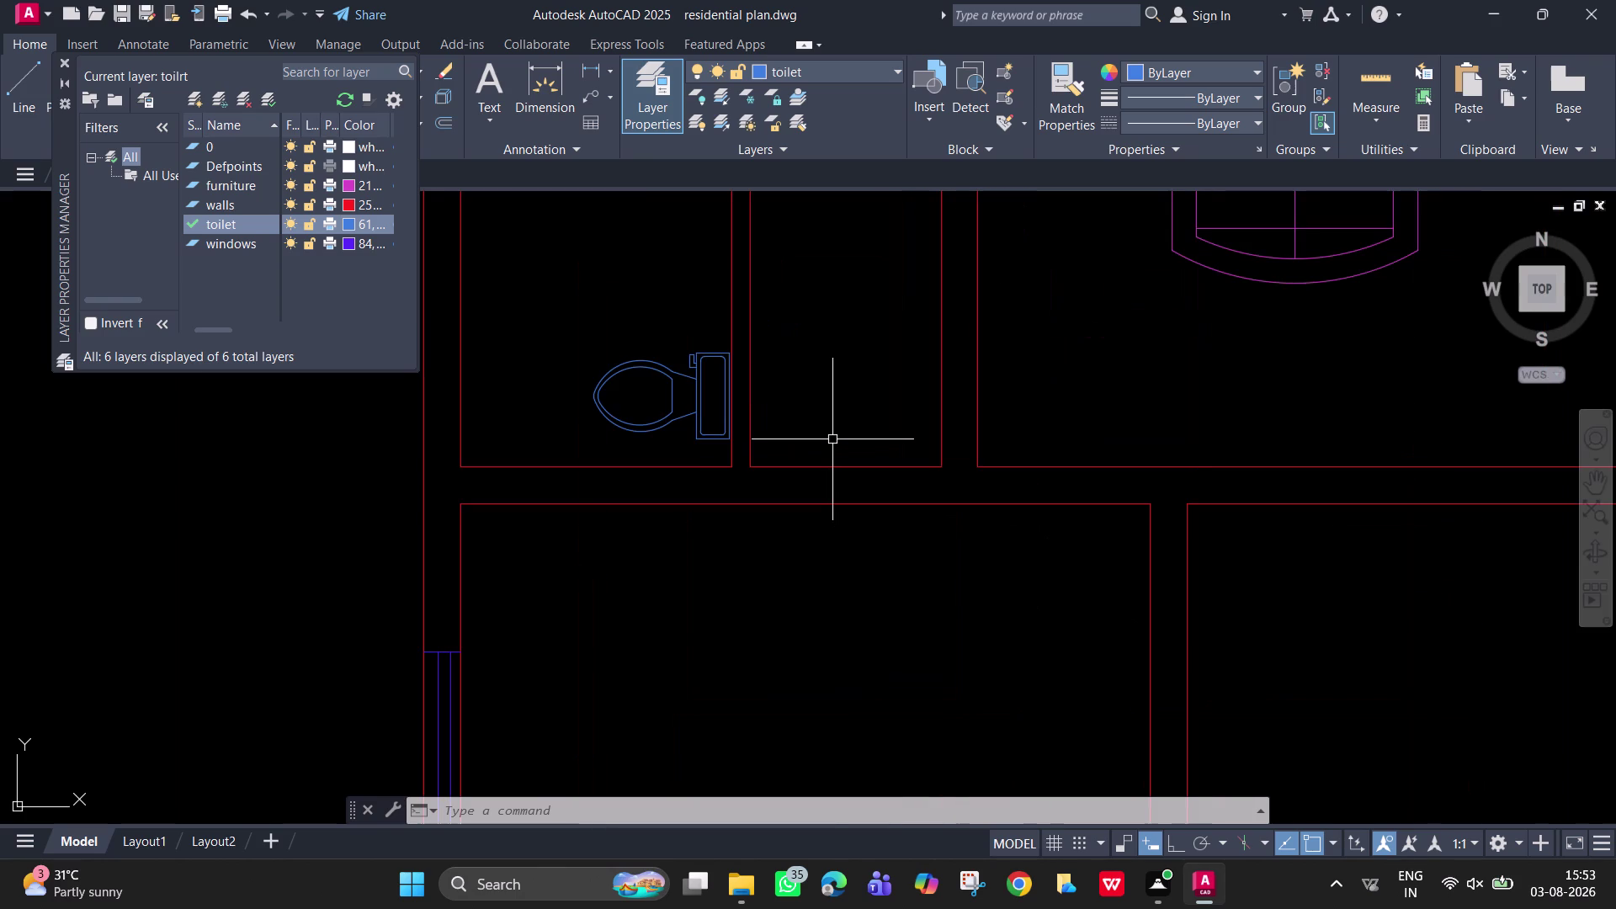
scroll(down, 3)
scroll(down, 3)
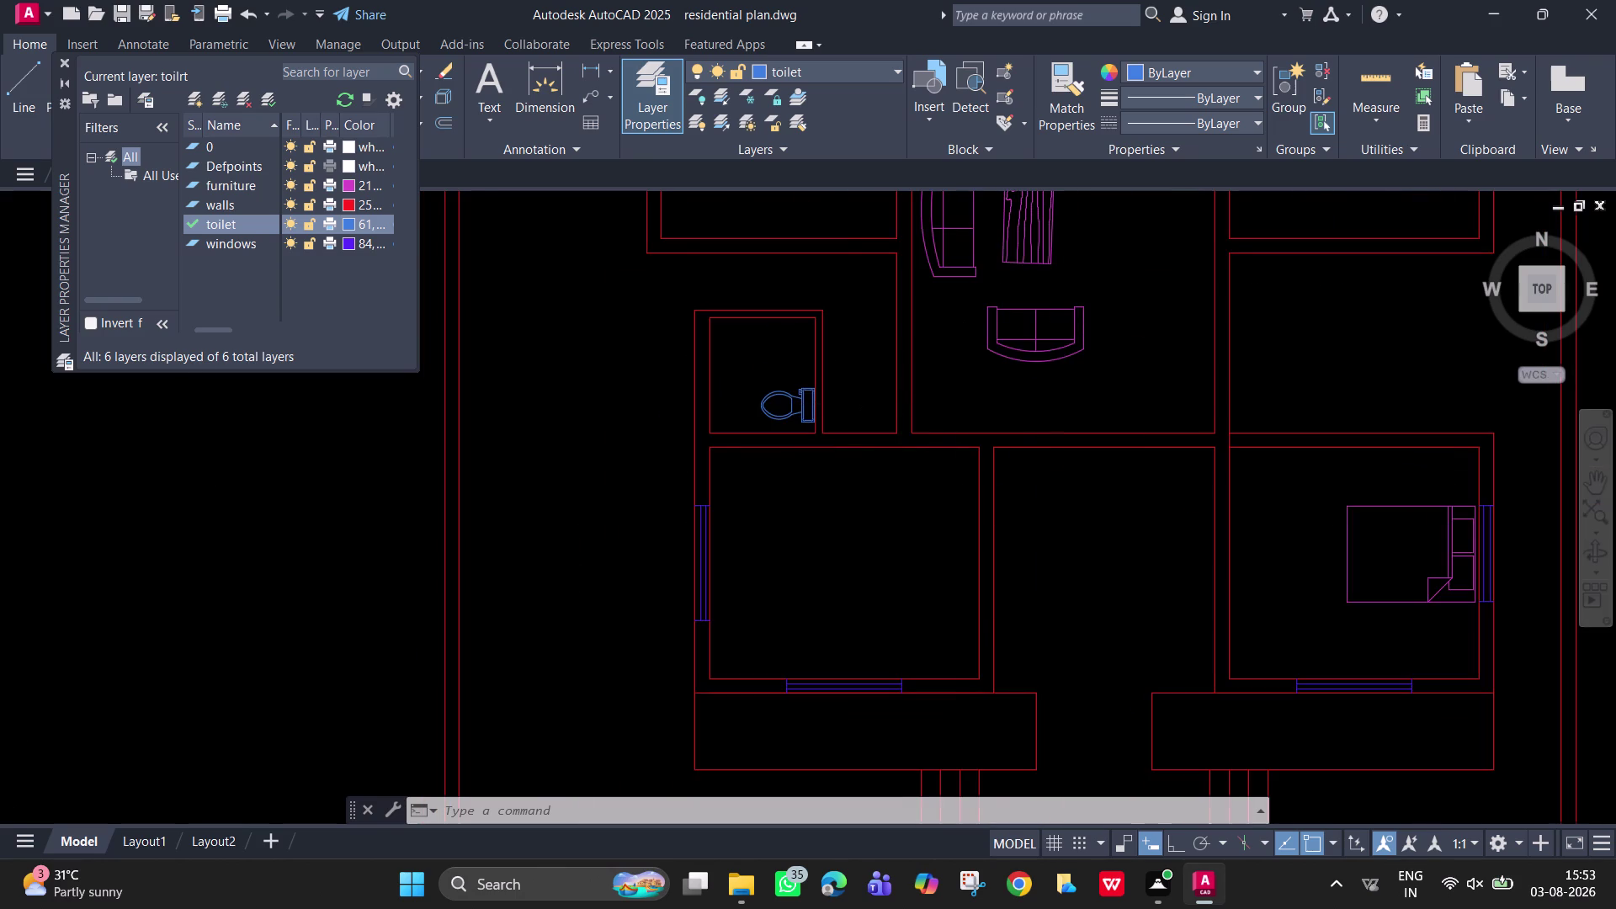
scroll(down, 3)
middle_drag(1062, 437, 951, 530)
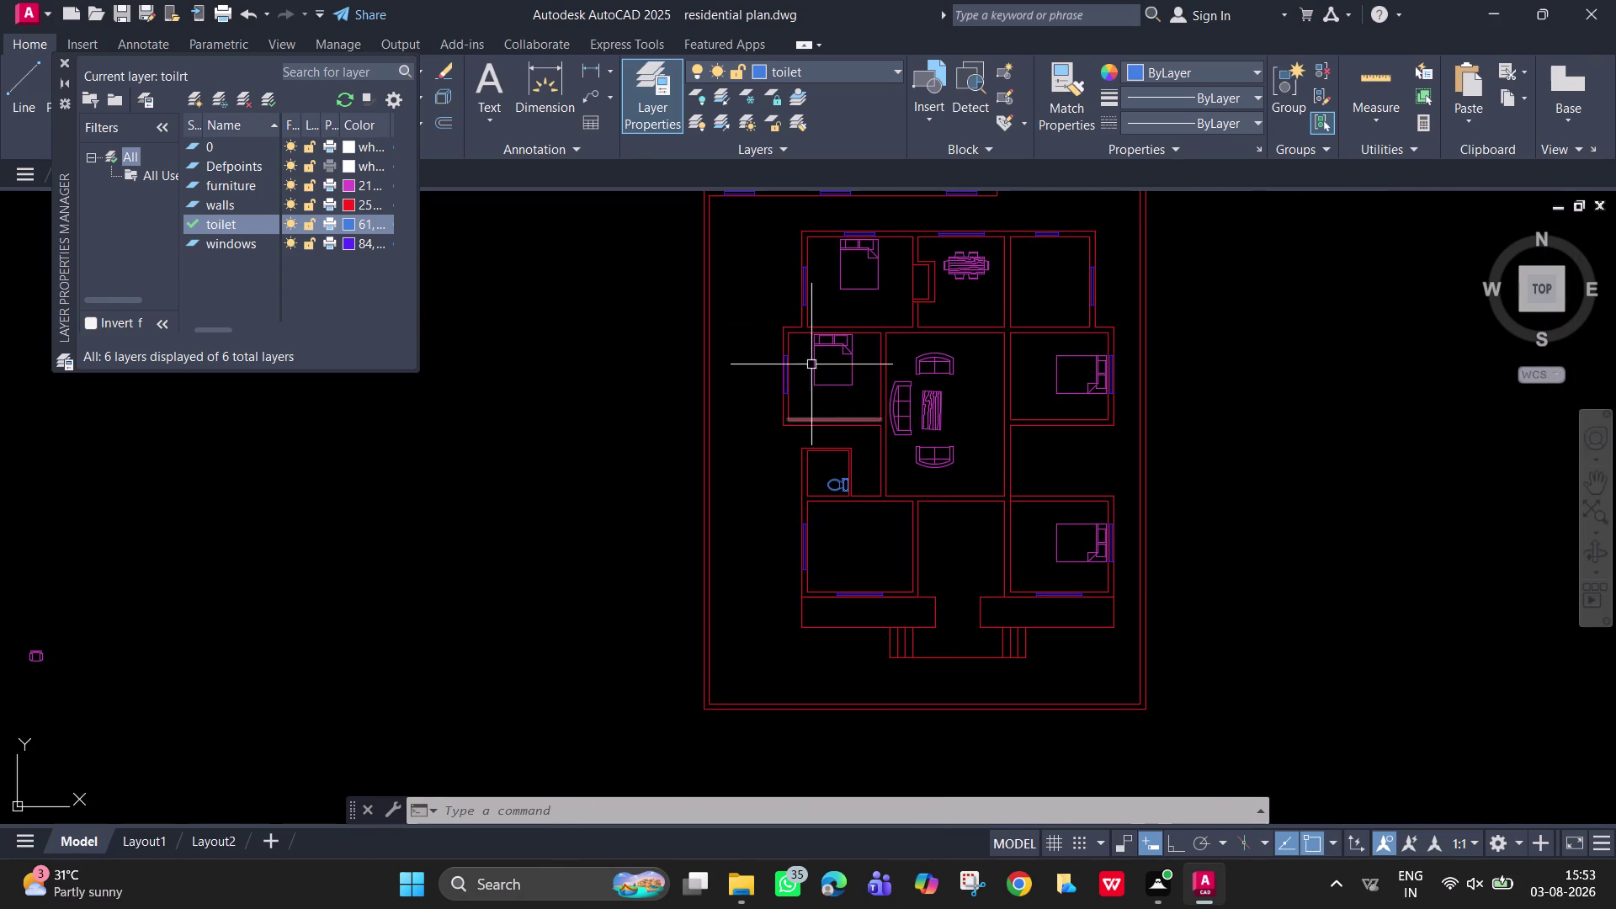
scroll(up, 3)
scroll(up, 3)
scroll(down, 3)
middle_drag(1241, 553, 1158, 633)
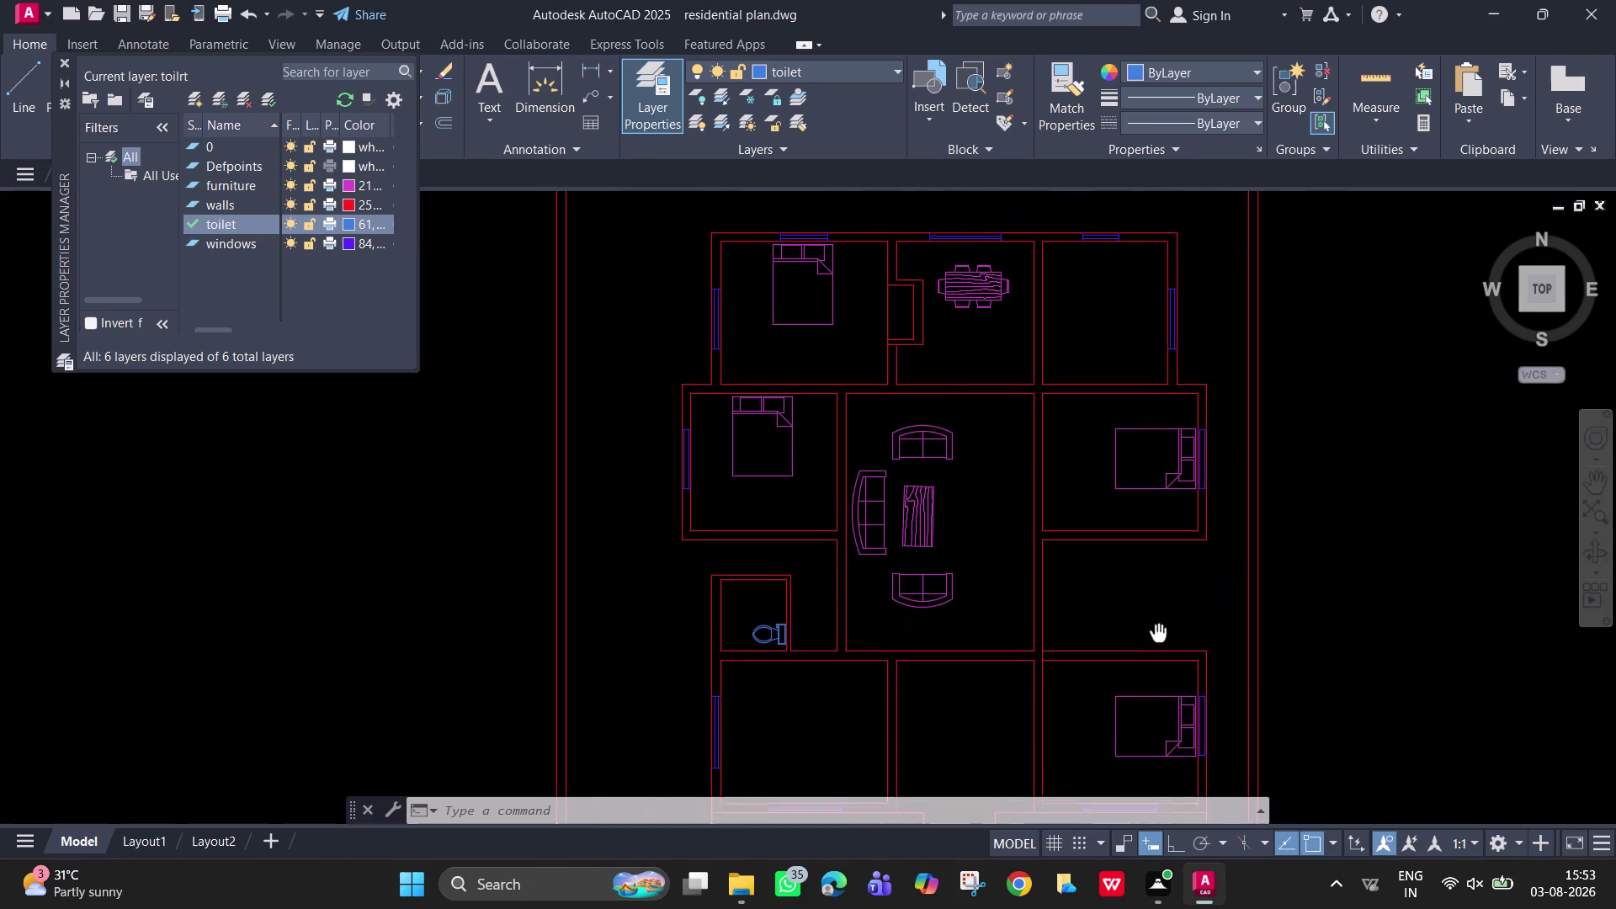
middle_drag(1158, 633, 1153, 585)
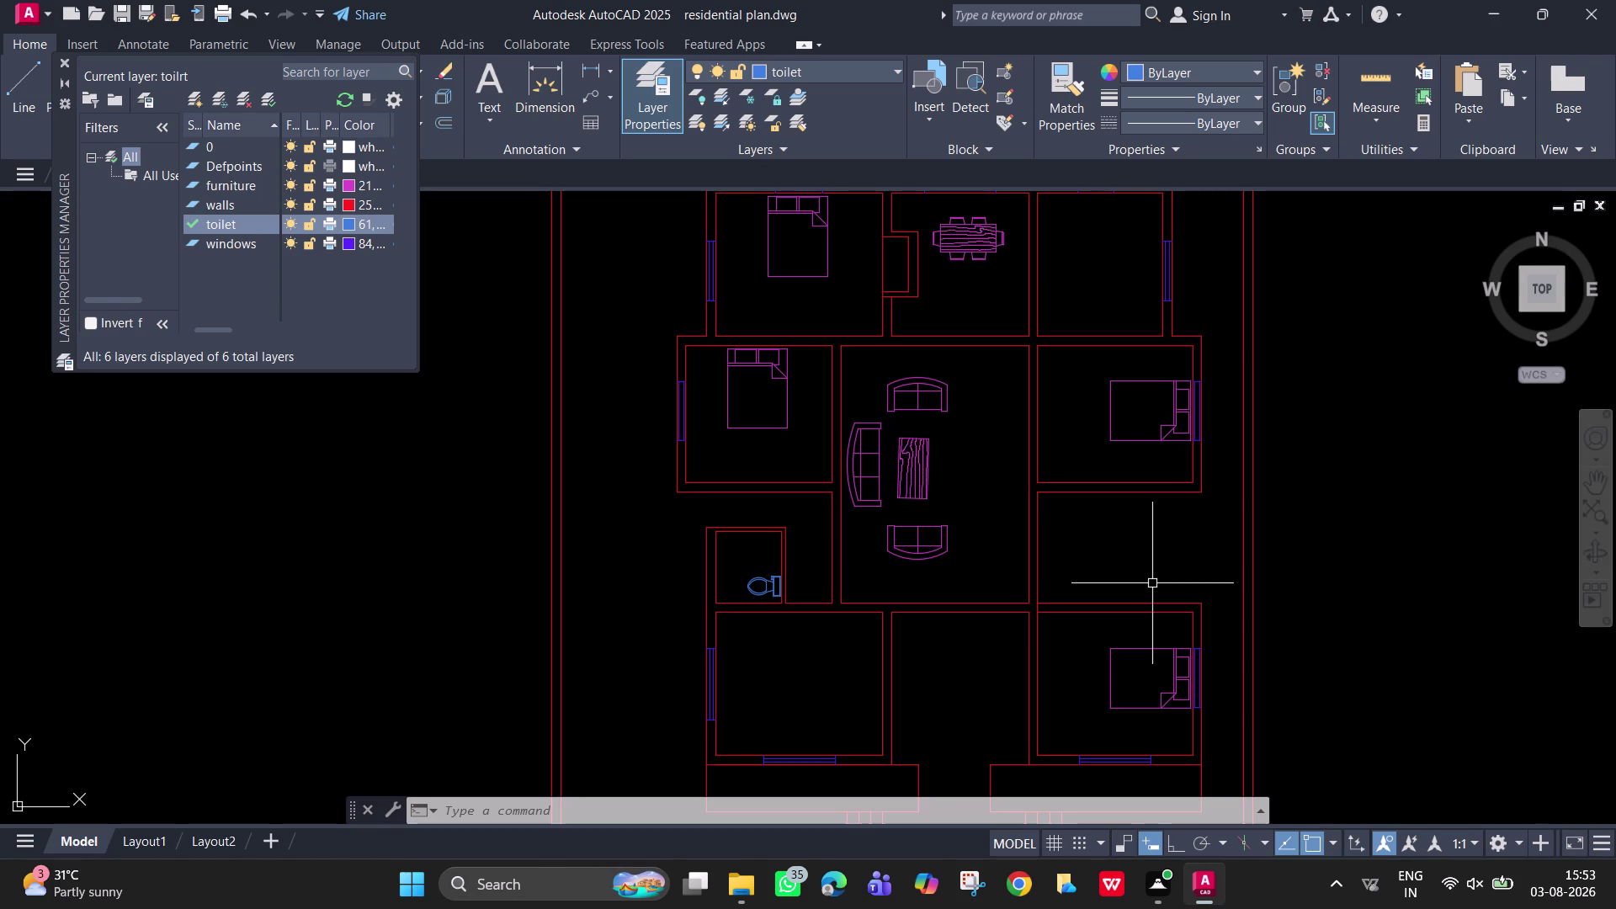
scroll(up, 3)
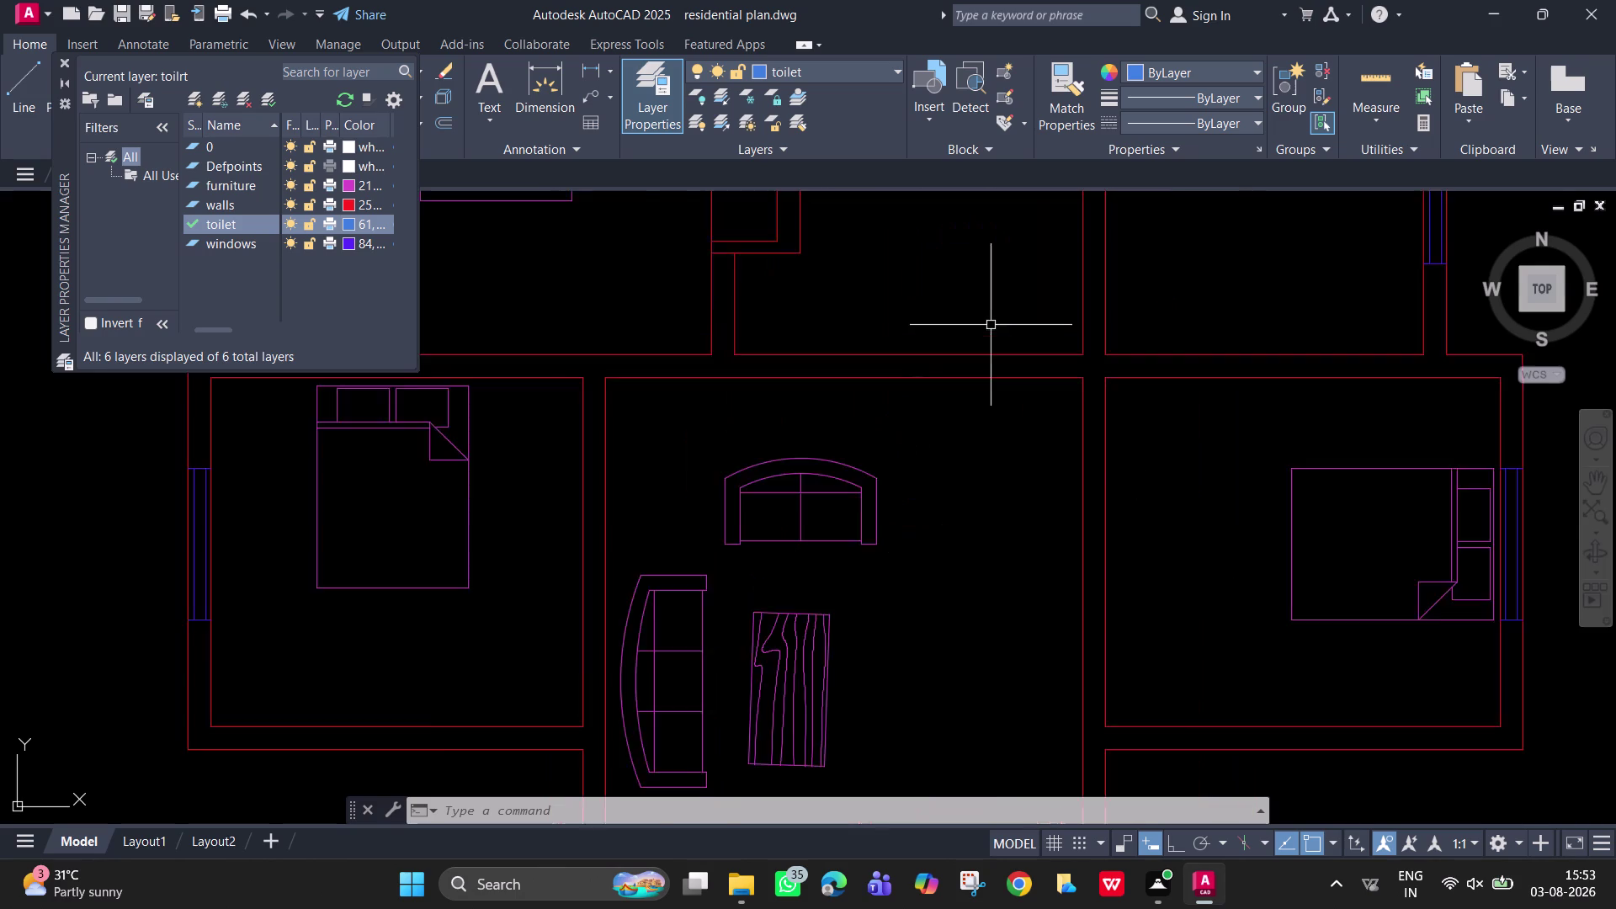
scroll(up, 3)
middle_drag(987, 314, 1082, 706)
scroll(up, 3)
middle_drag(539, 492, 471, 493)
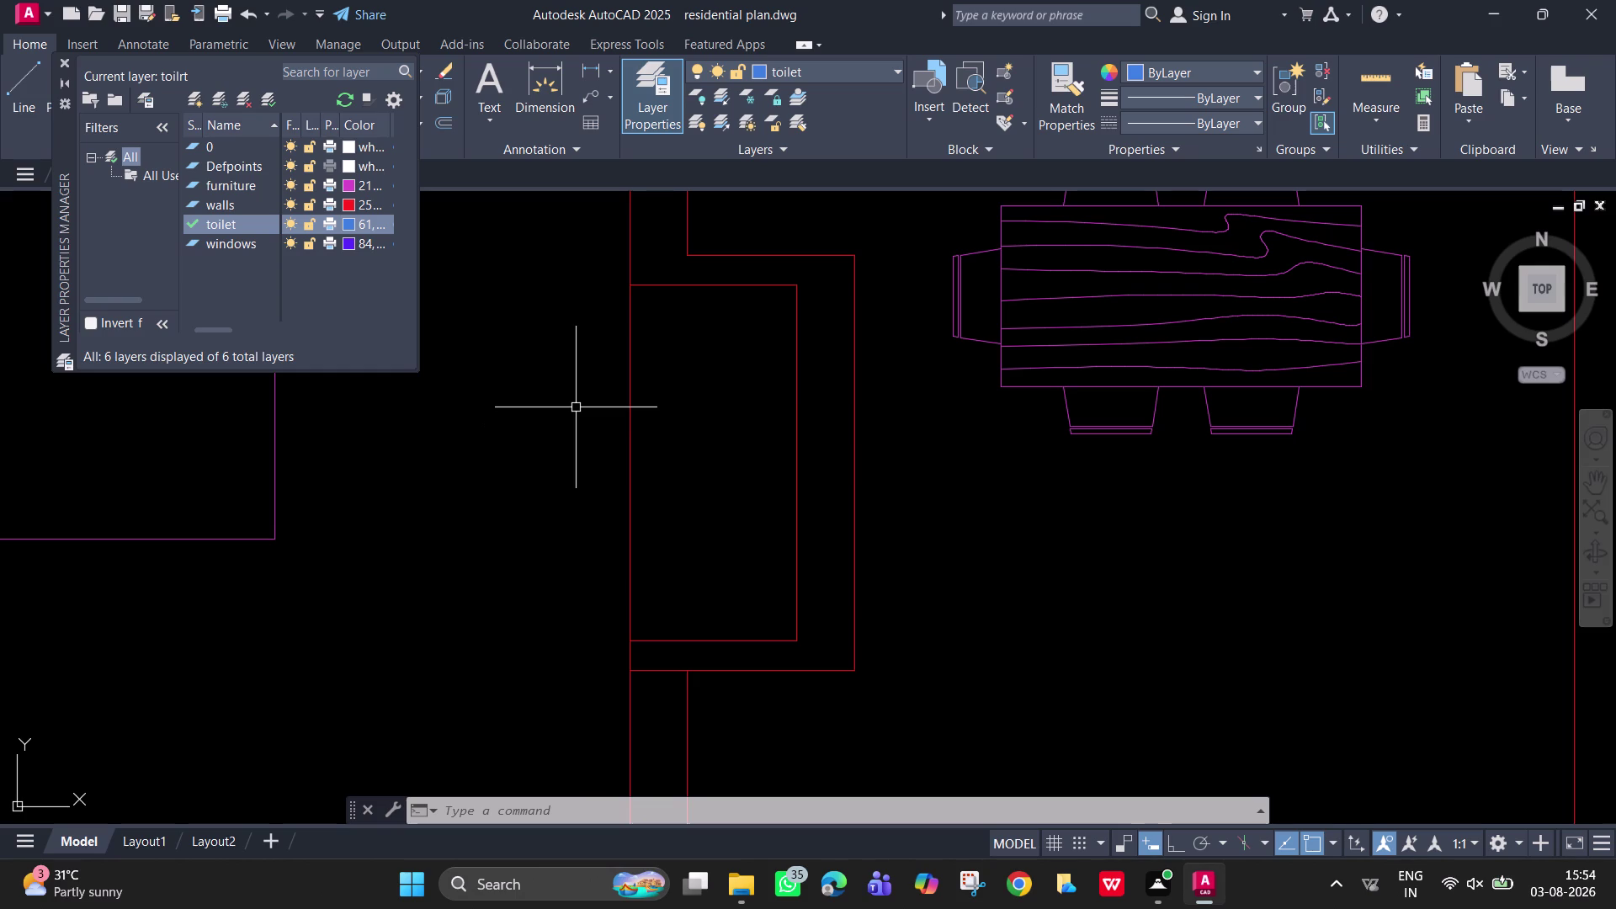
scroll(down, 3)
middle_drag(575, 407, 1163, 191)
scroll(down, 3)
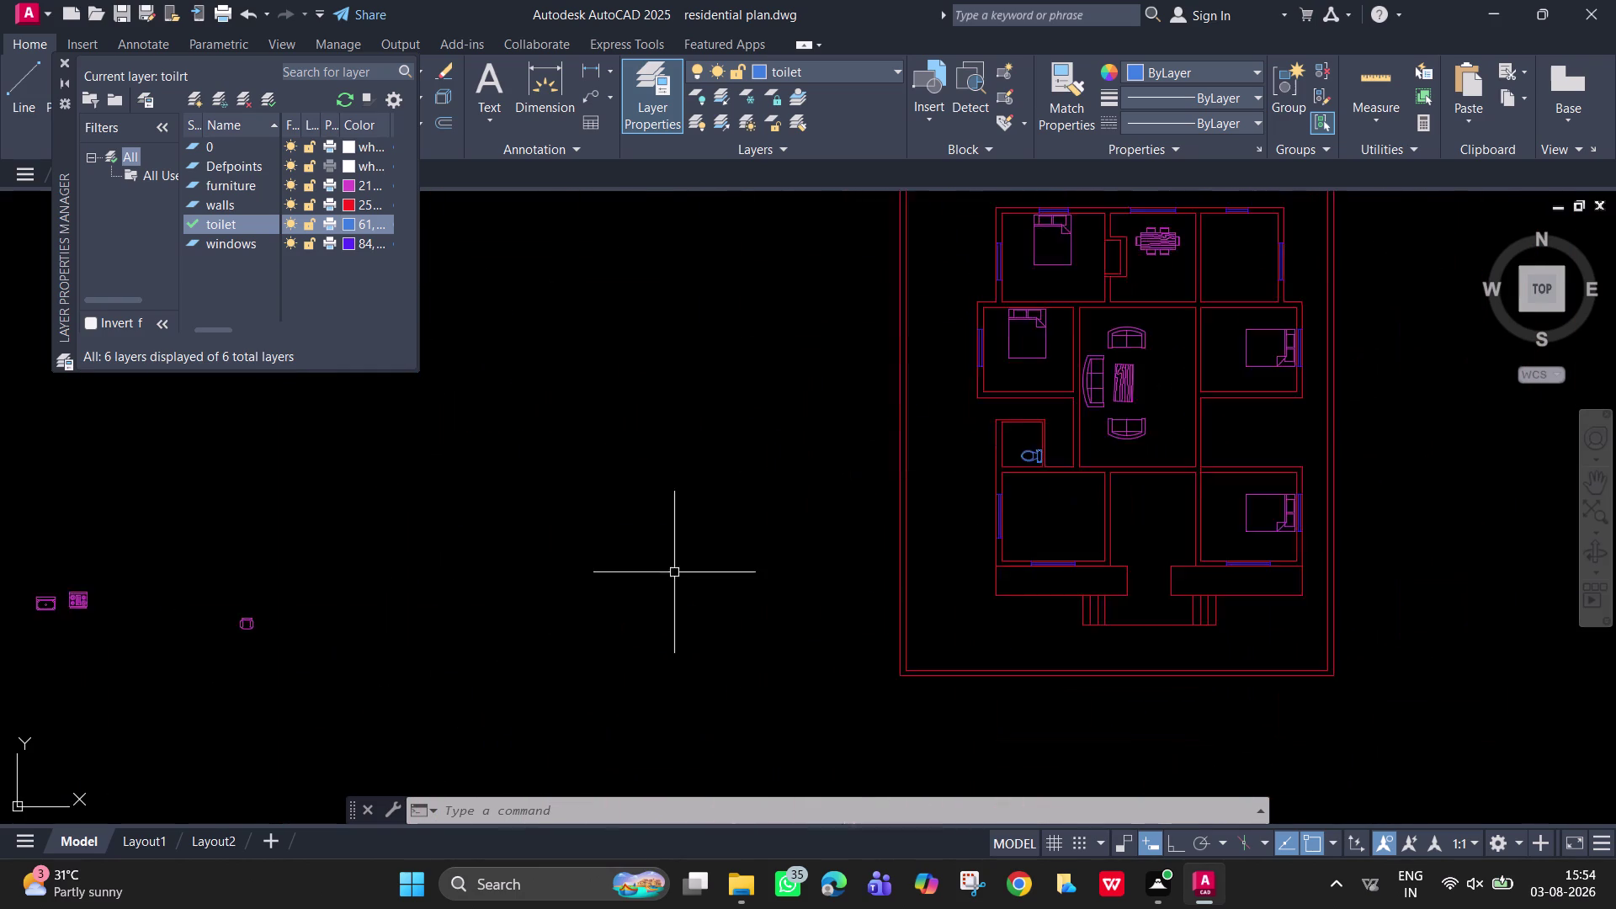
scroll(down, 3)
scroll(up, 3)
middle_drag(248, 610, 266, 584)
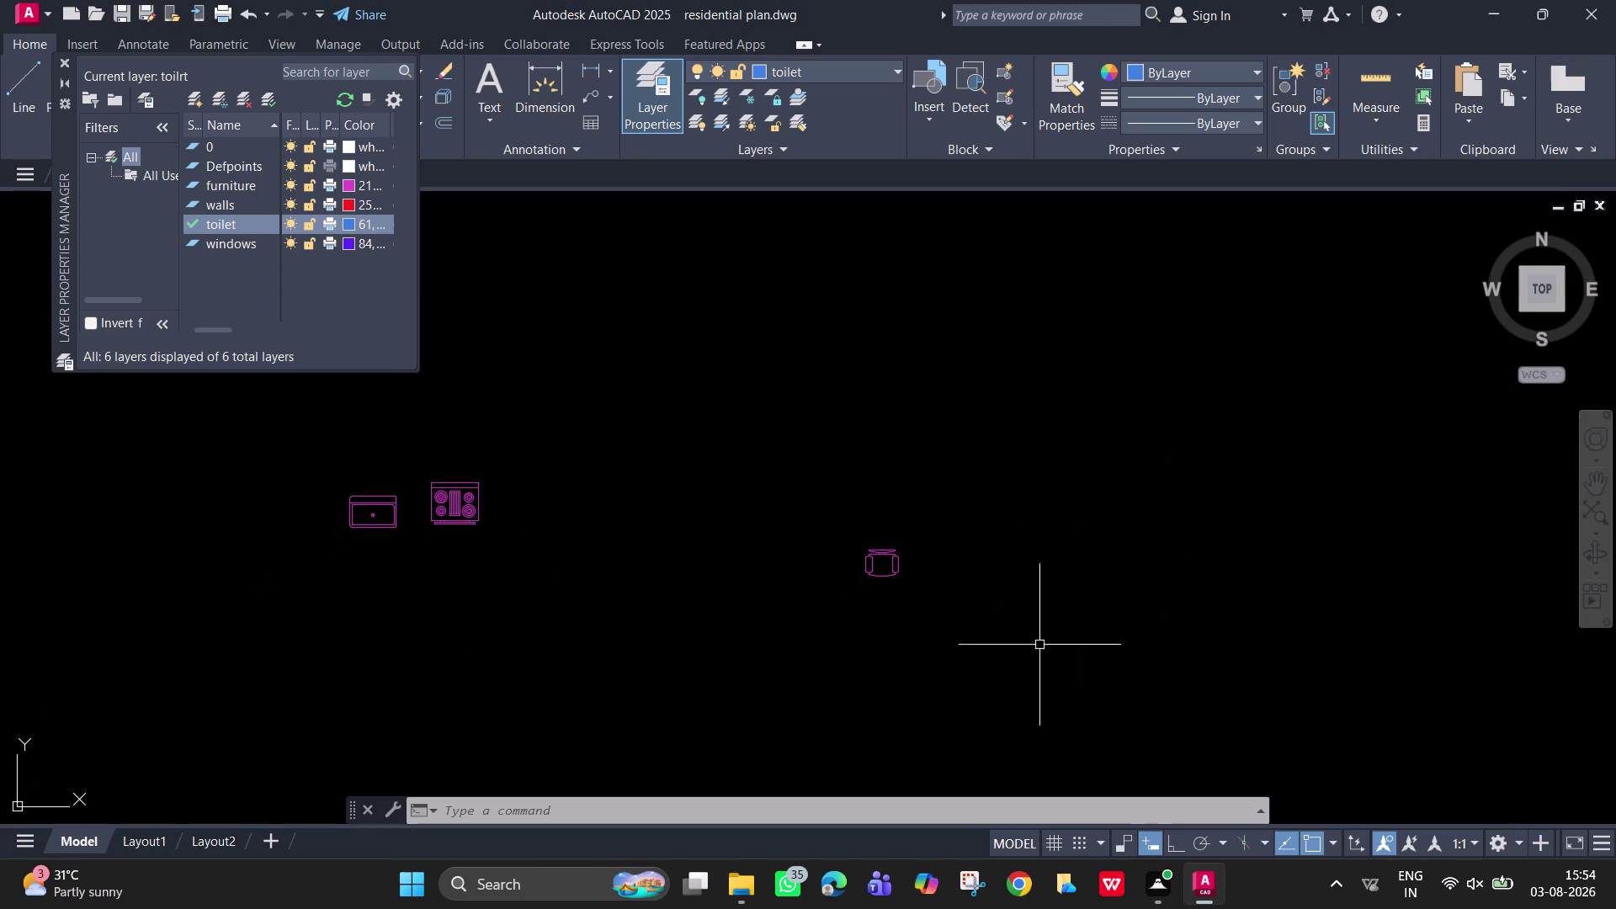
drag(956, 607, 903, 557)
click(760, 450)
Move the magenta seat block into the lower middle room of the plan.
key(m)
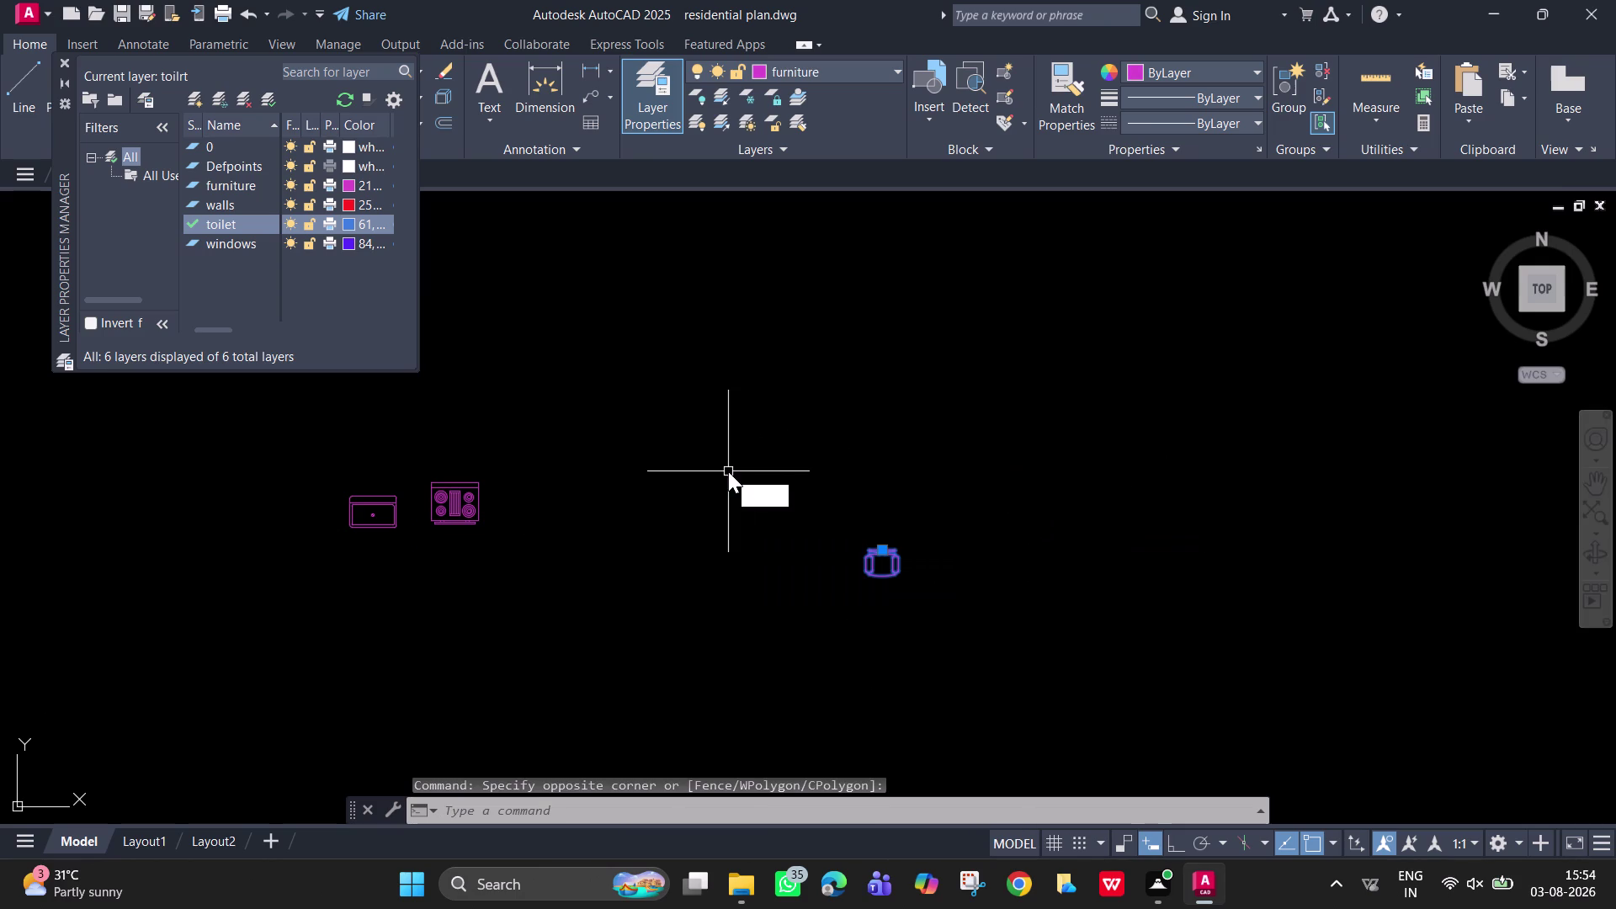
key(space)
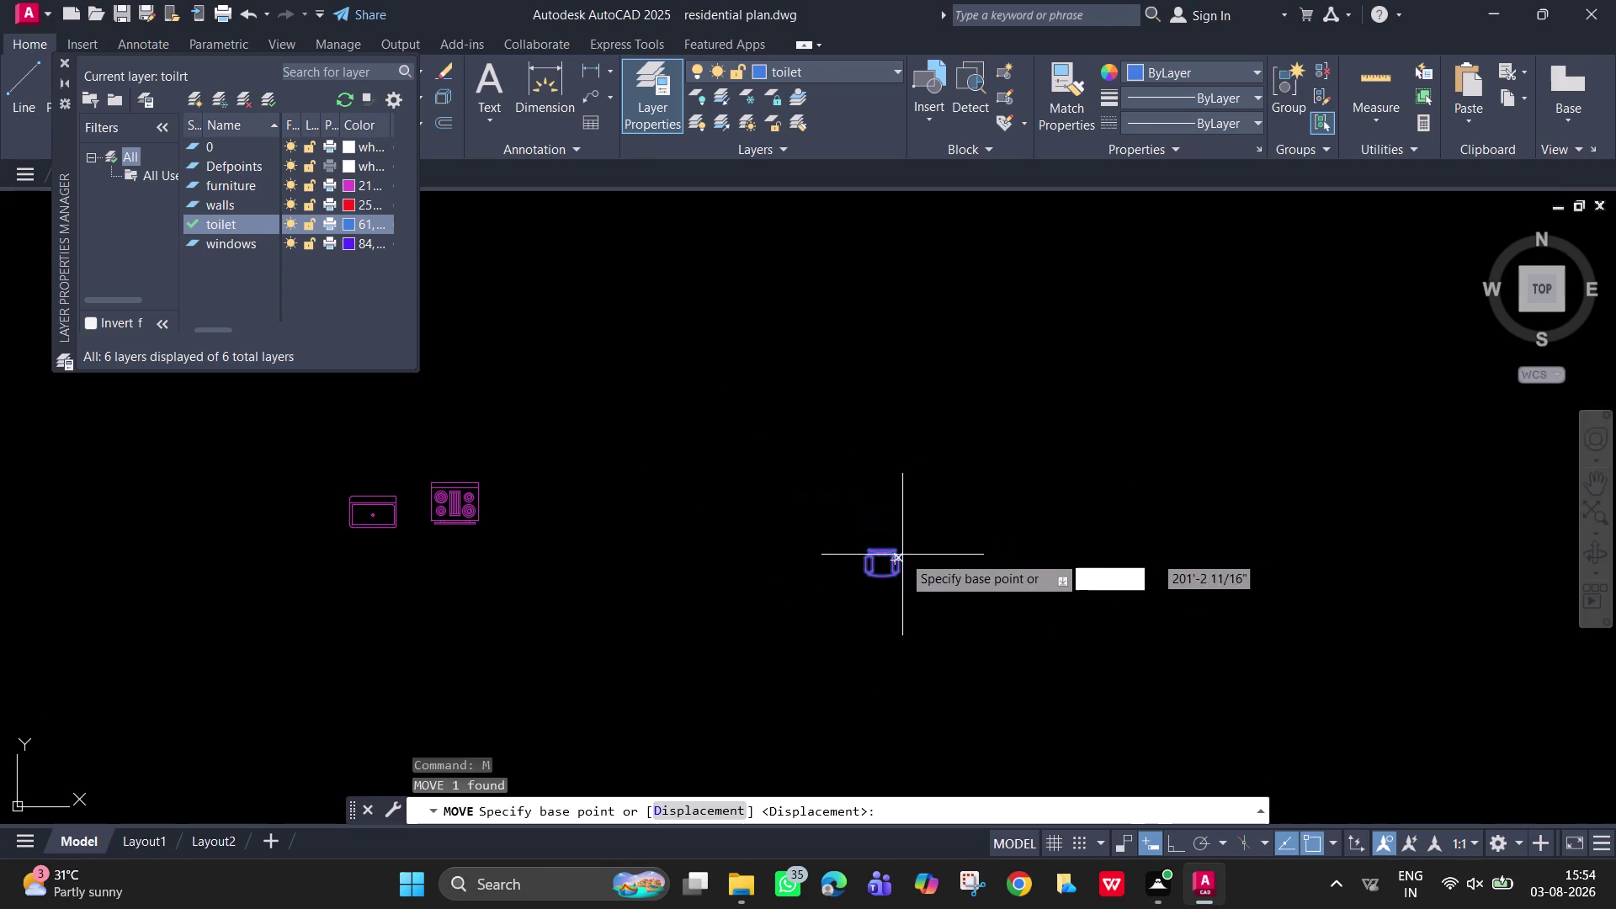
click(892, 555)
scroll(down, 3)
middle_drag(1291, 282, 526, 525)
middle_drag(964, 519, 838, 488)
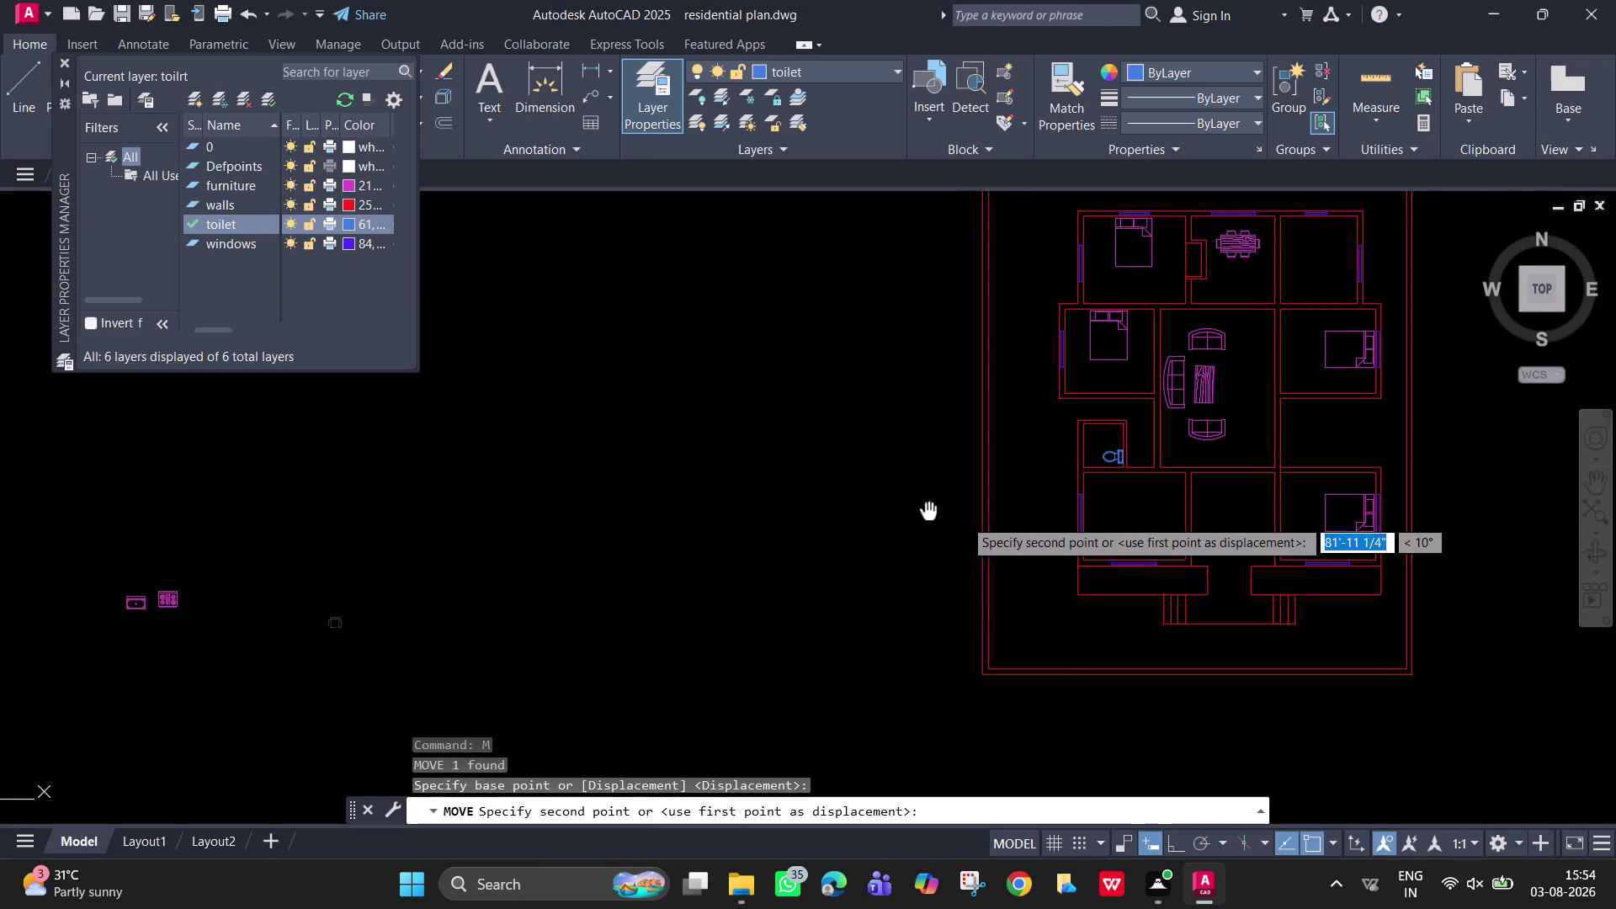
middle_drag(837, 487, 706, 491)
scroll(up, 3)
middle_drag(921, 487, 717, 456)
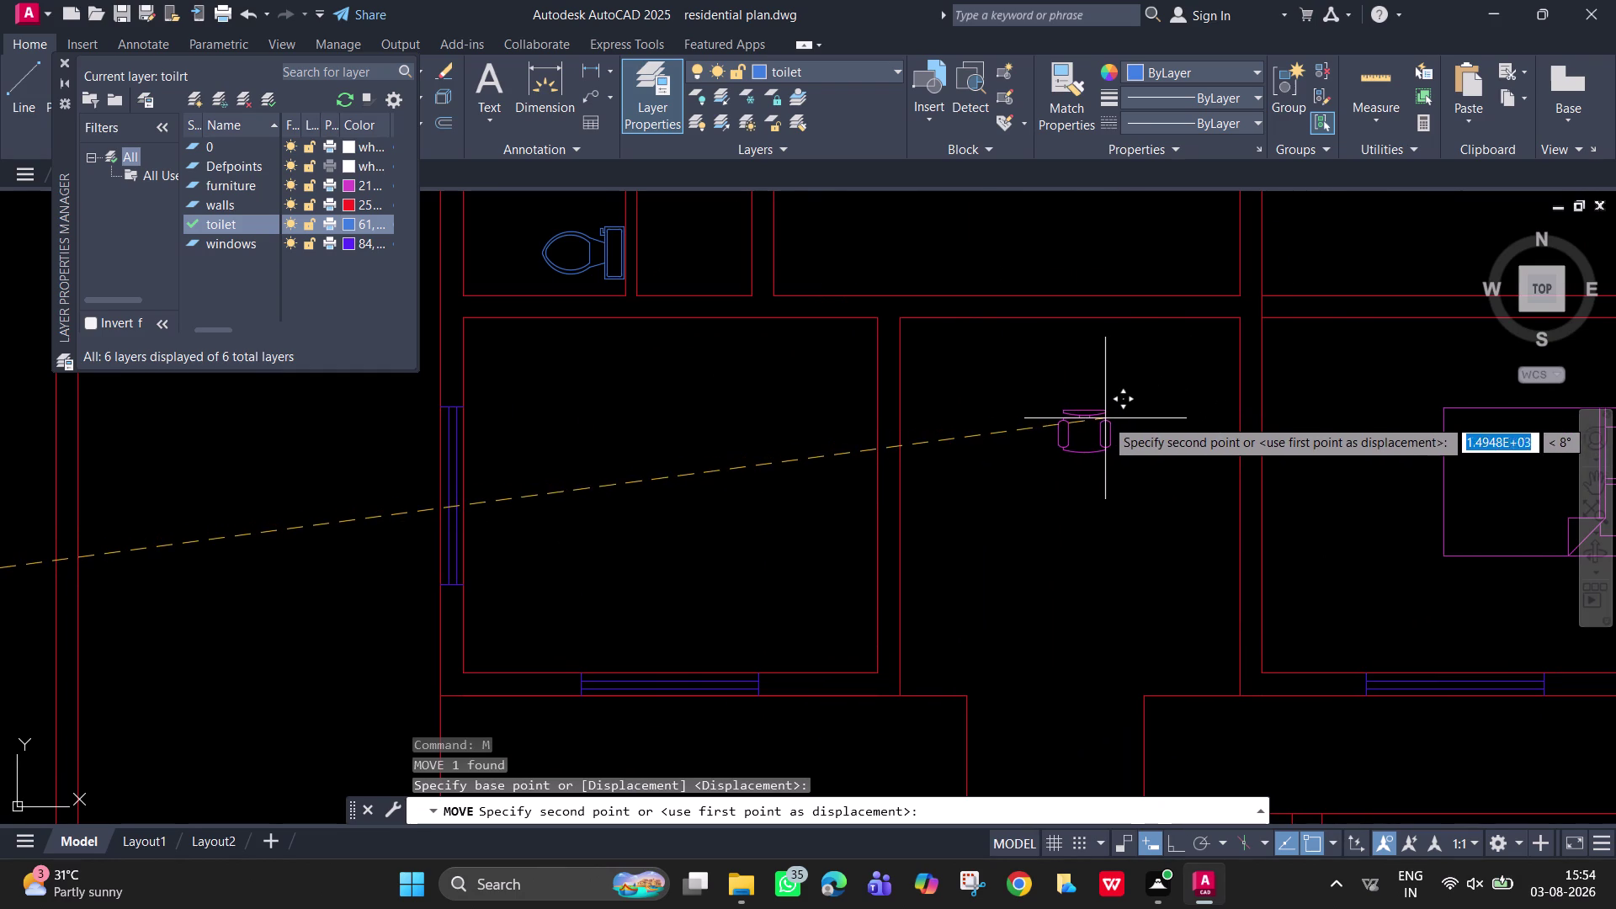
click(1125, 400)
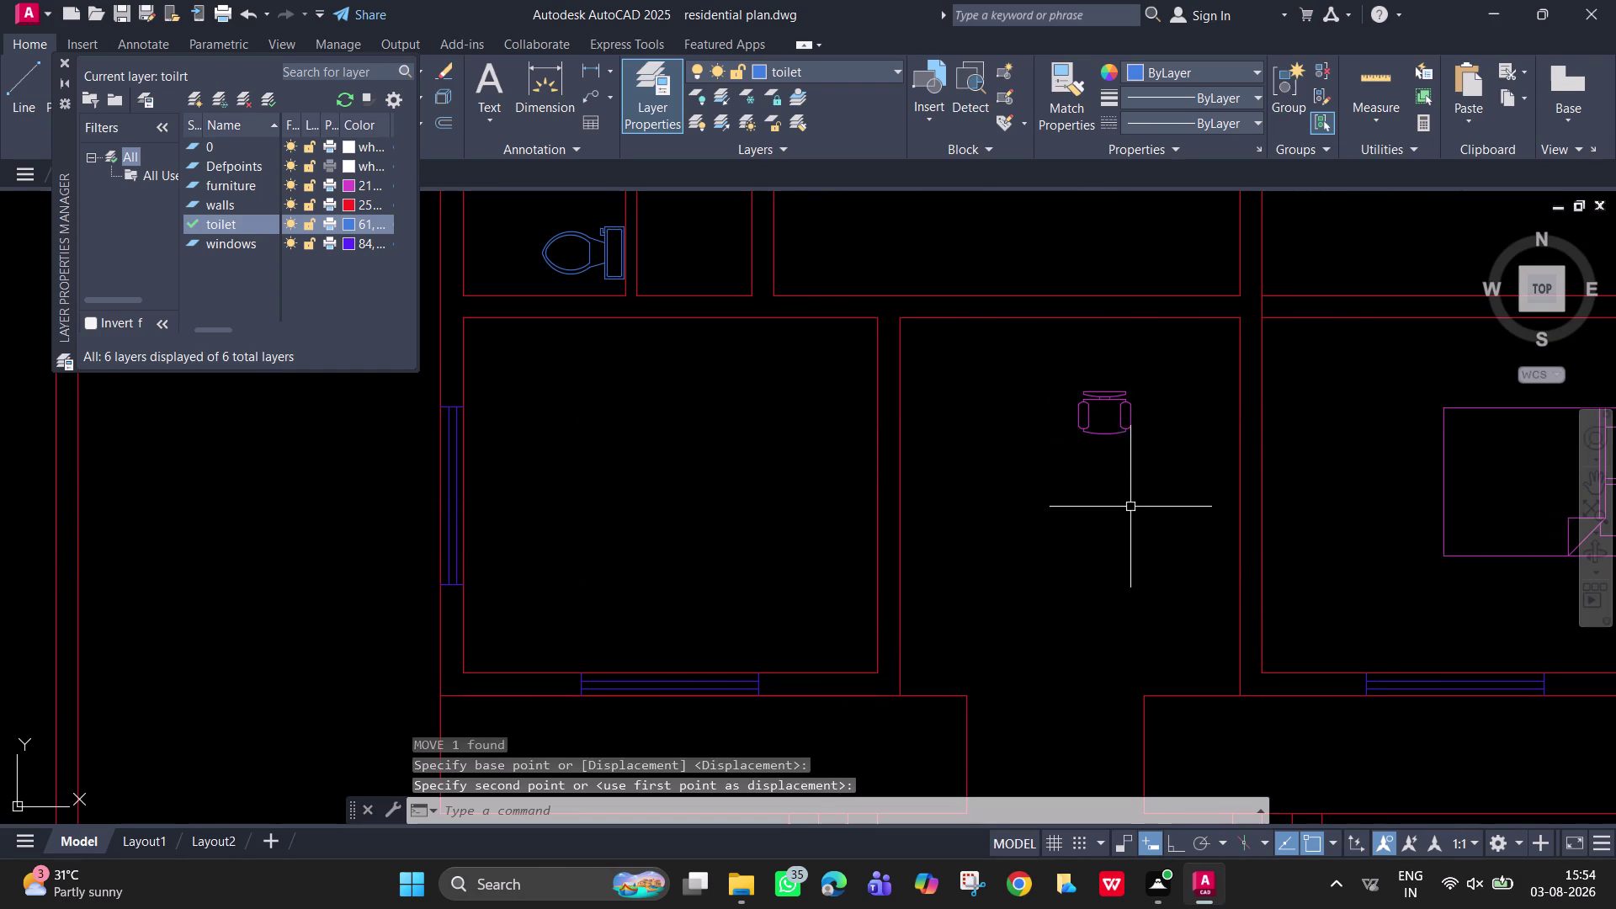
key(c)
key(space)
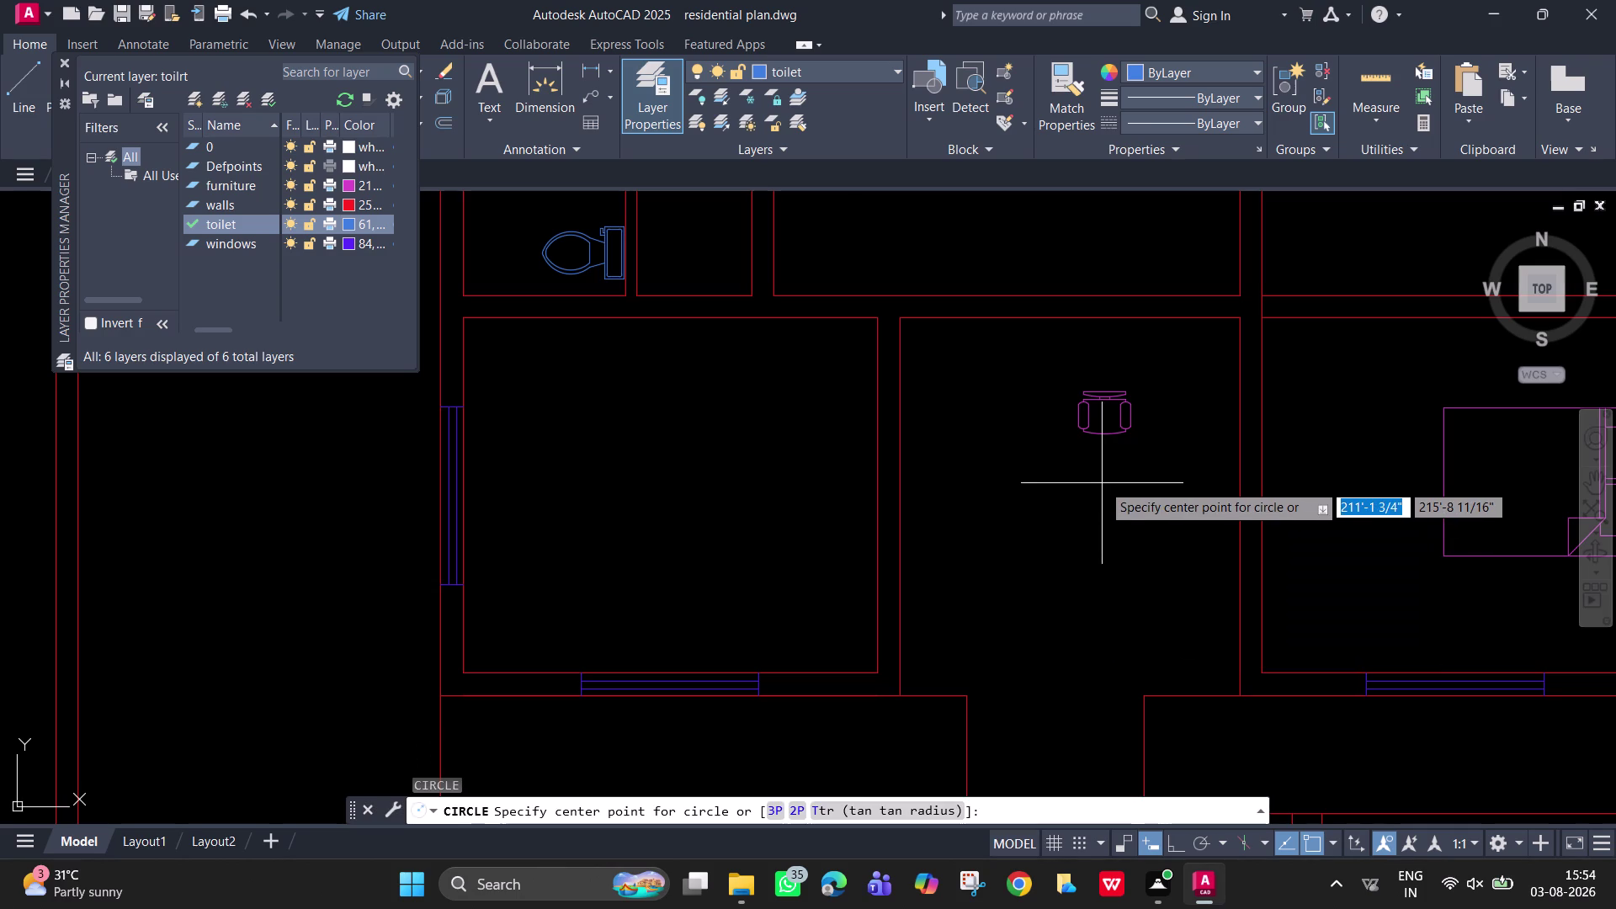
Draw a small circle below the chair and put it on the furniture layer.
click(1104, 481)
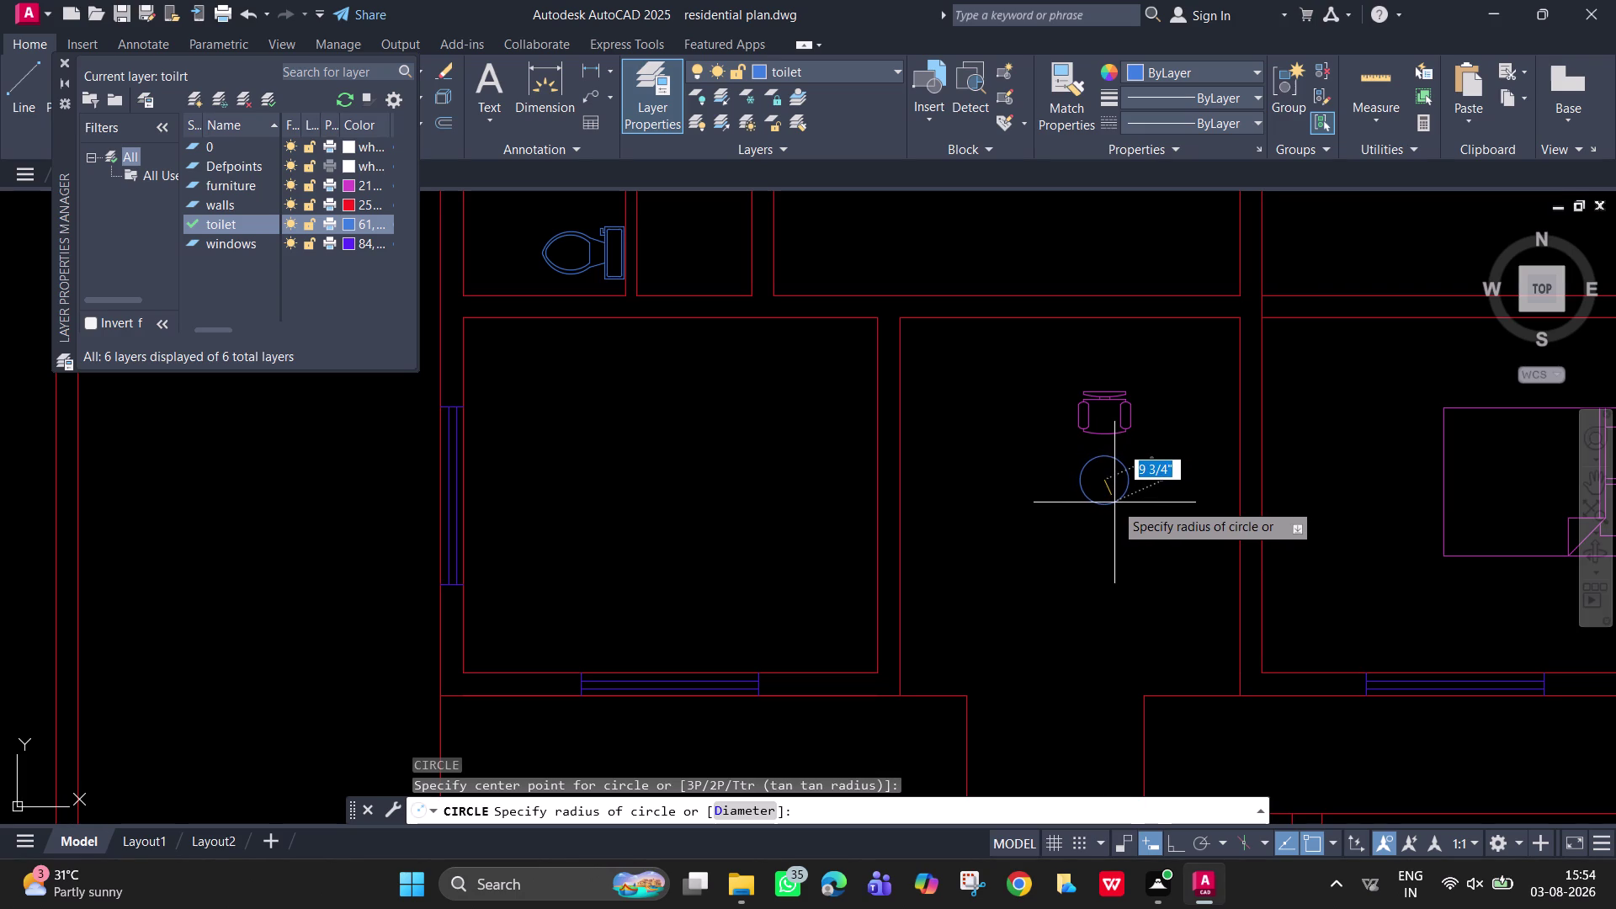
click(1115, 503)
click(1124, 504)
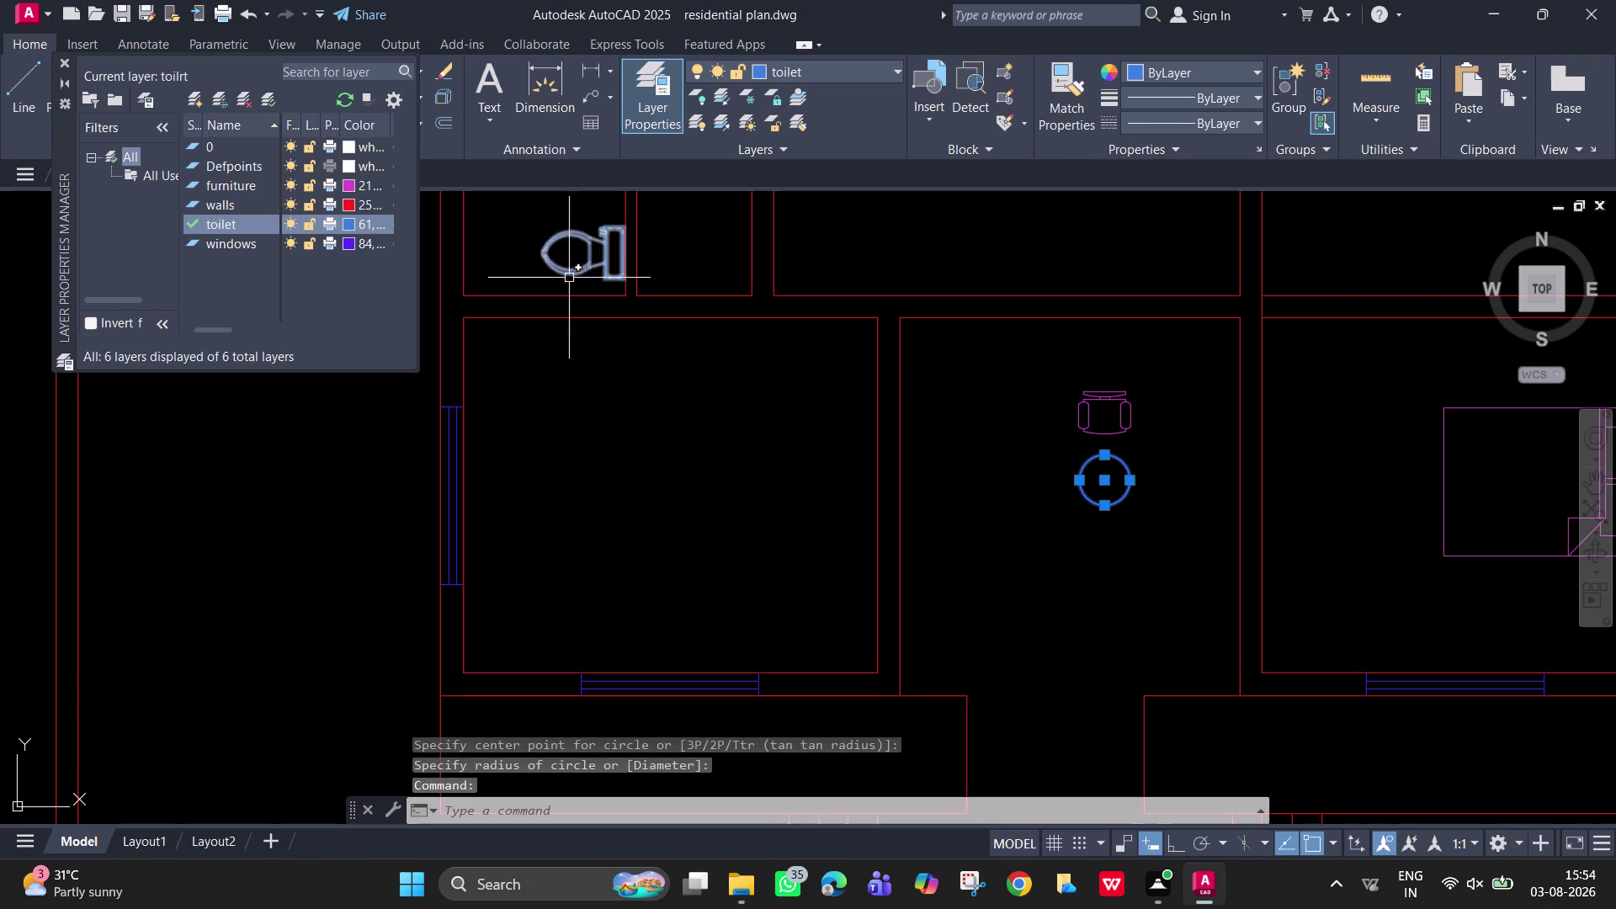
click(822, 74)
click(830, 149)
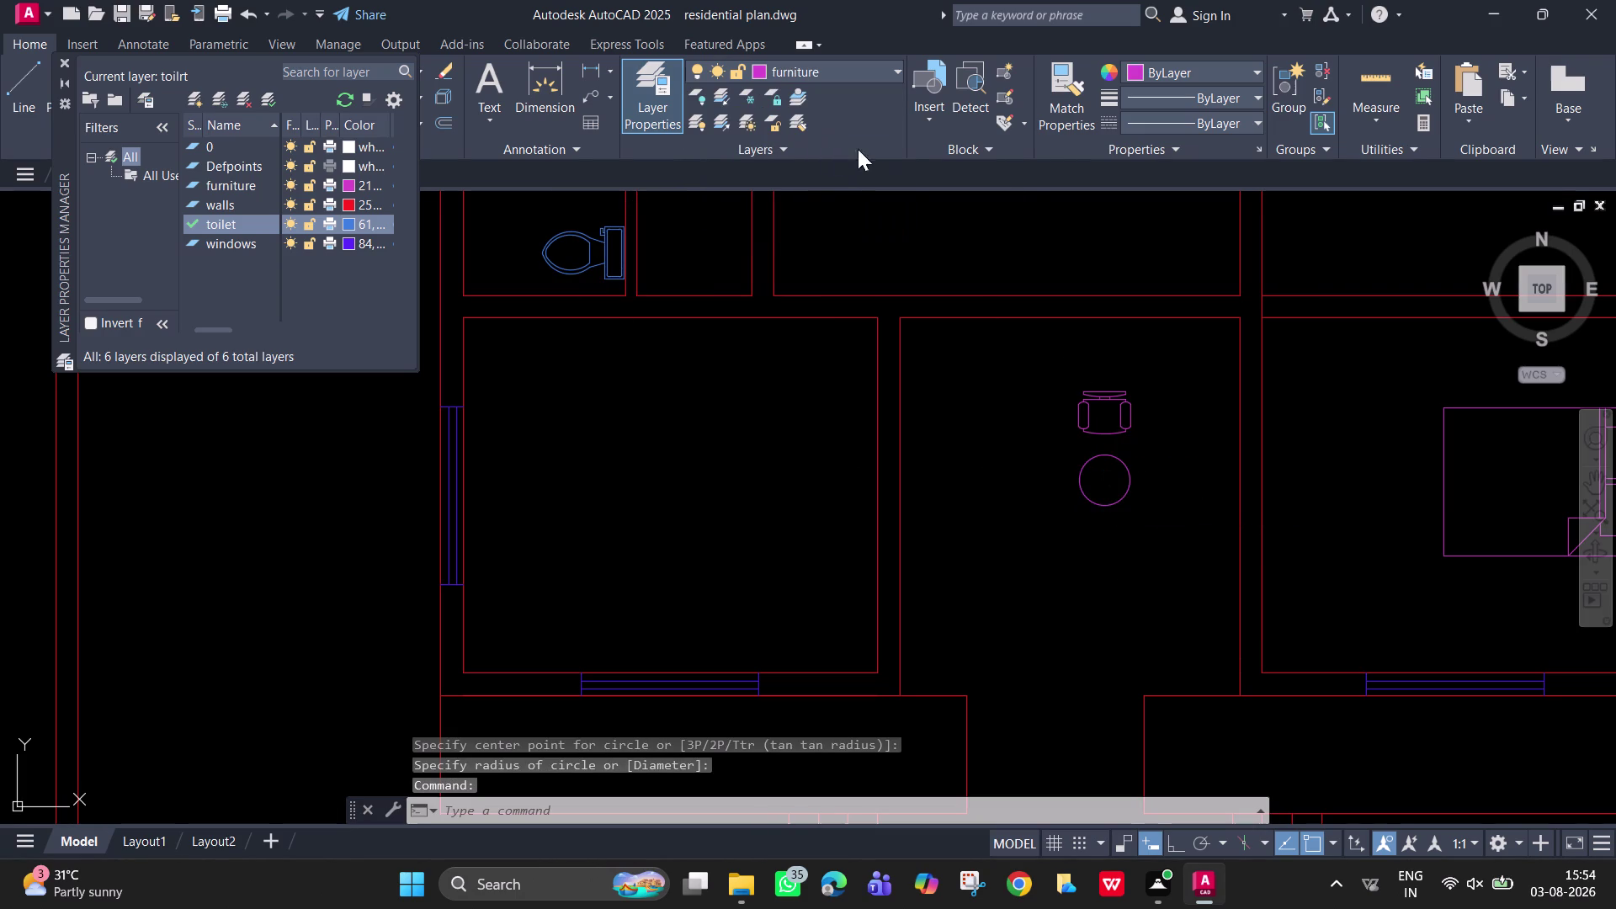
key(Escape)
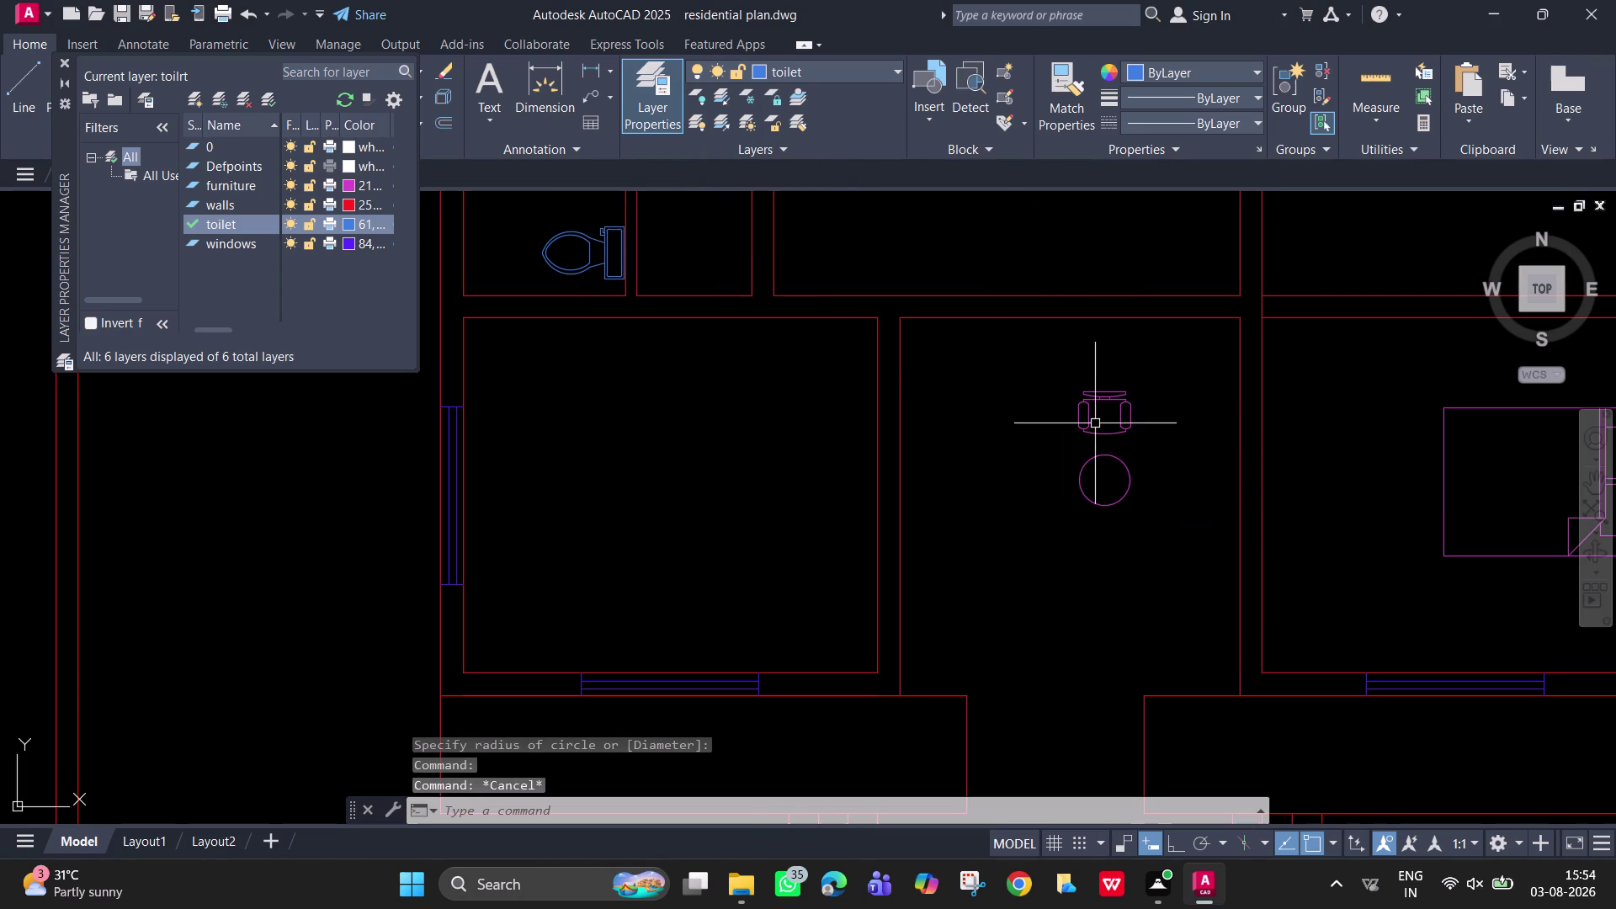
Try a polar array of the chair around the table, then undo it.
click(1092, 423)
key(a)
key(r)
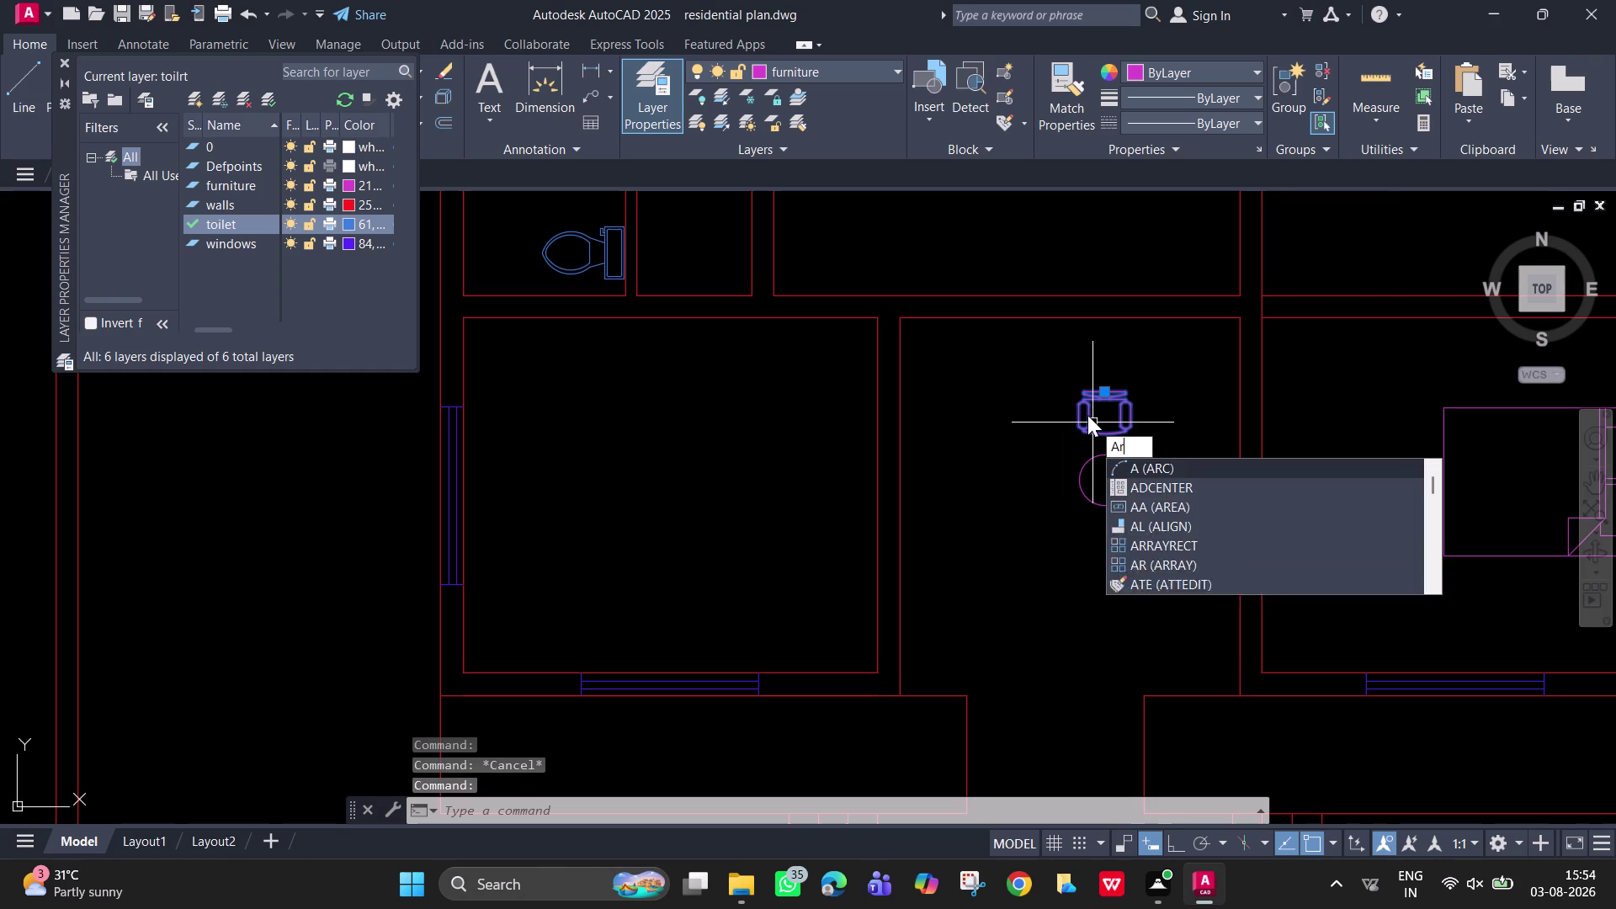
key(space)
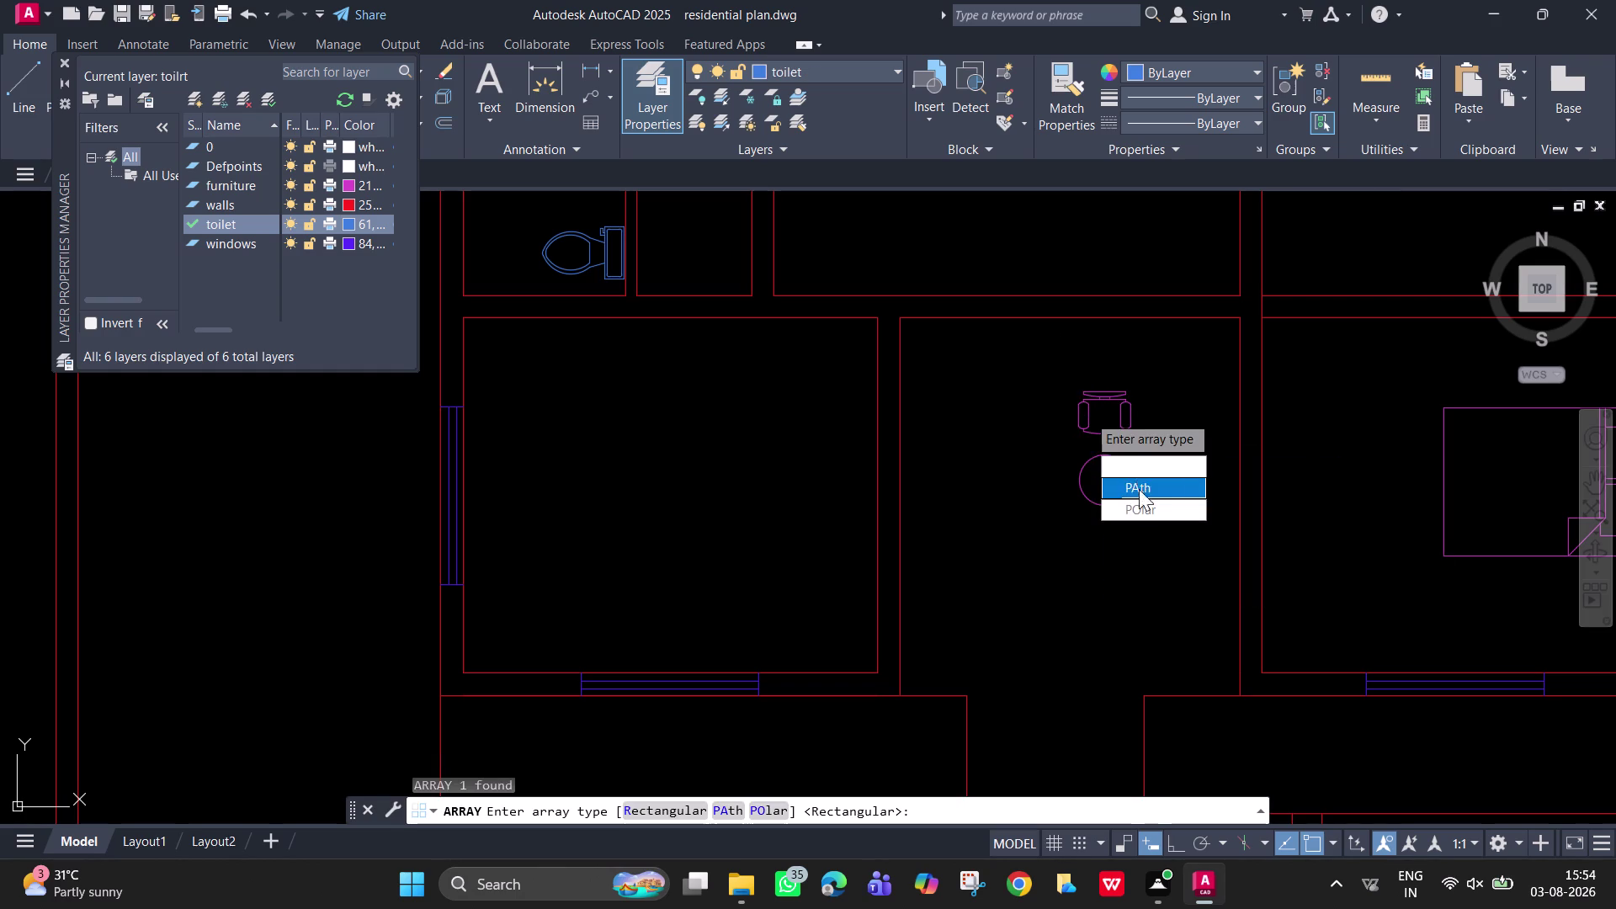
drag(1132, 504, 1088, 415)
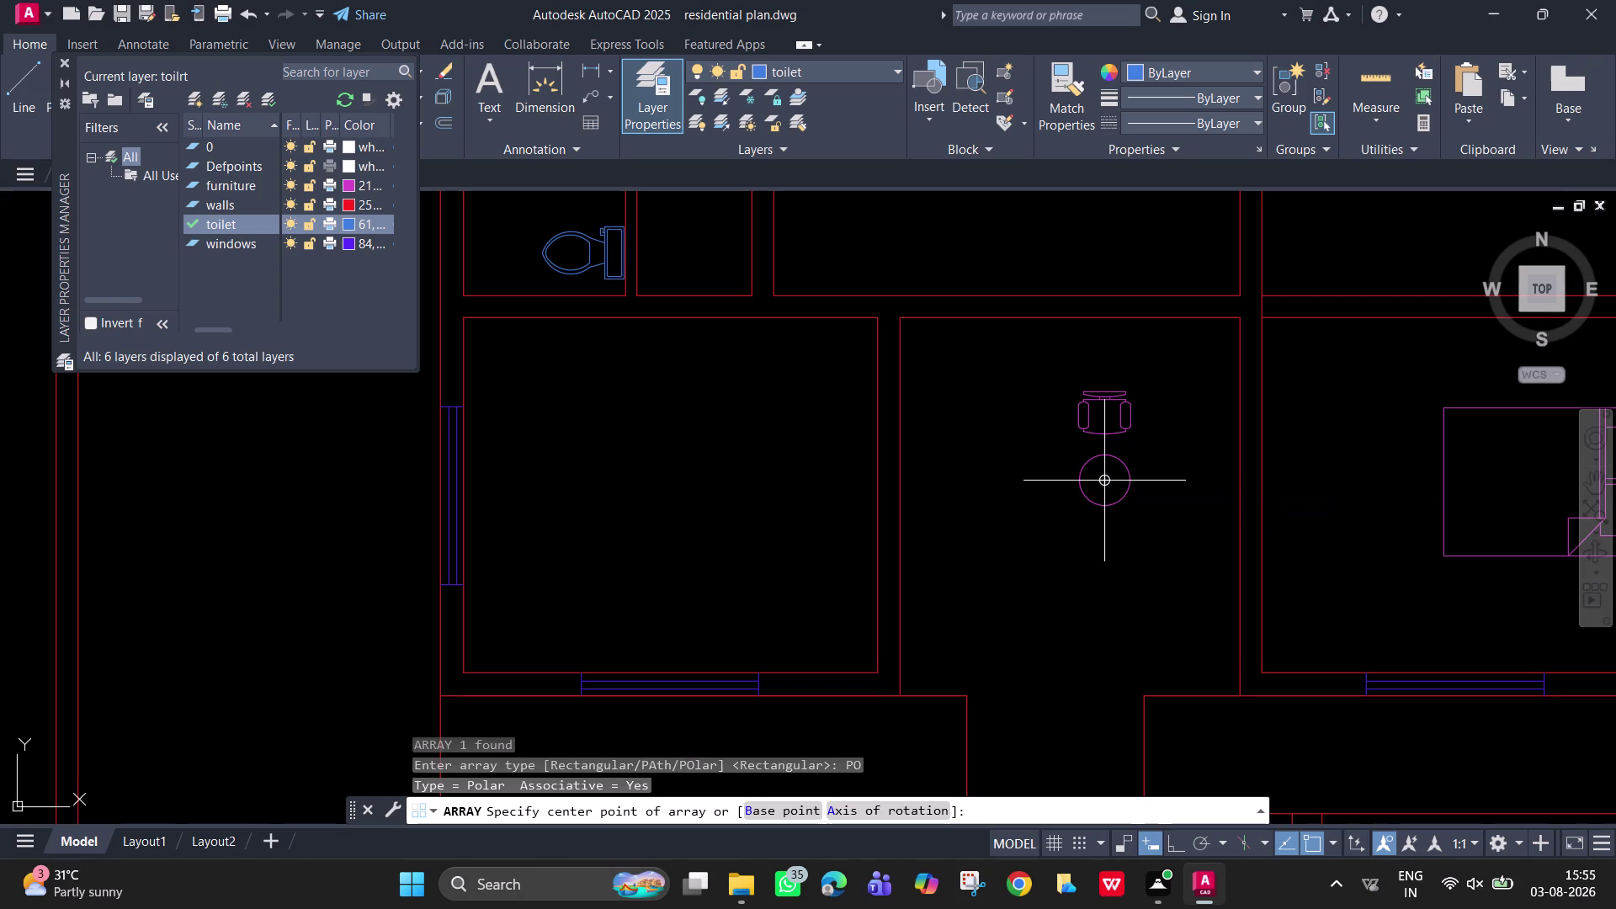
click(1101, 432)
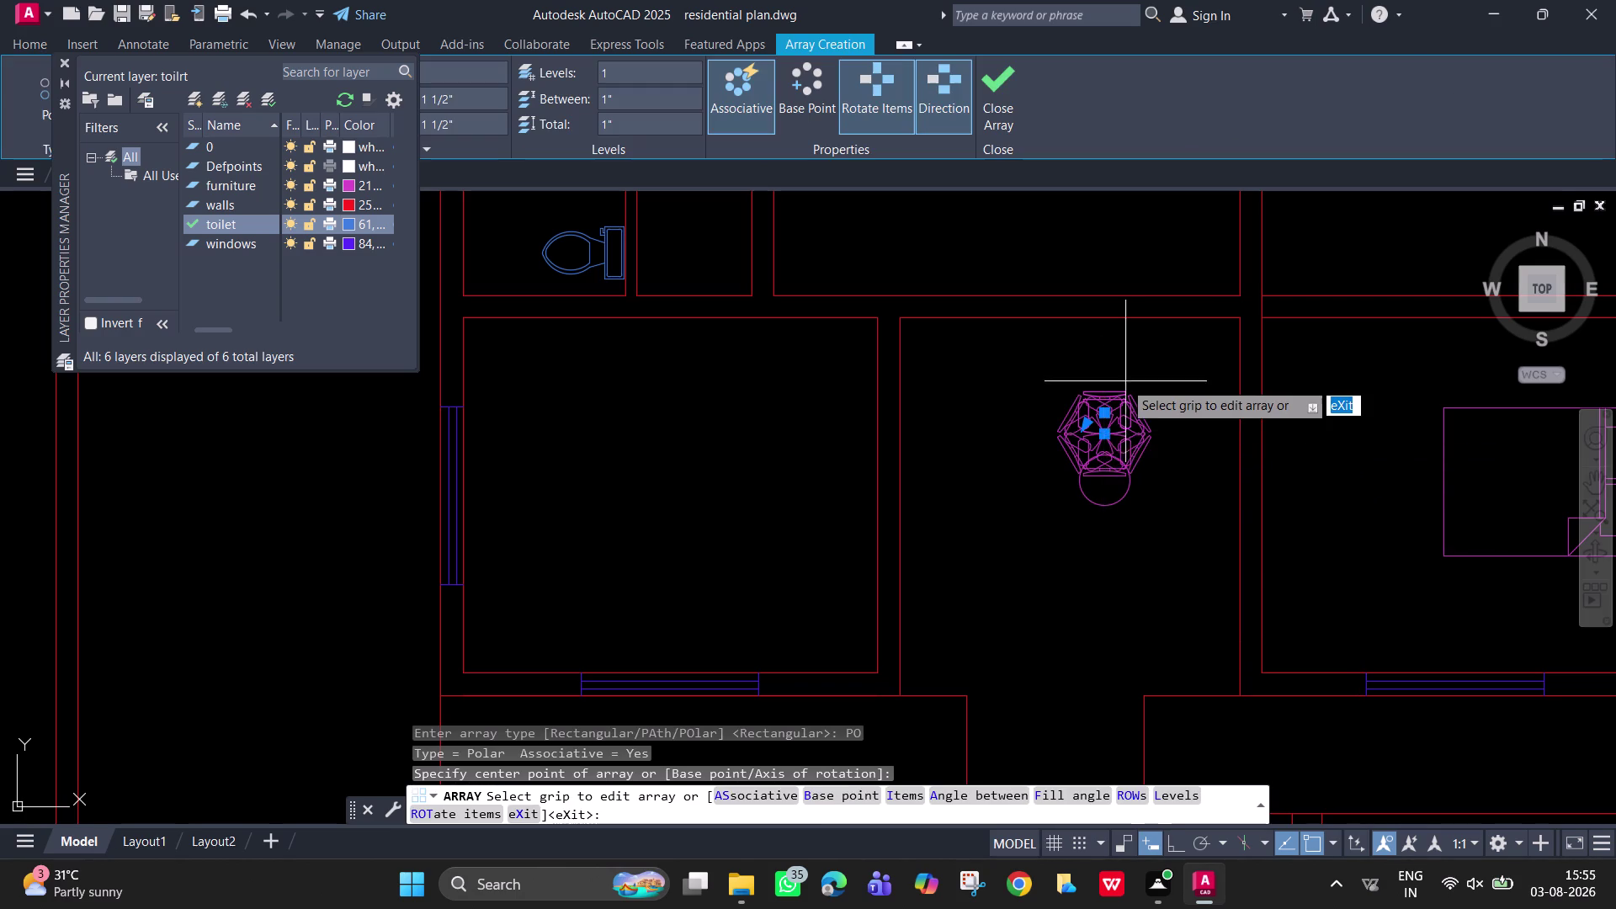
scroll(up, 3)
scroll(down, 3)
key(ctrl+z)
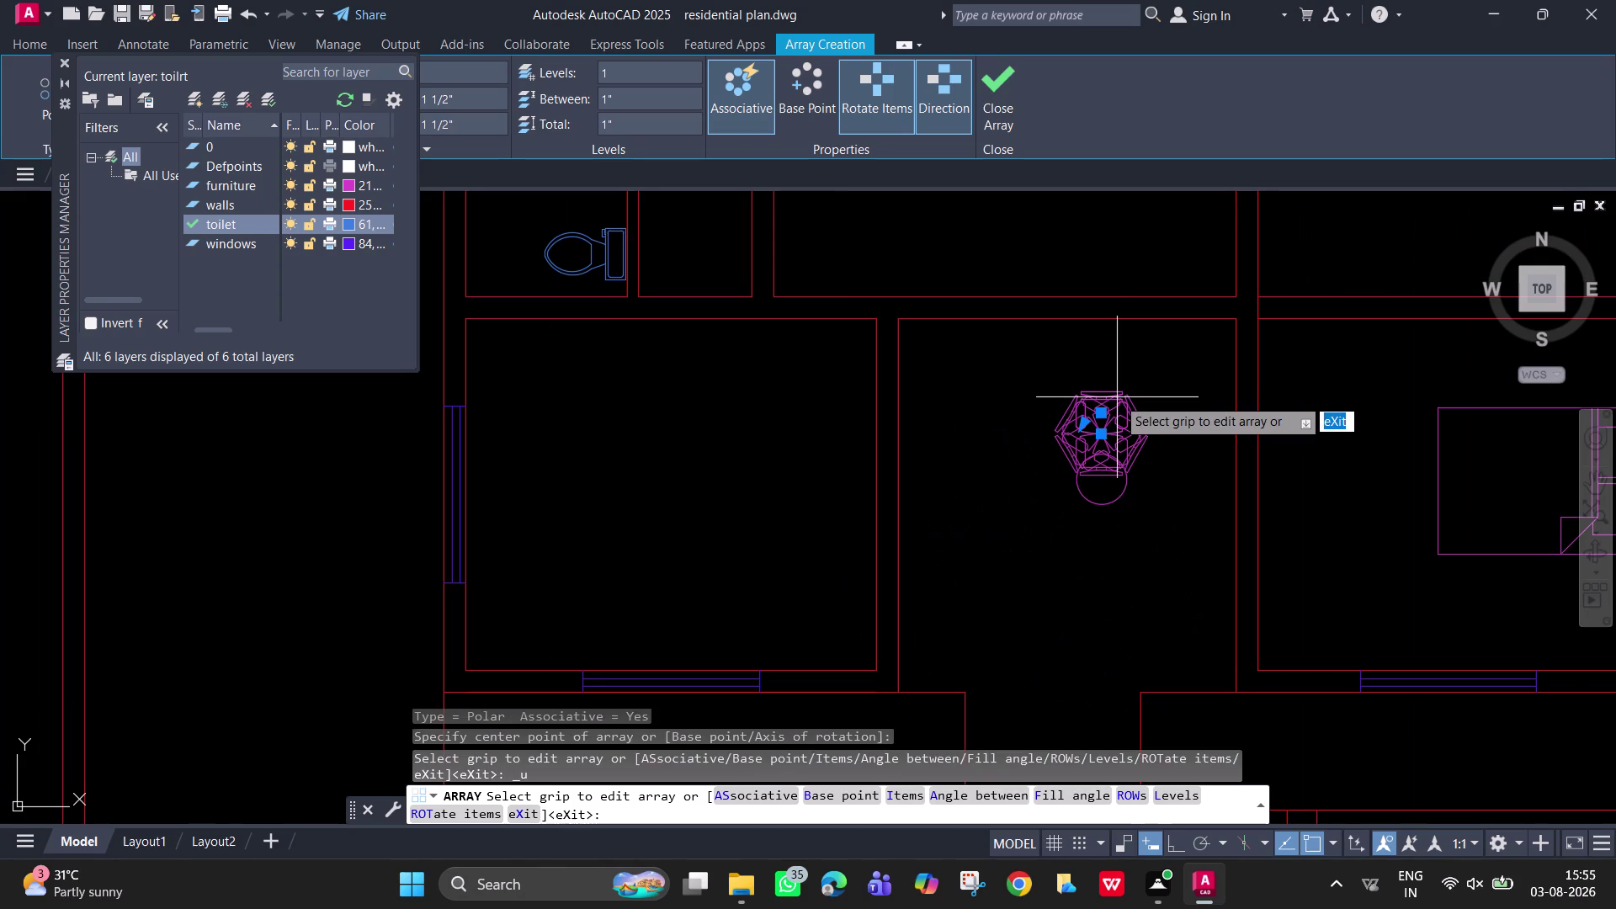
key(ctrl+z)
key(ctrl+z)
key(ctrl+z)
key(Escape)
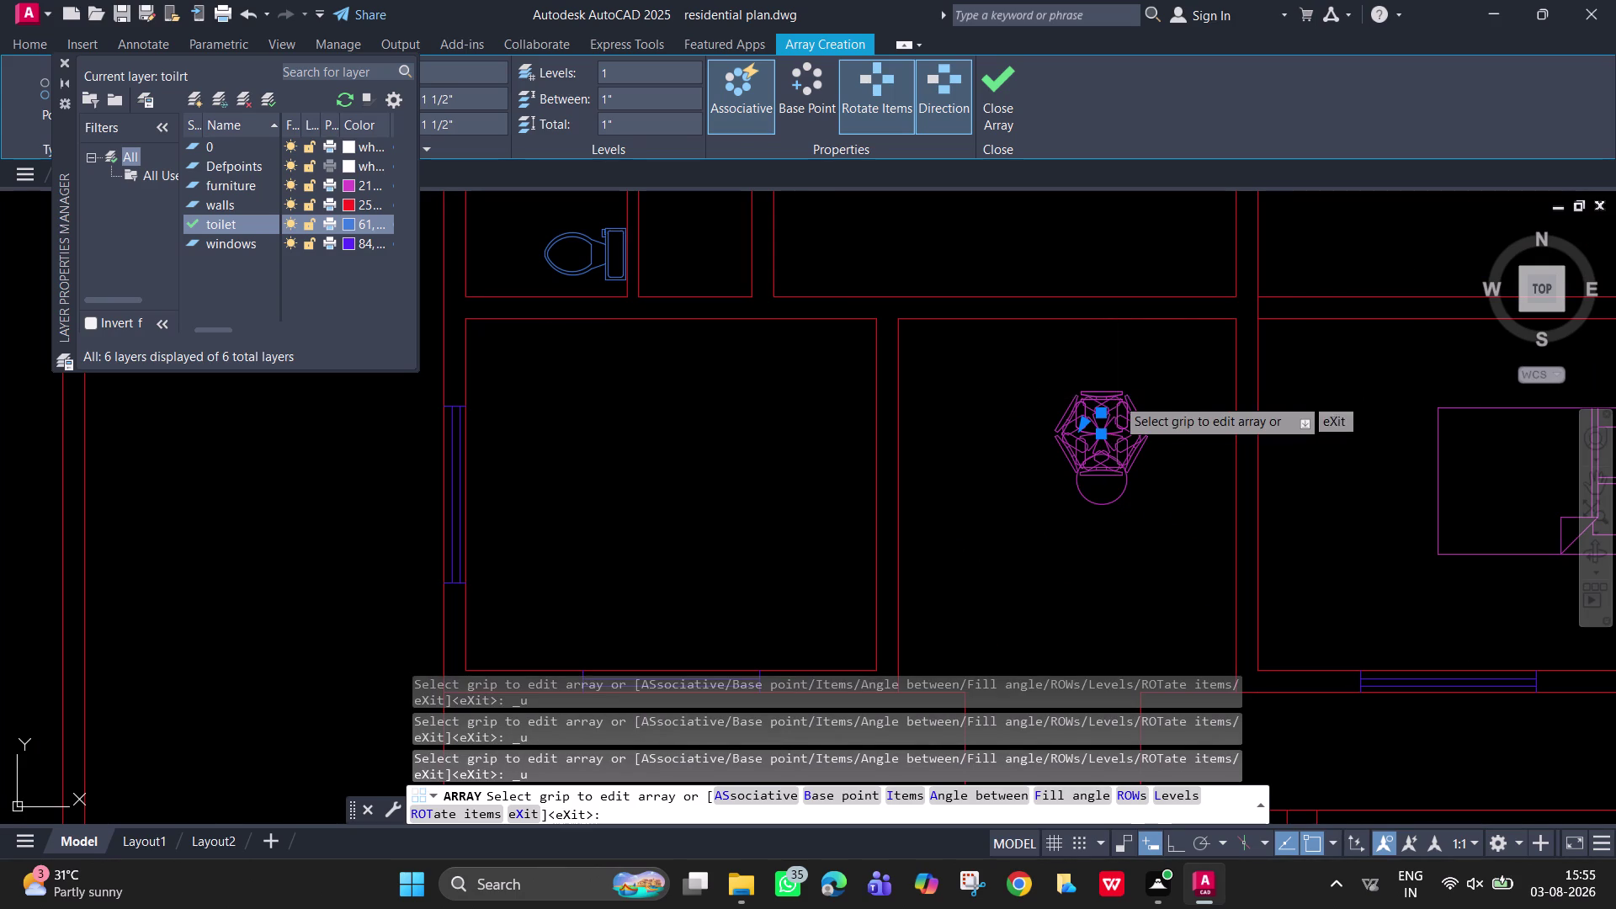
key(ctrl+z)
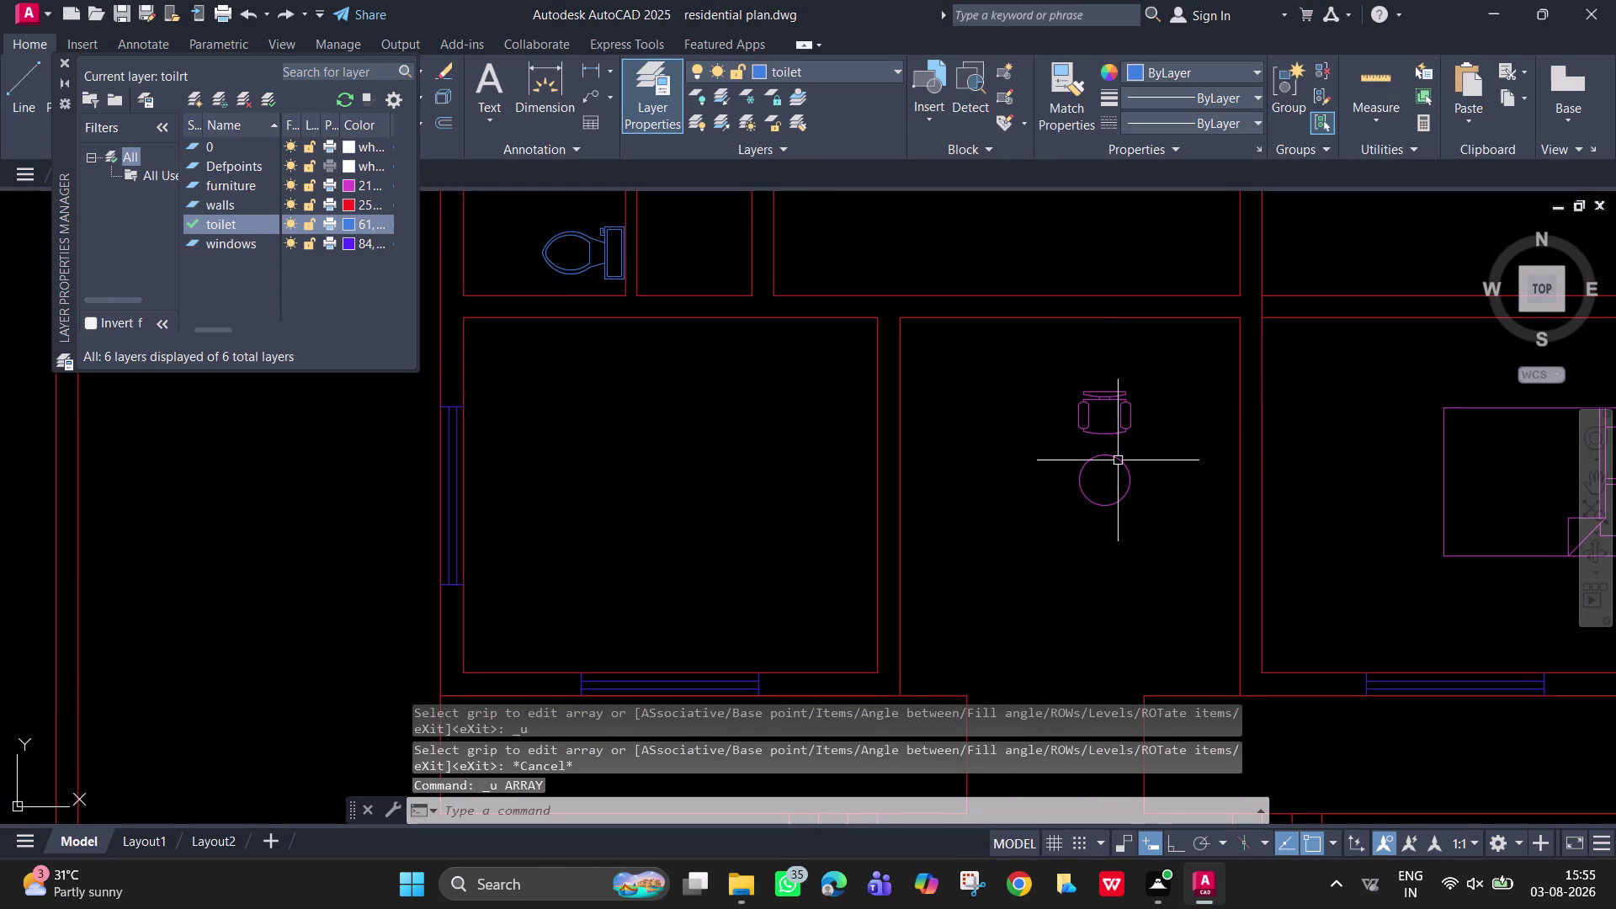
Polar-array the chair around the table's centre with 4 items and close the array.
text(ar)
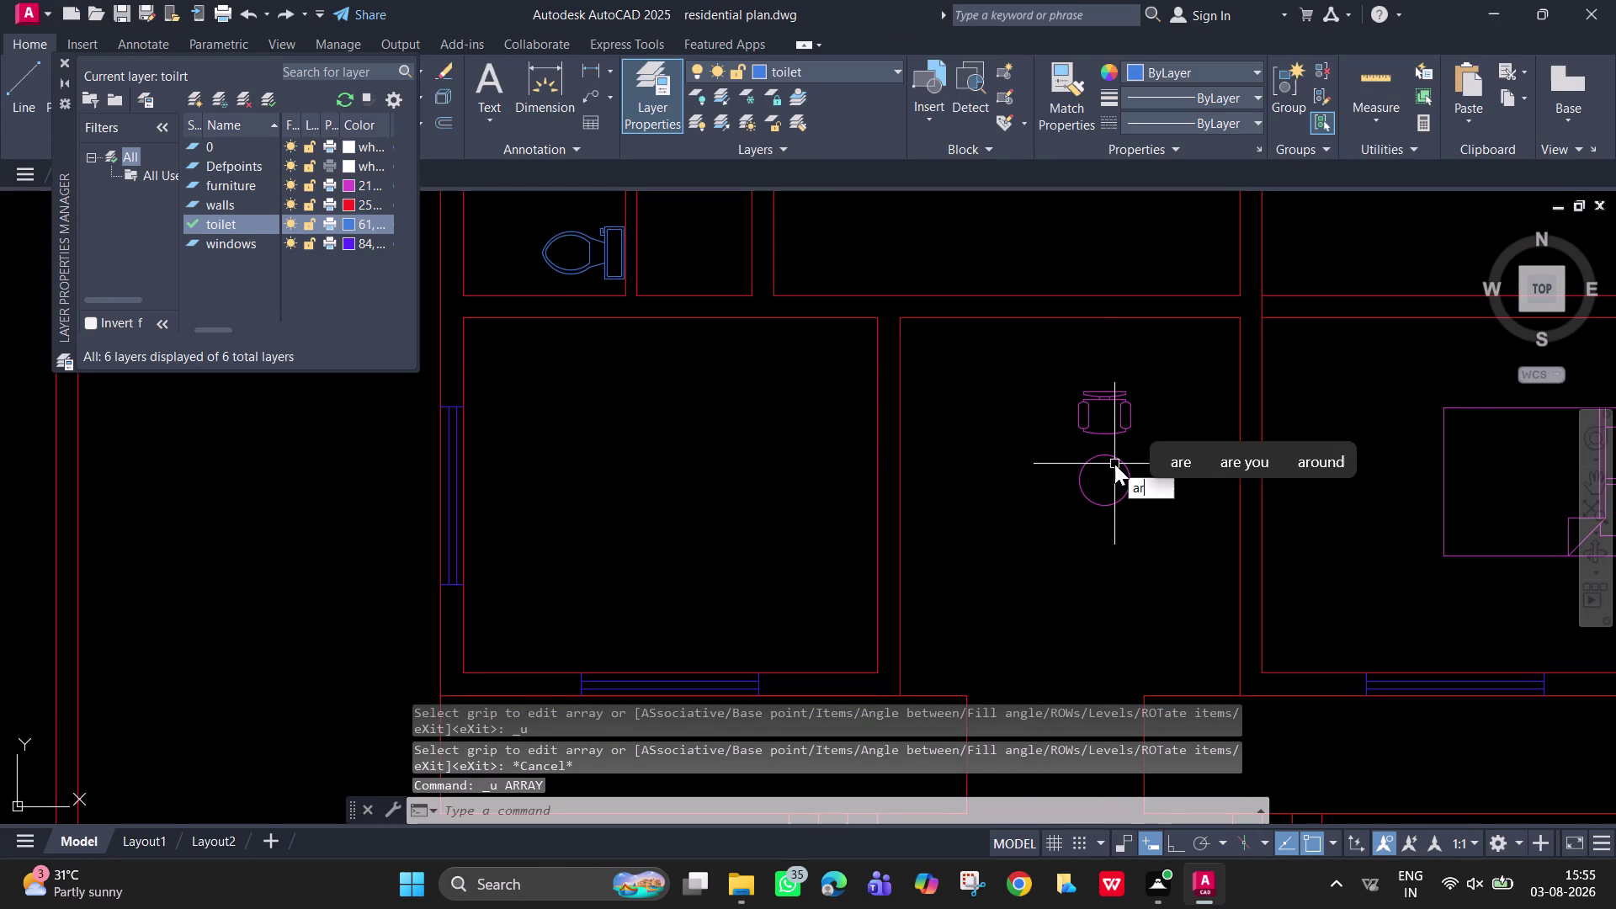
key(space)
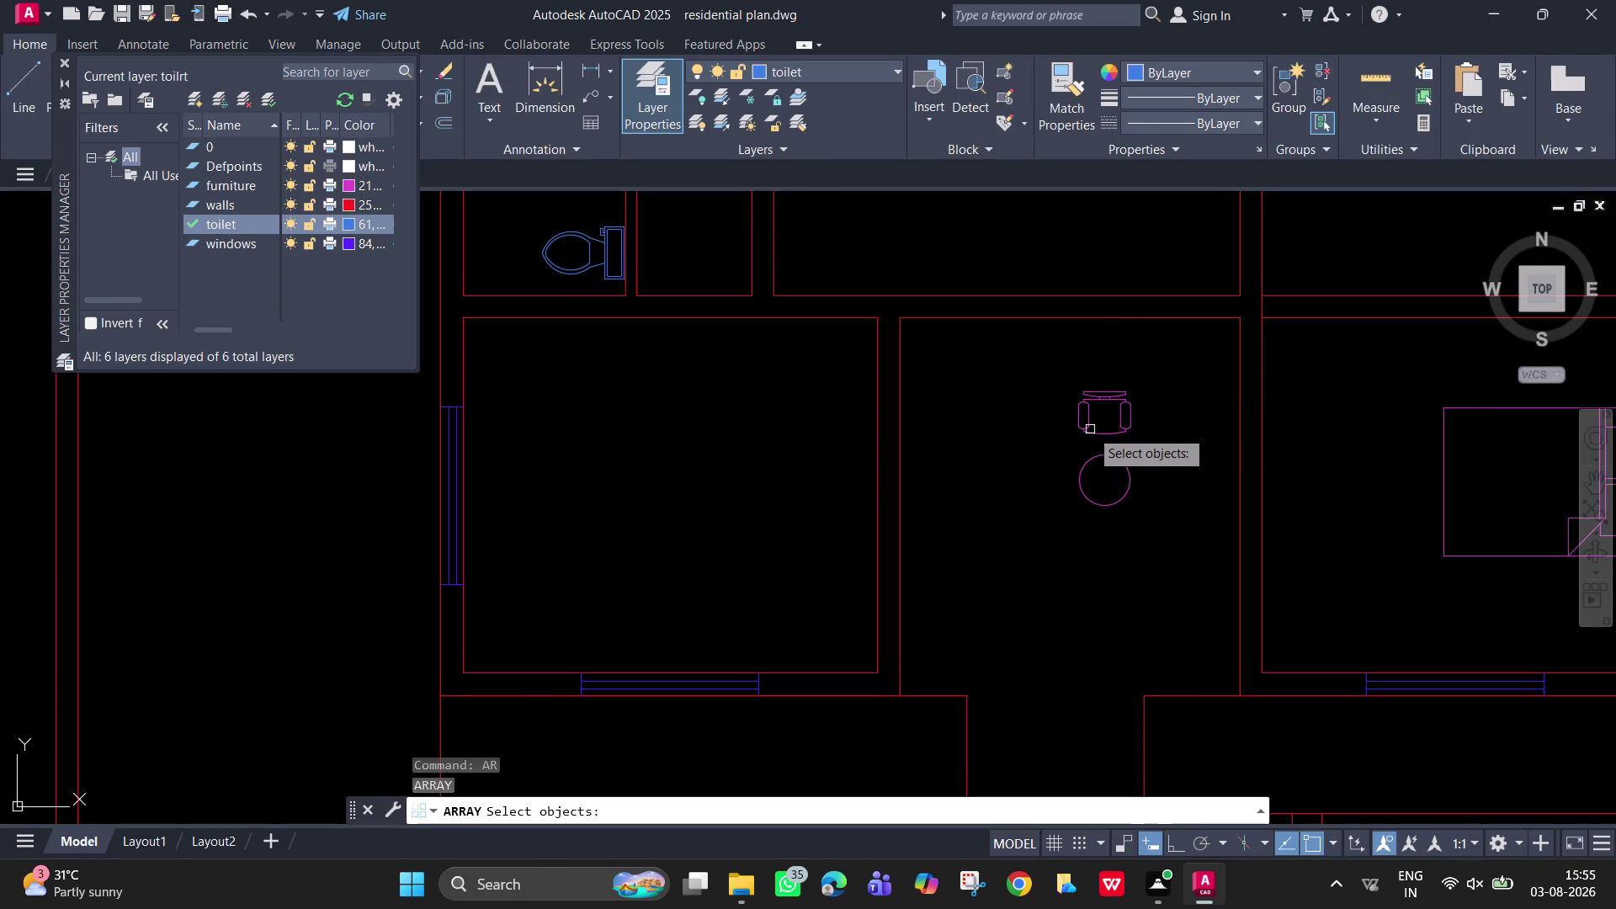
click(1090, 429)
key(space)
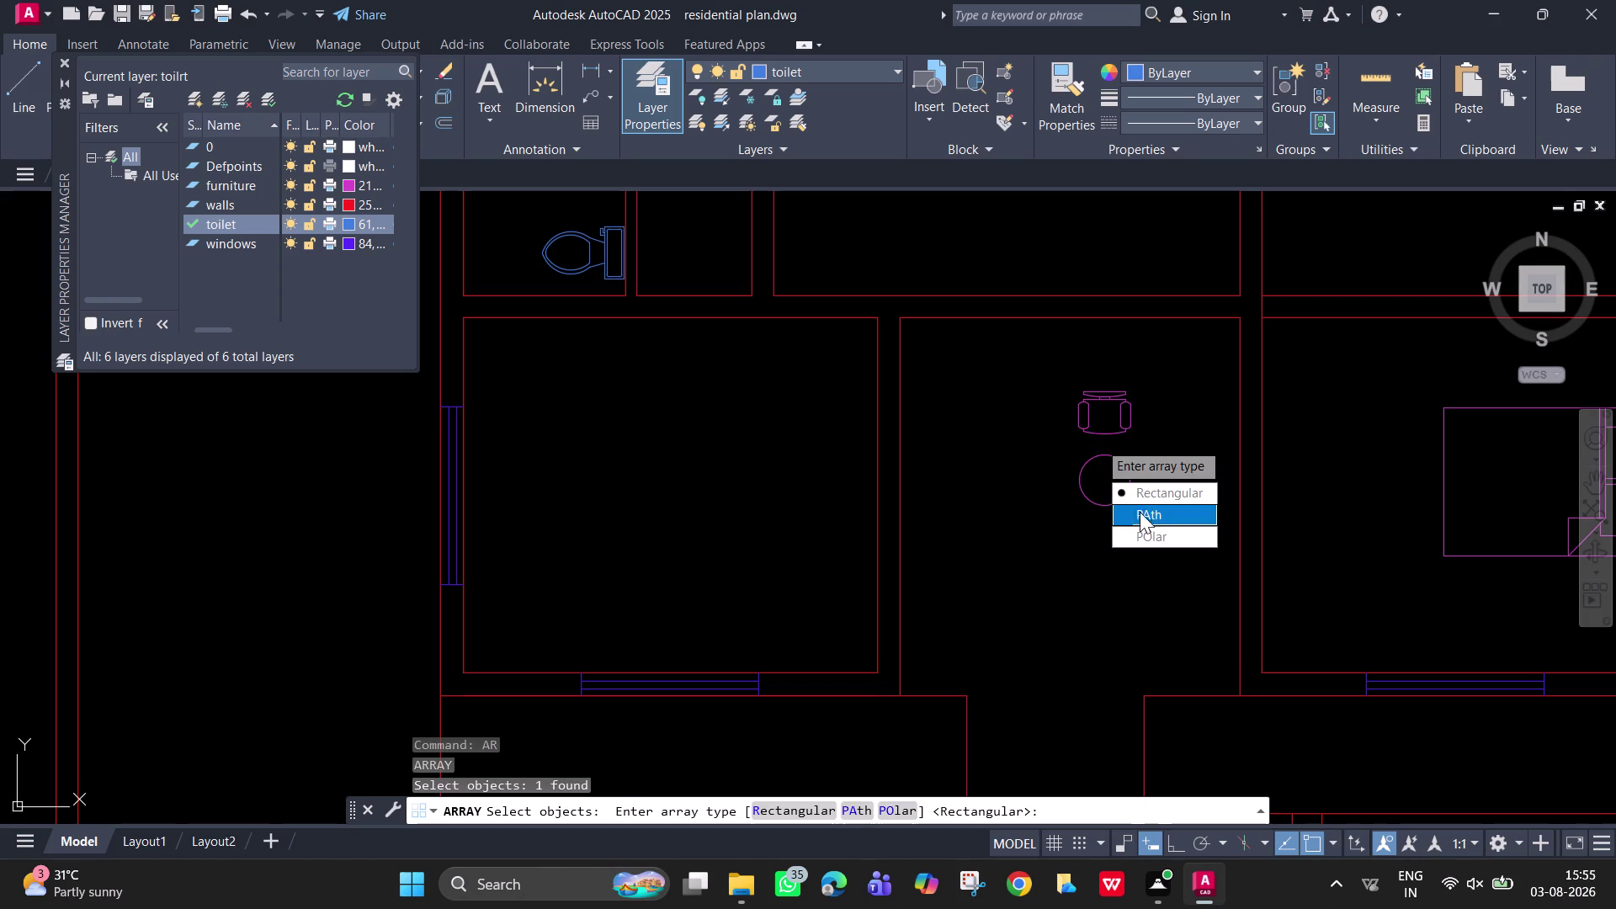
drag(1145, 533, 1098, 444)
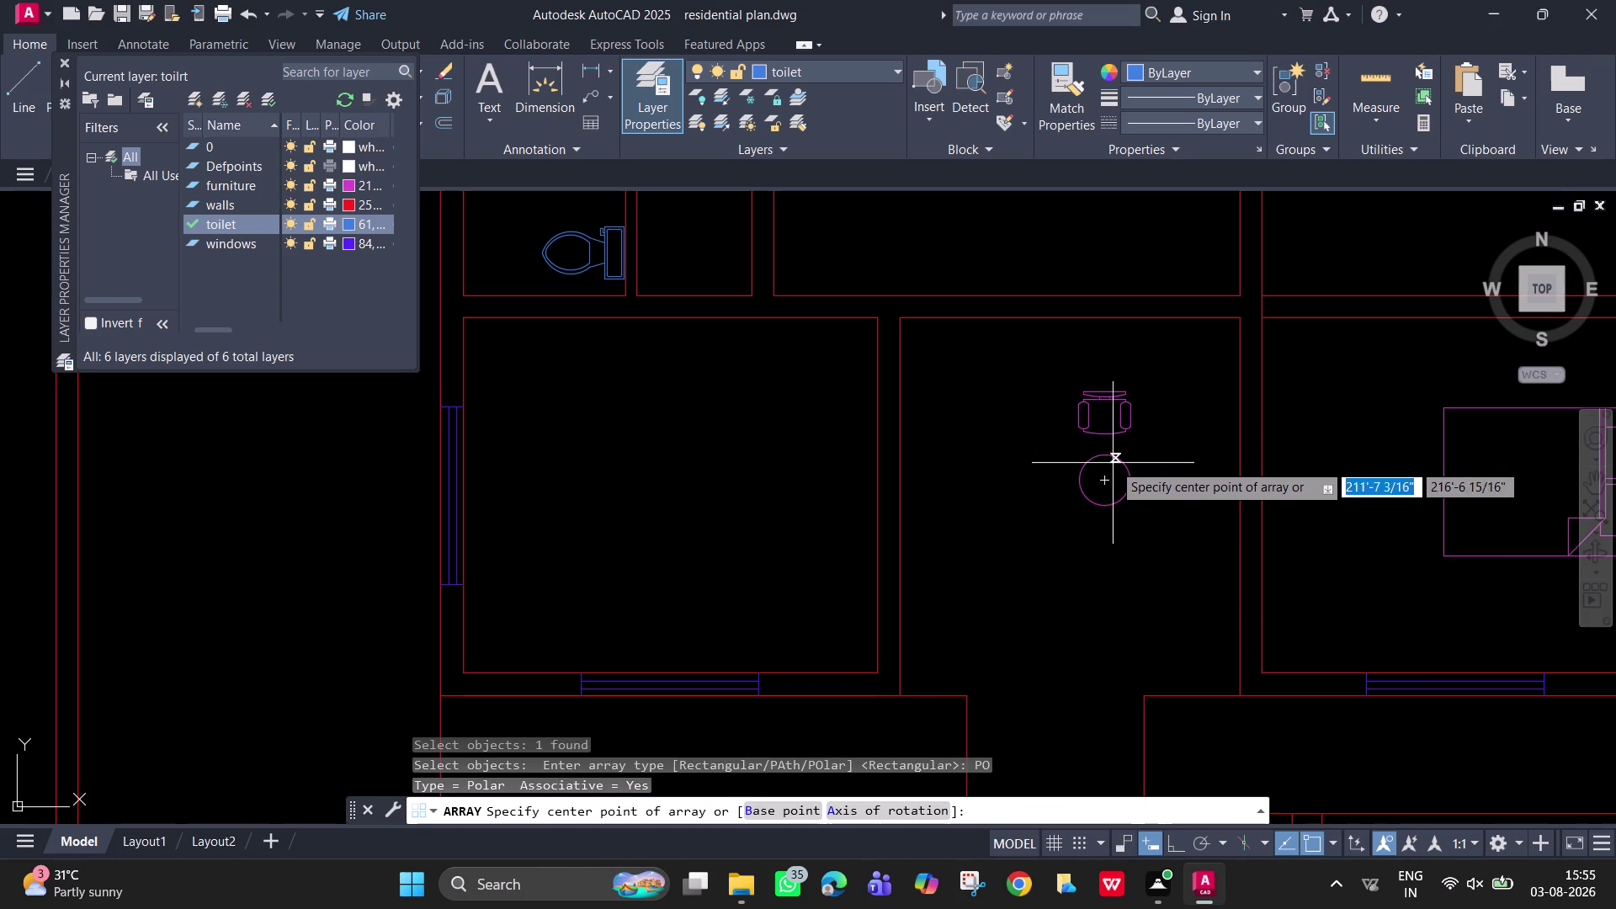
click(1103, 481)
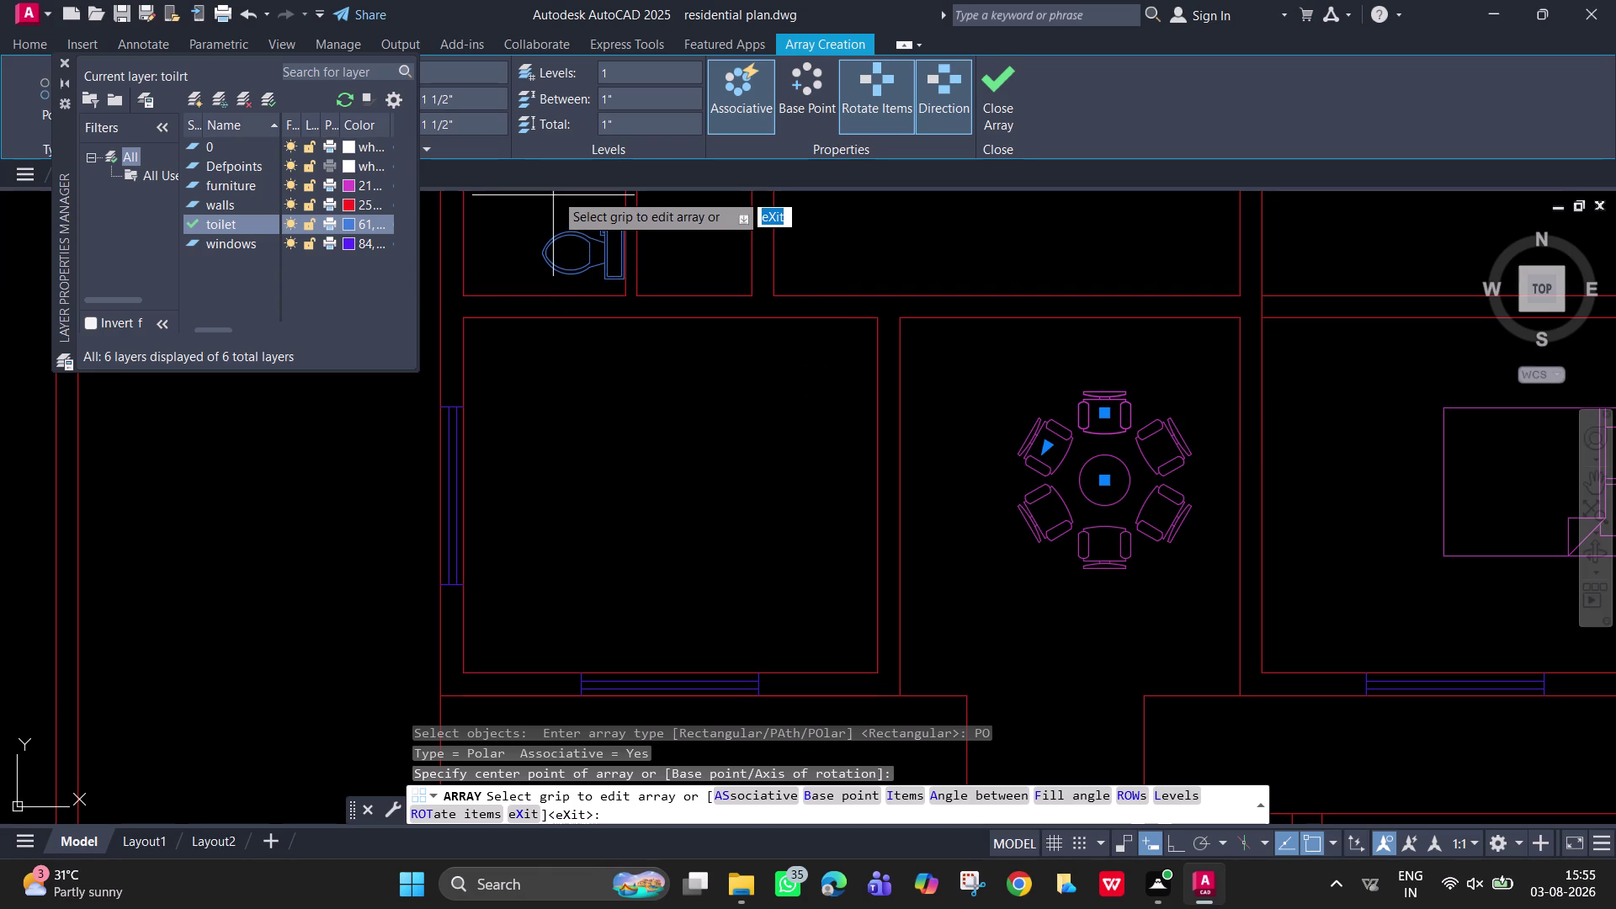
click(68, 67)
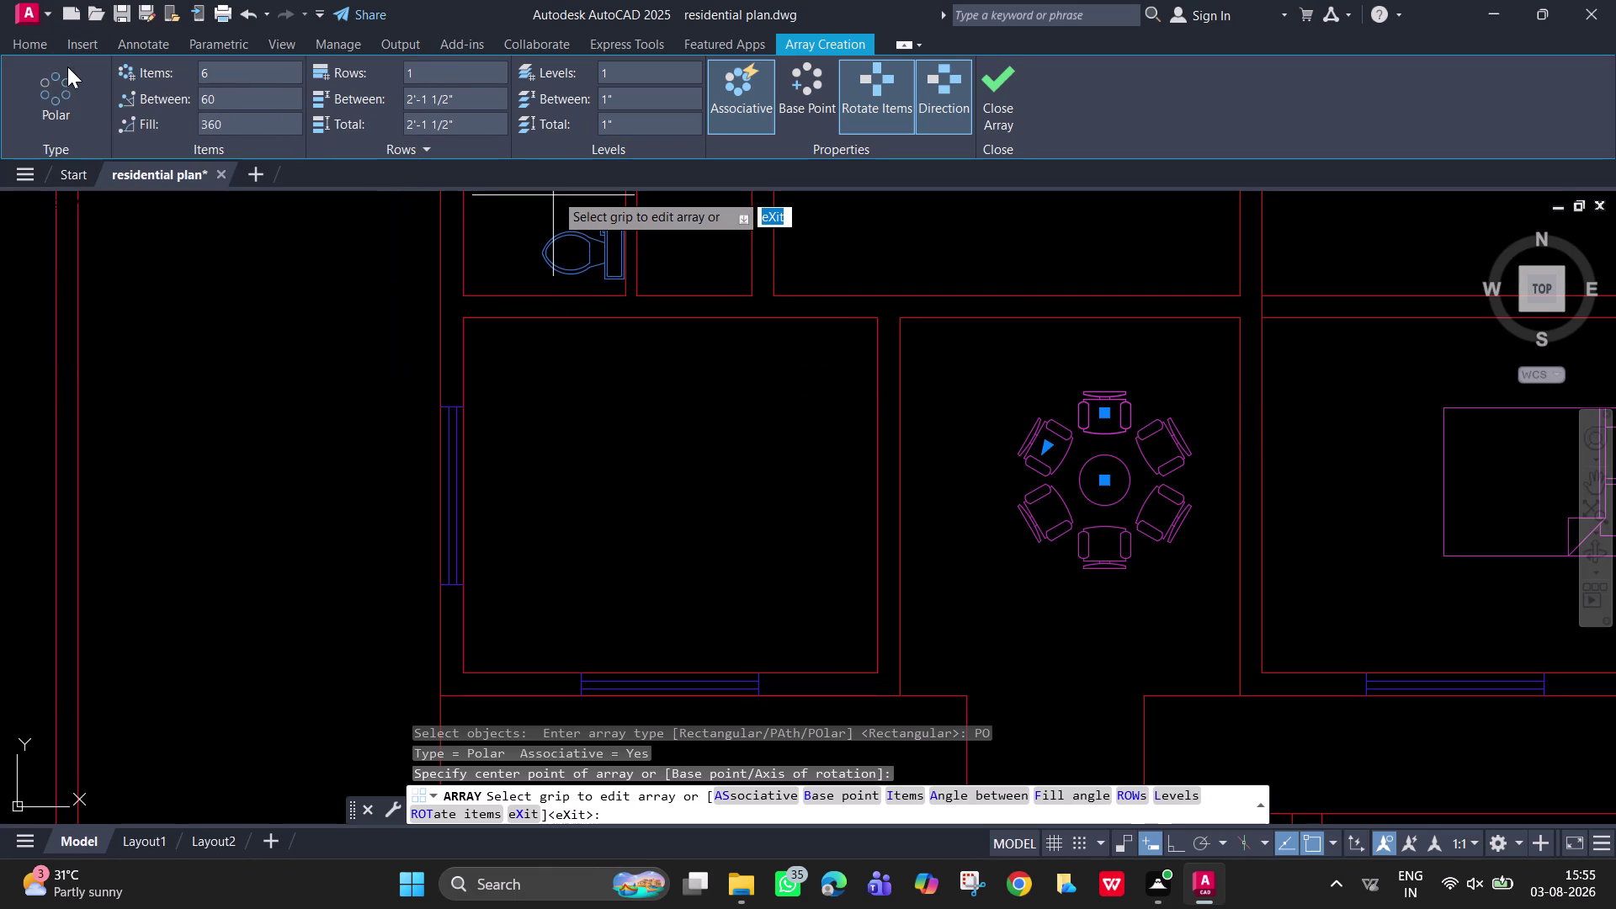
click(270, 79)
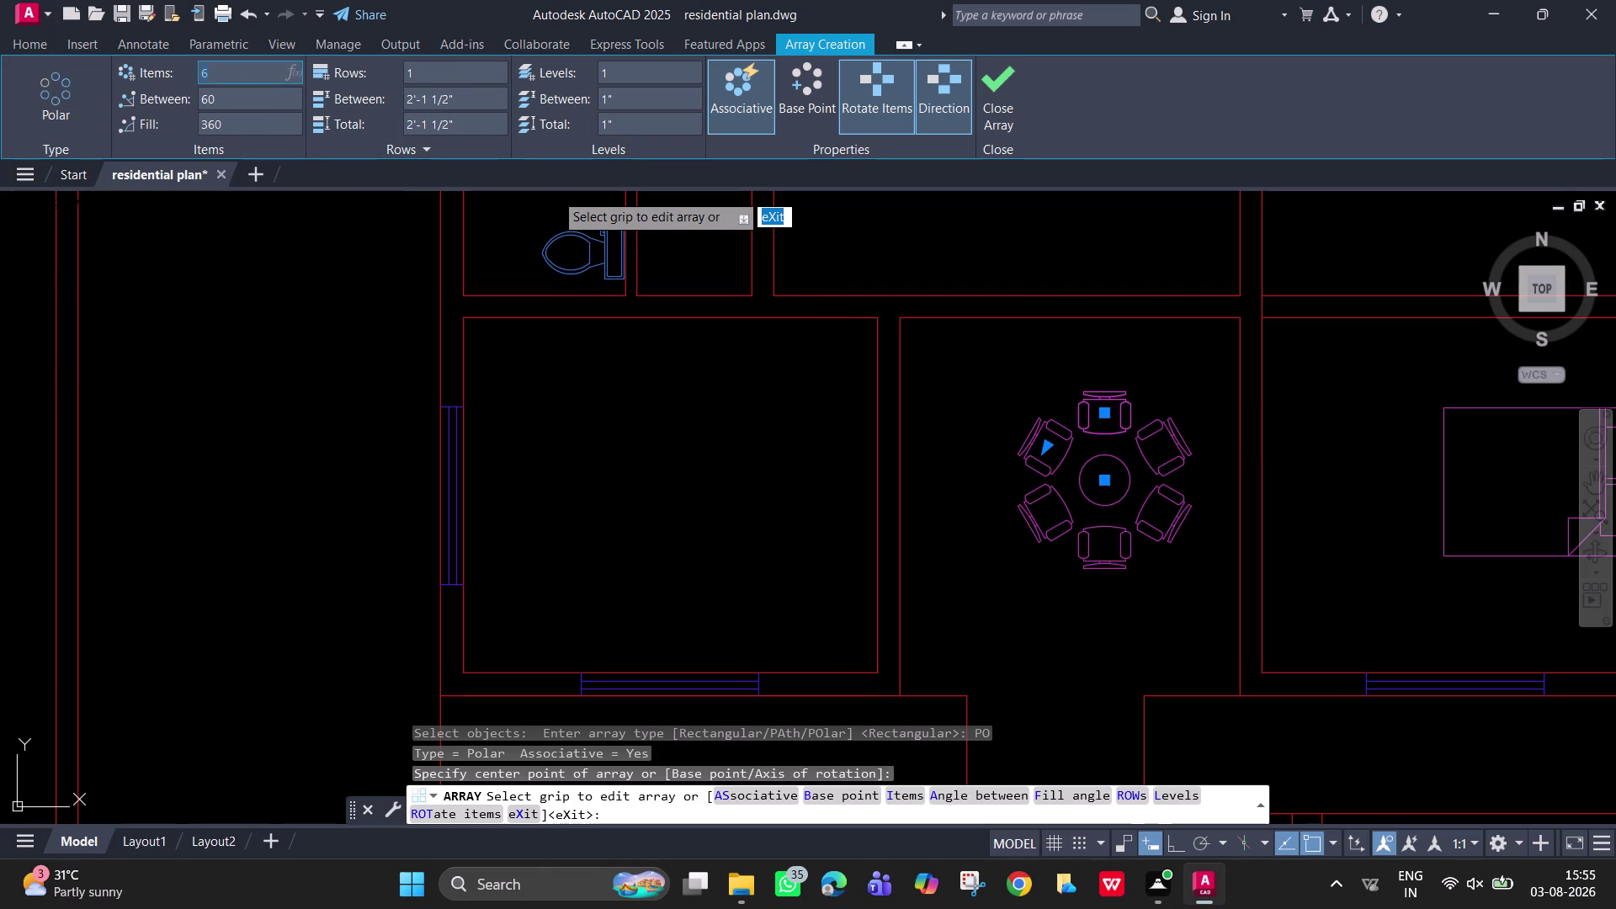
key(BackSpace)
key(4)
click(997, 100)
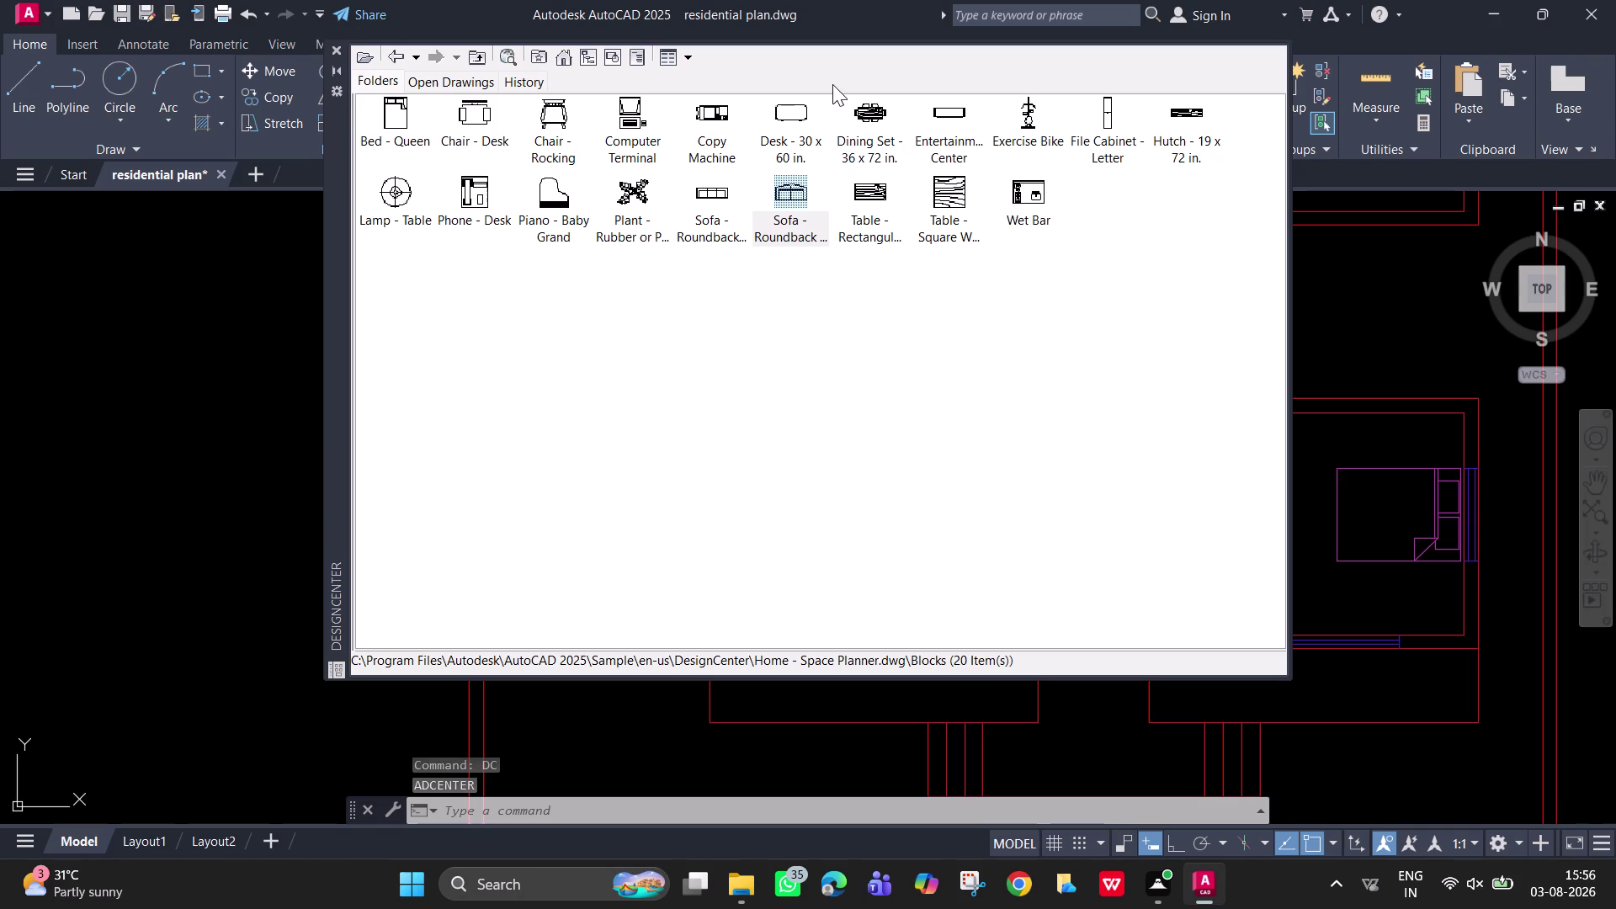
Insert the Entertainment Center block from DesignCenter left of the plan, then close DesignCenter.
click(950, 113)
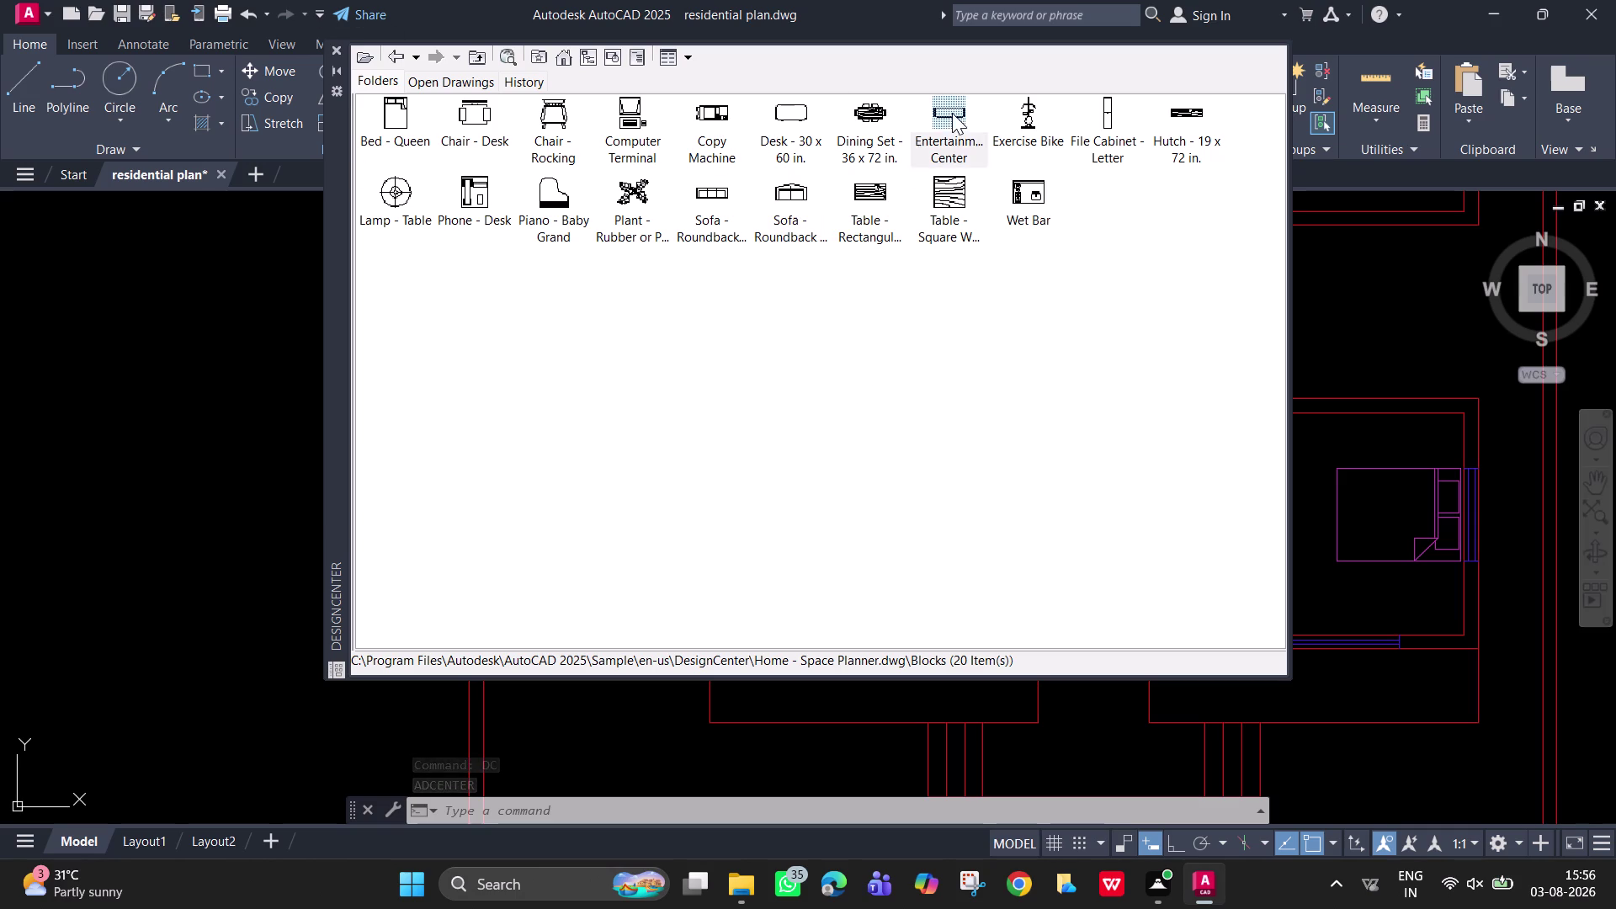
triple_click(962, 119)
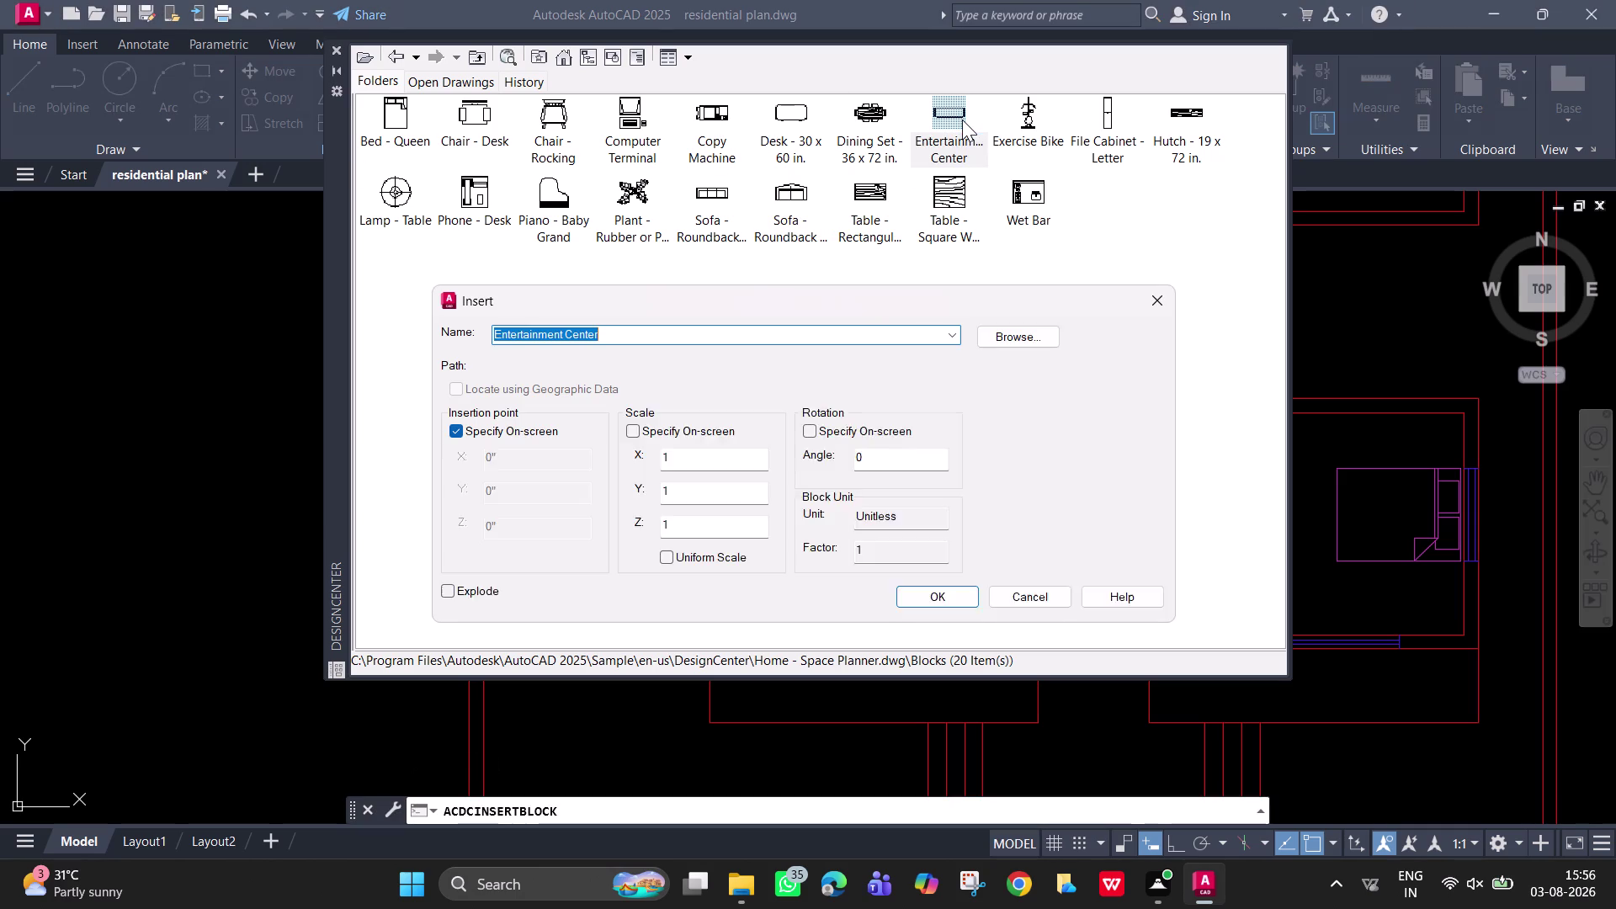
click(919, 596)
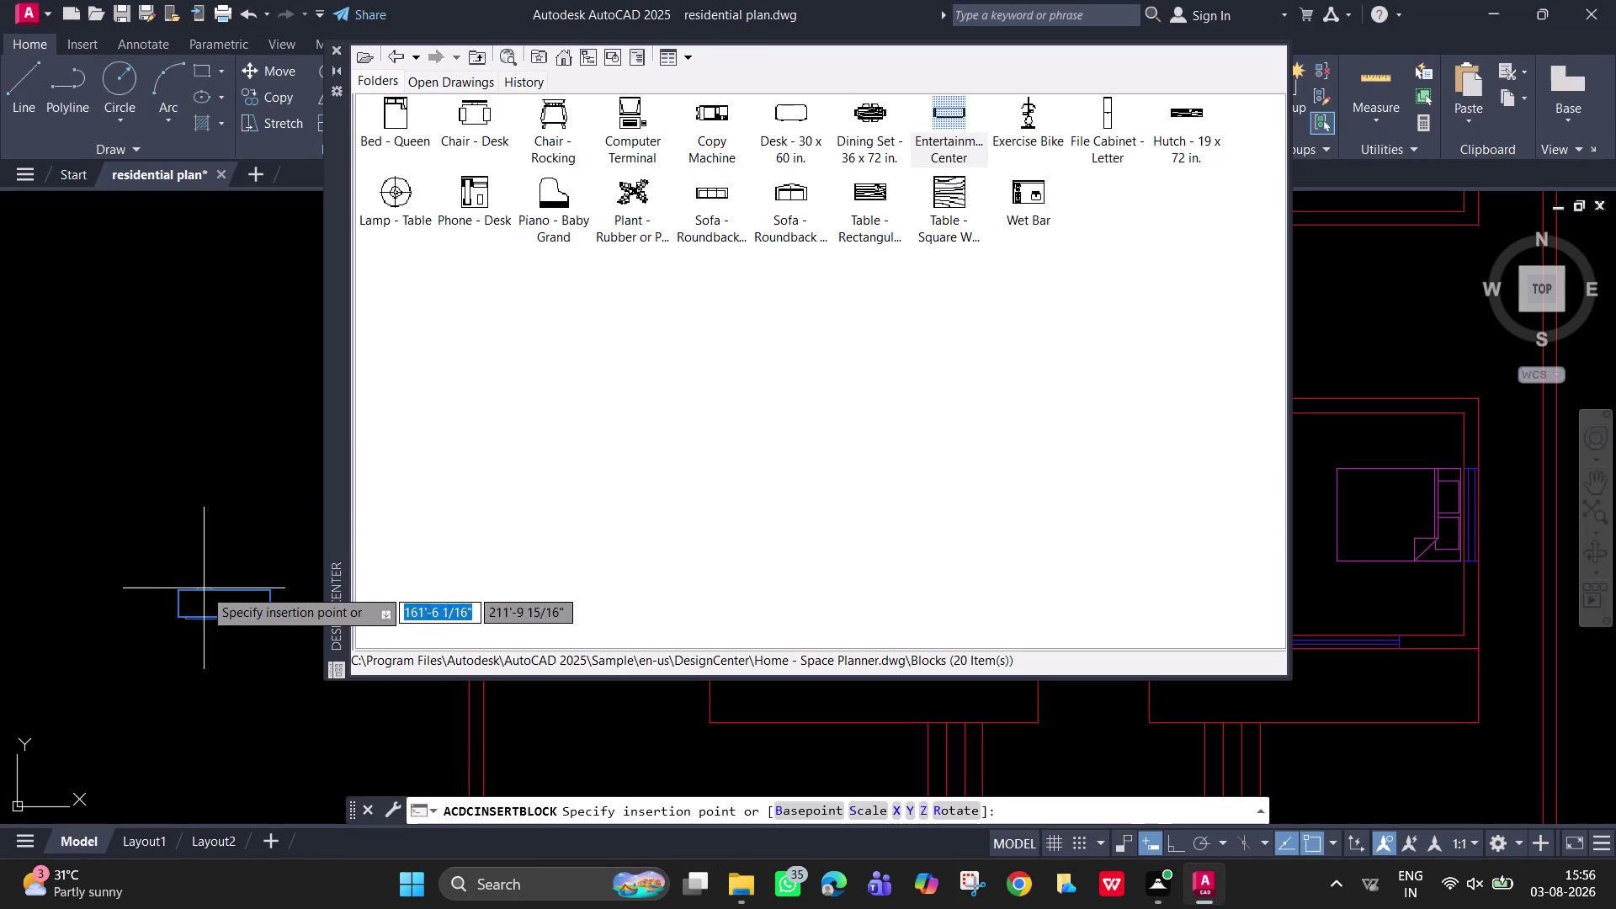
click(236, 494)
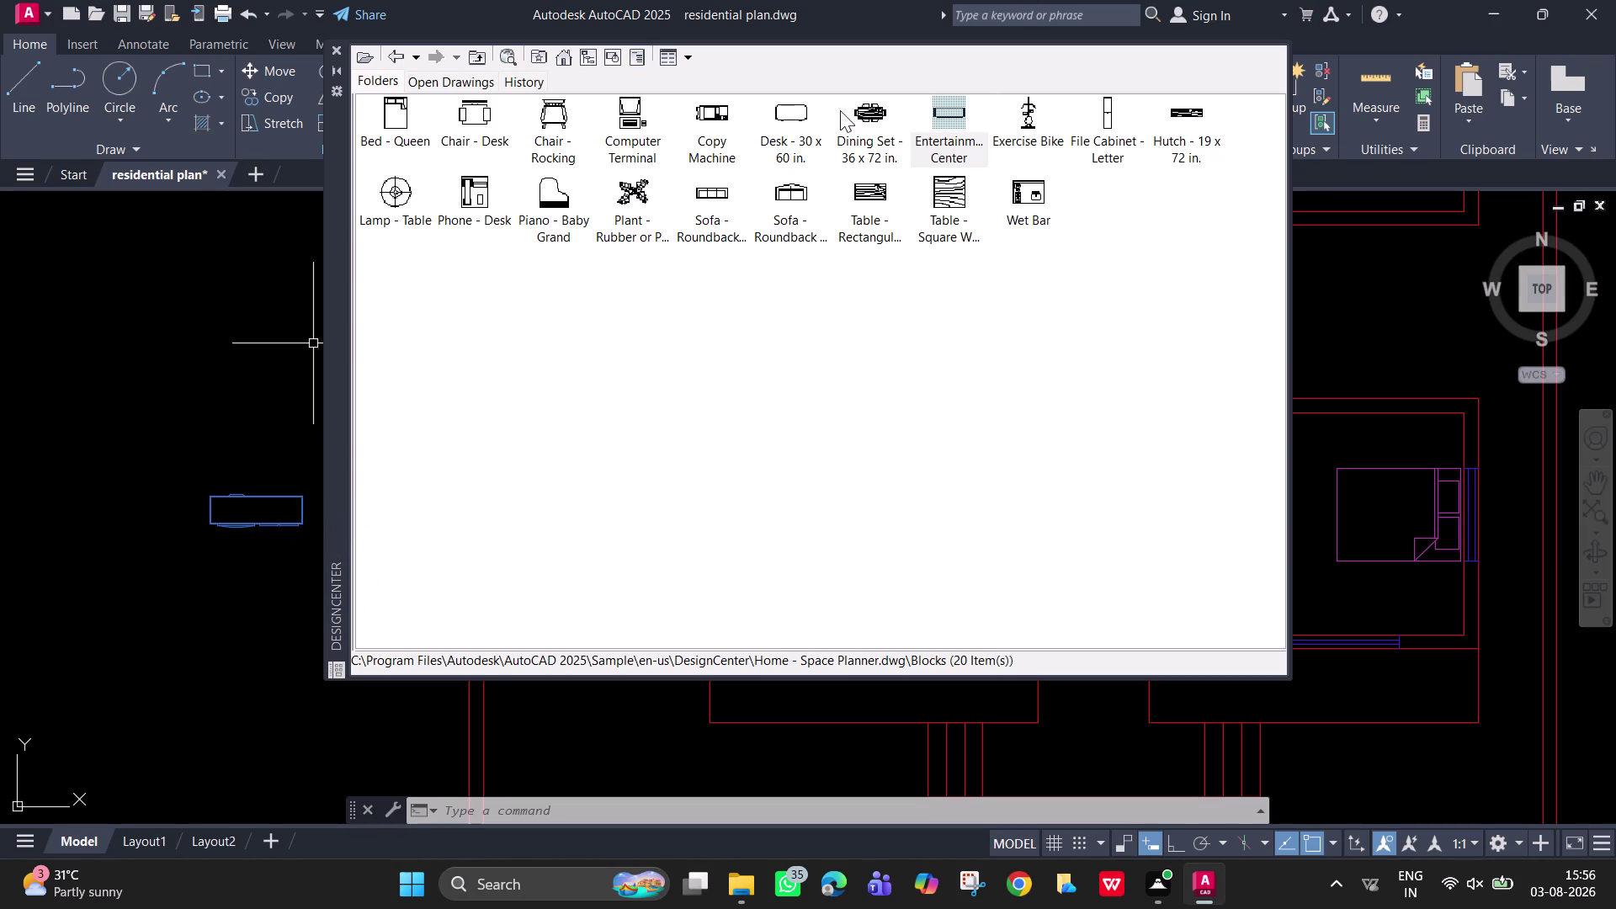
click(341, 50)
click(816, 73)
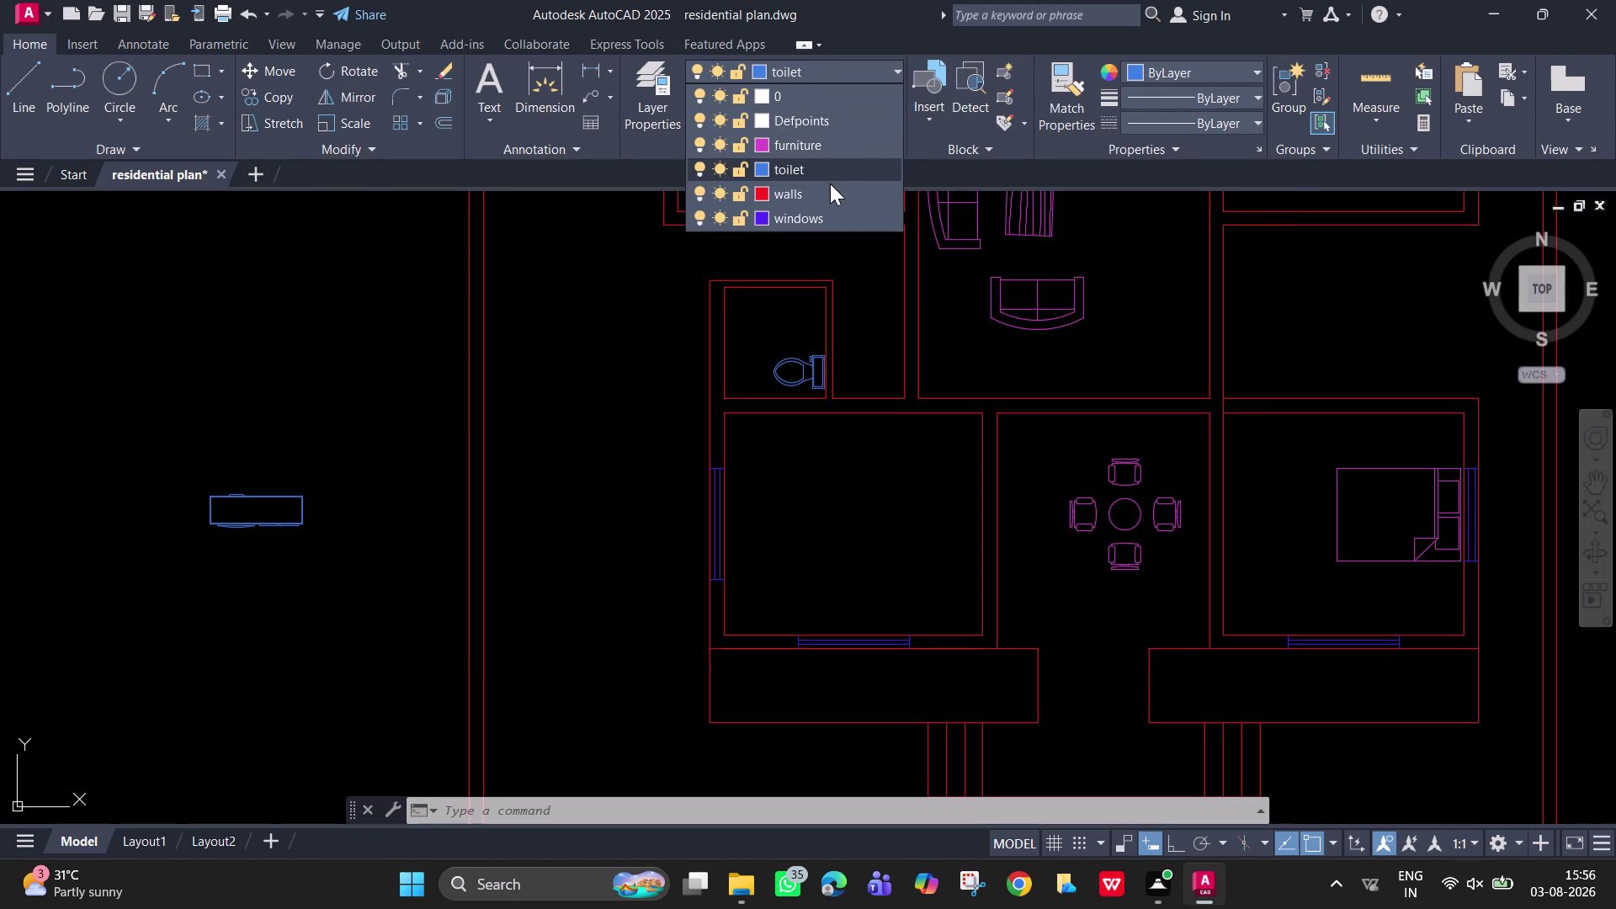
Put the entertainment center block on the magenta furniture layer.
click(828, 140)
drag(362, 649, 335, 602)
click(193, 409)
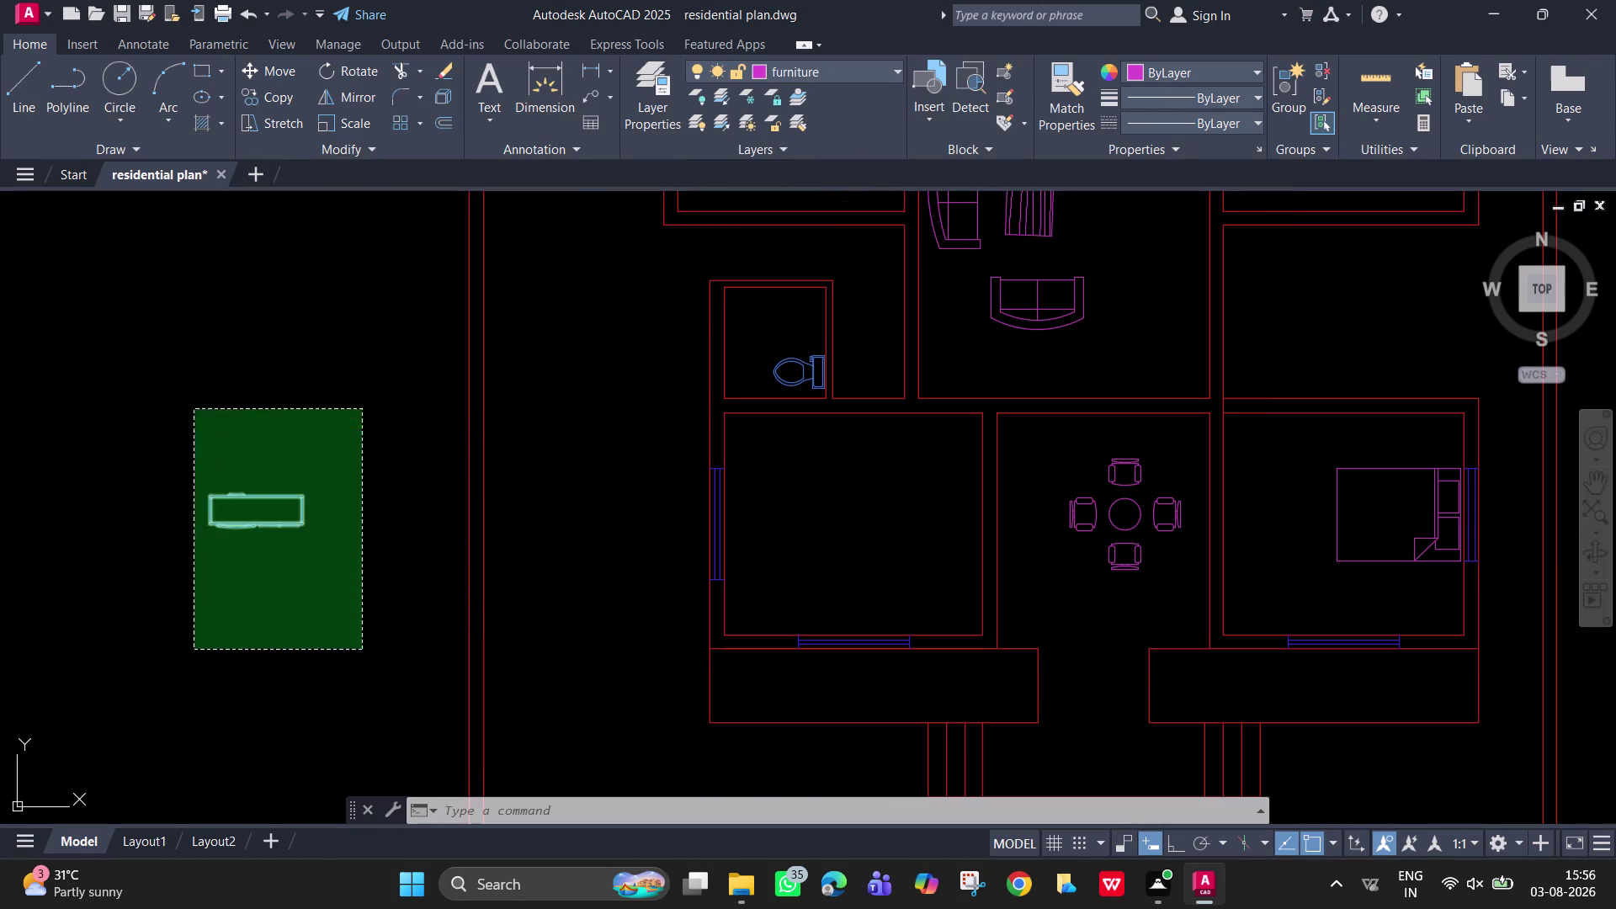
click(845, 63)
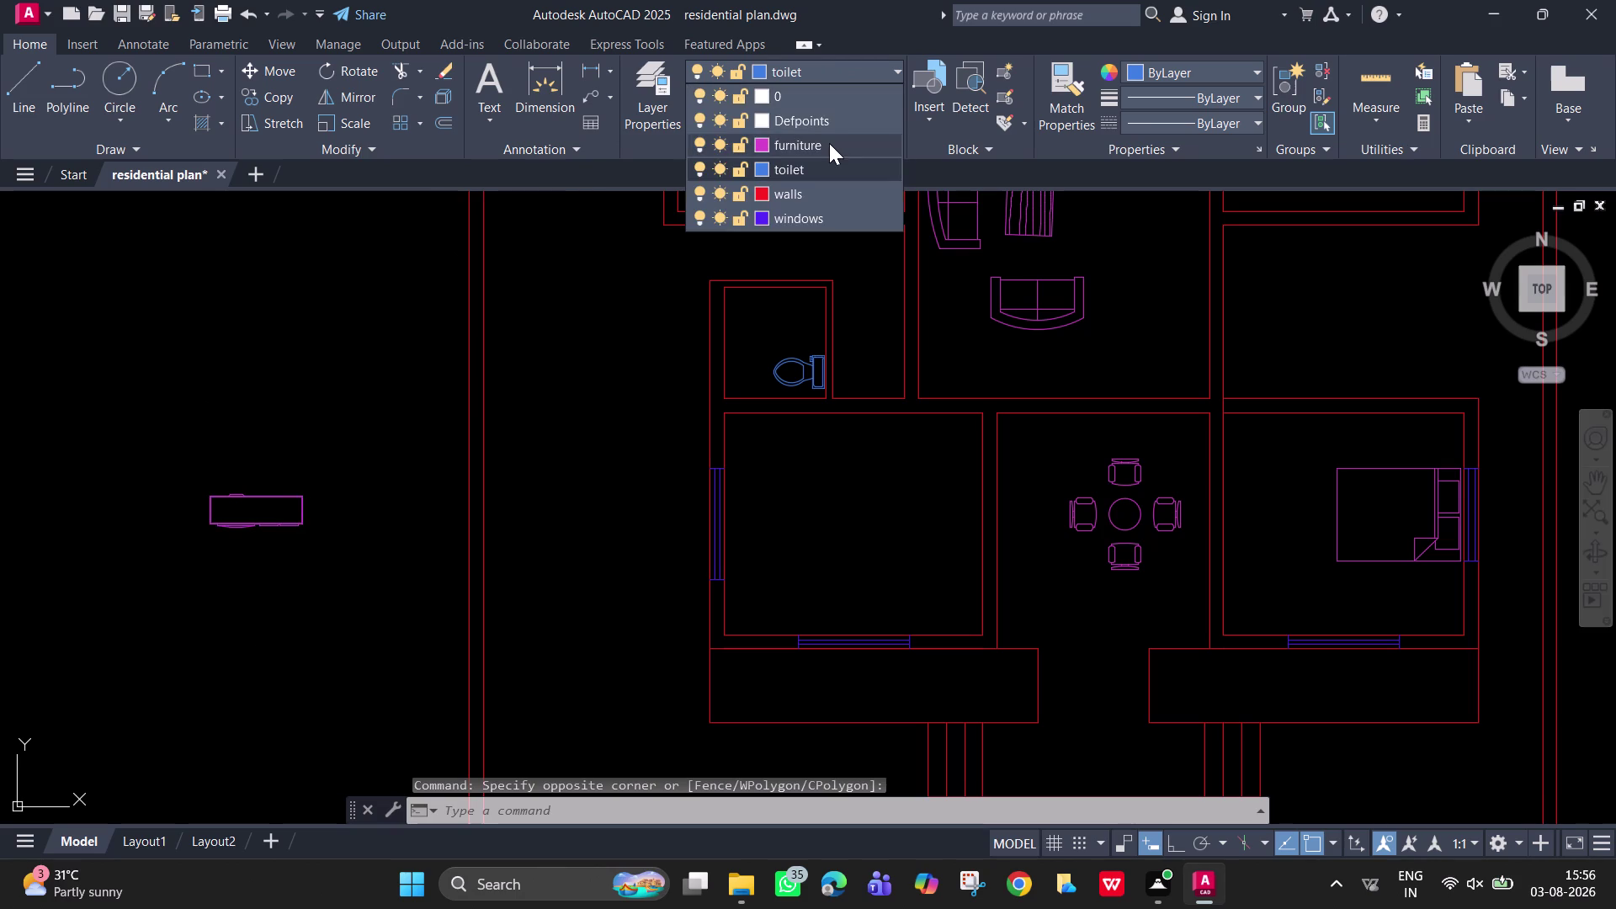
click(829, 143)
Position the entertainment unit block in empty space left of the plan and reselect it.
click(212, 656)
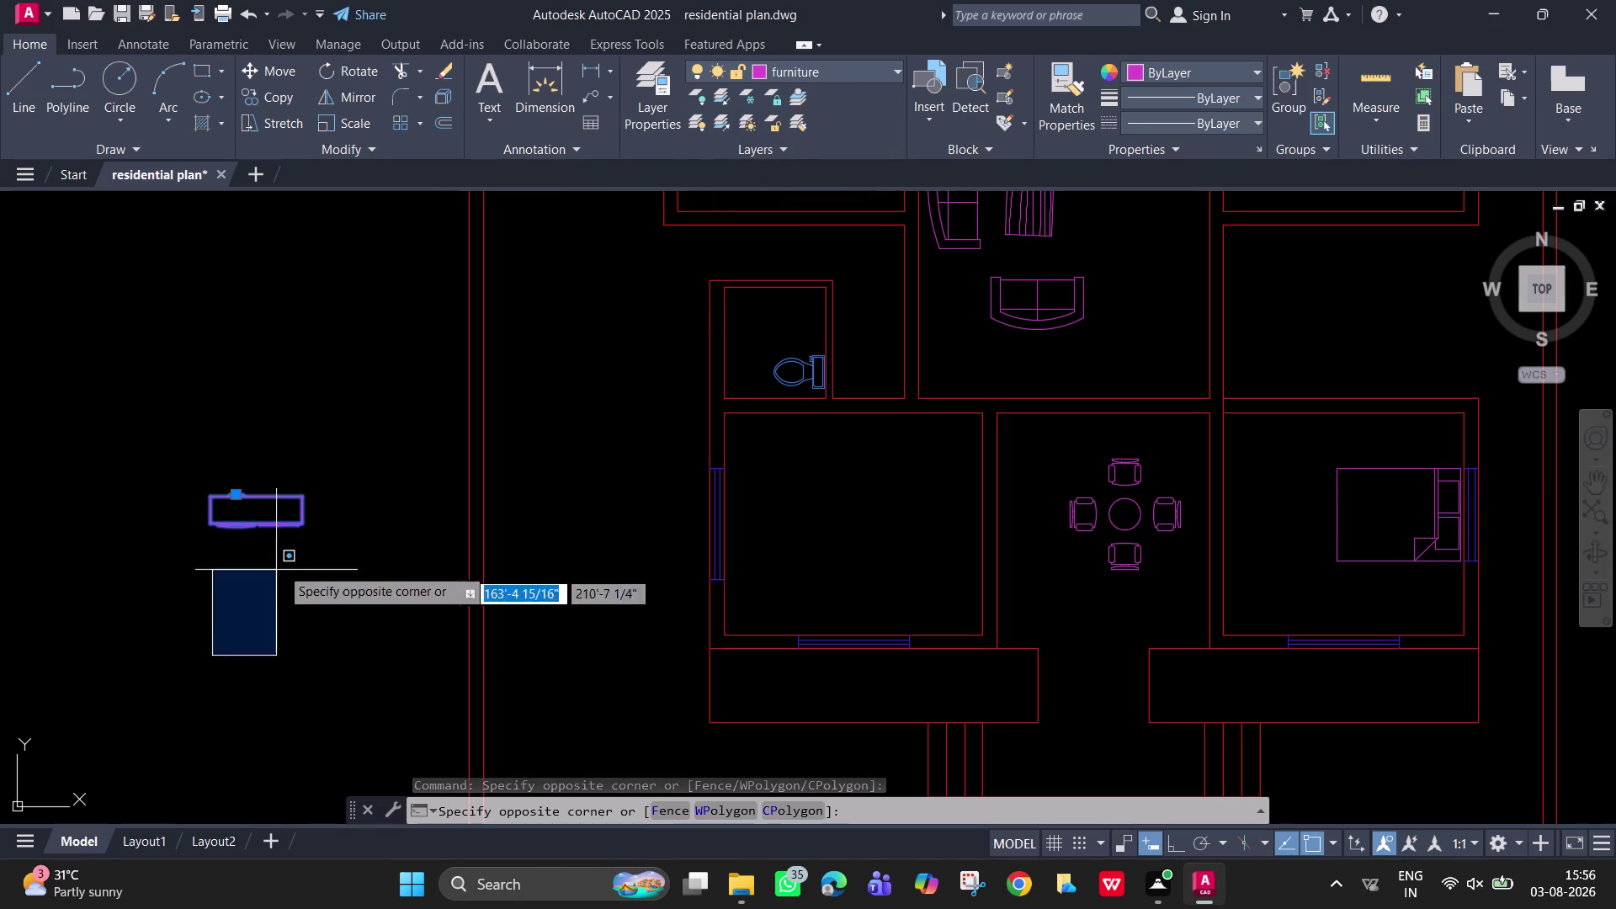
click(329, 541)
click(329, 542)
key(space)
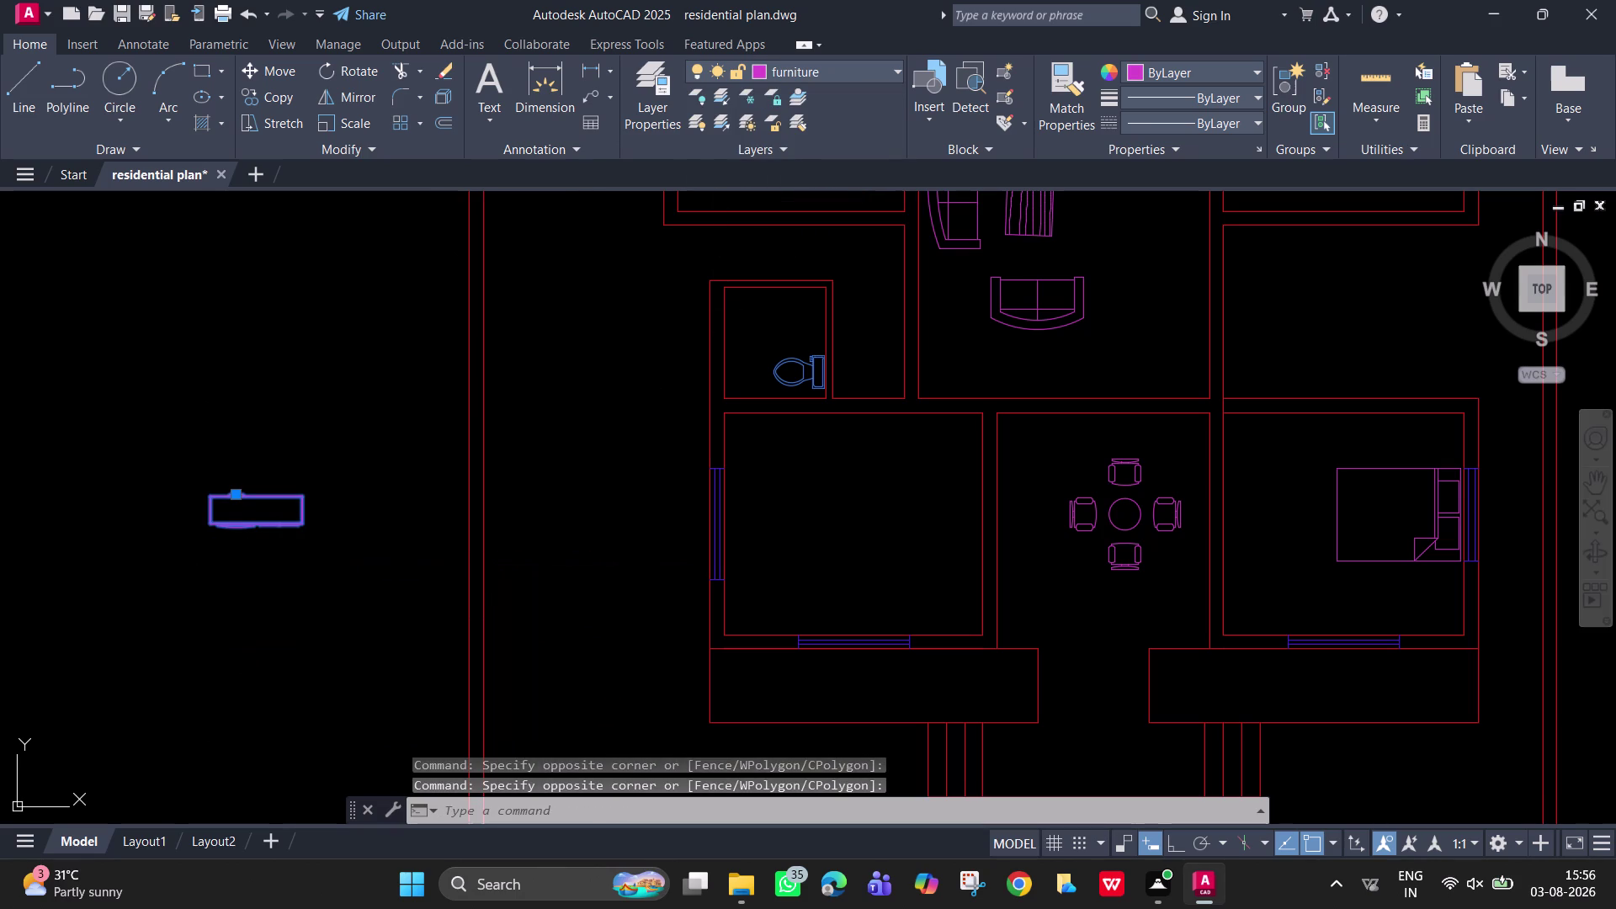
click(1148, 295)
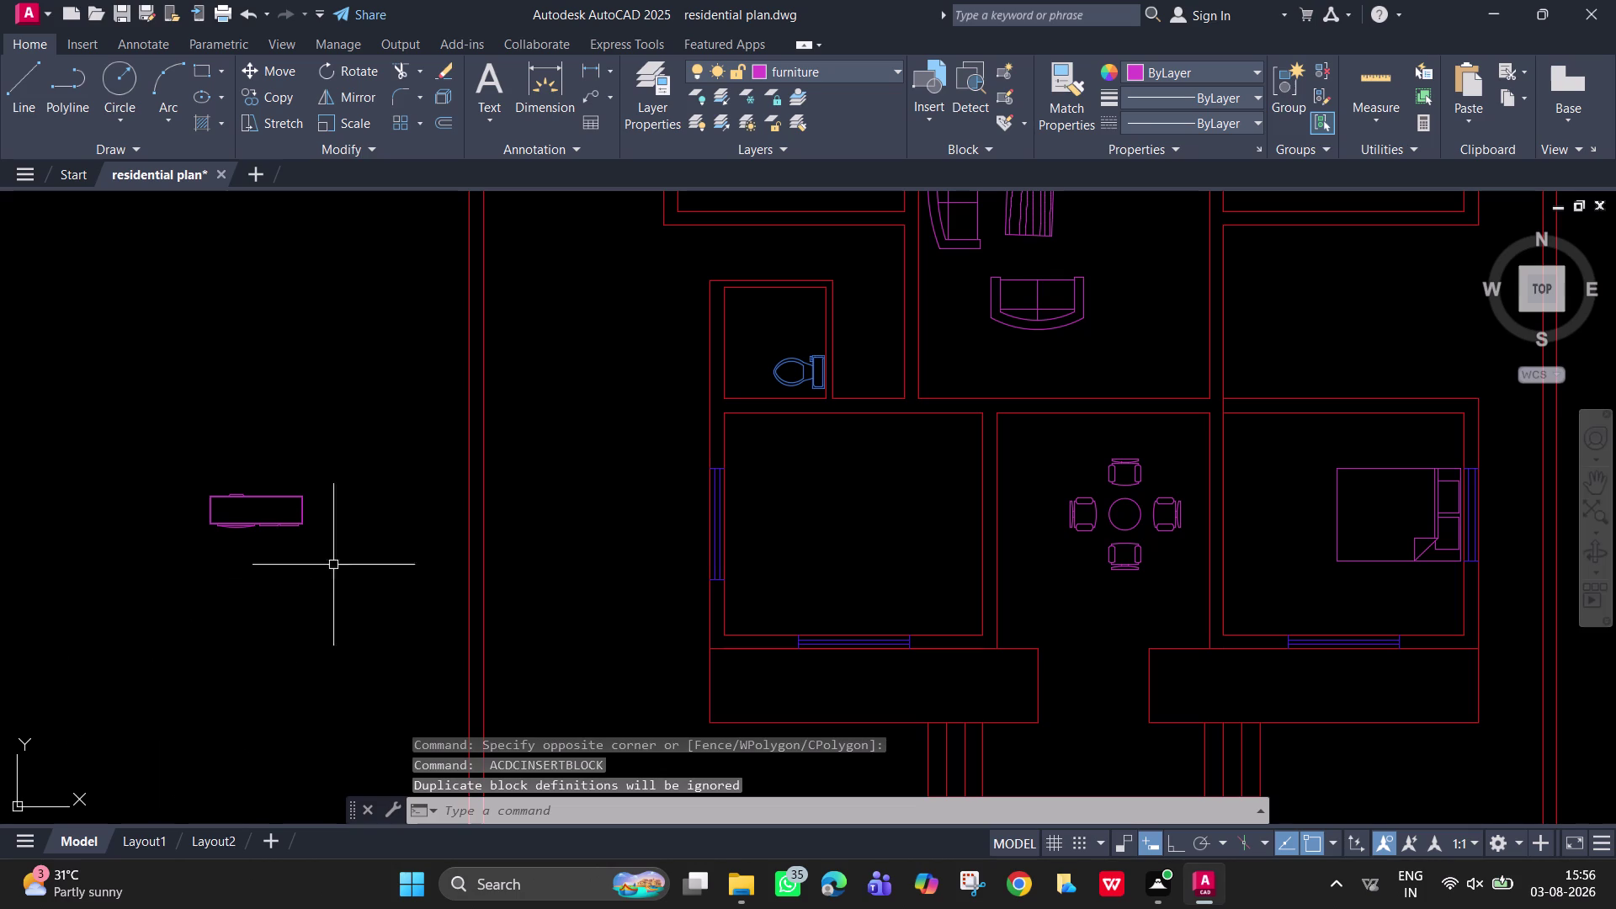
drag(351, 547, 340, 542)
click(175, 456)
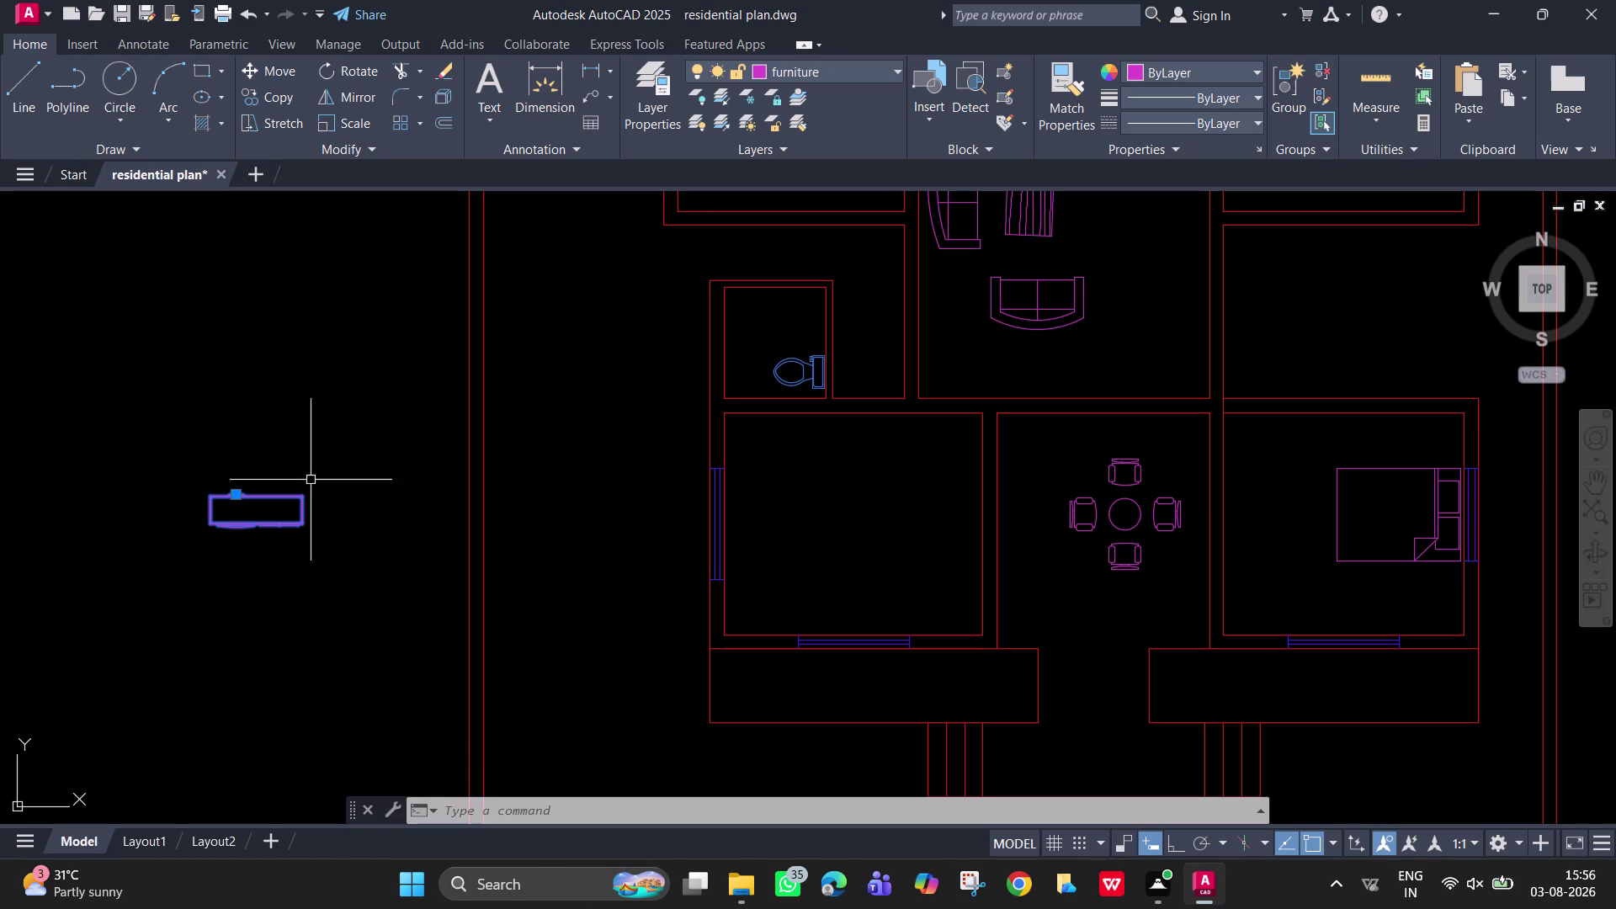
key(Escape)
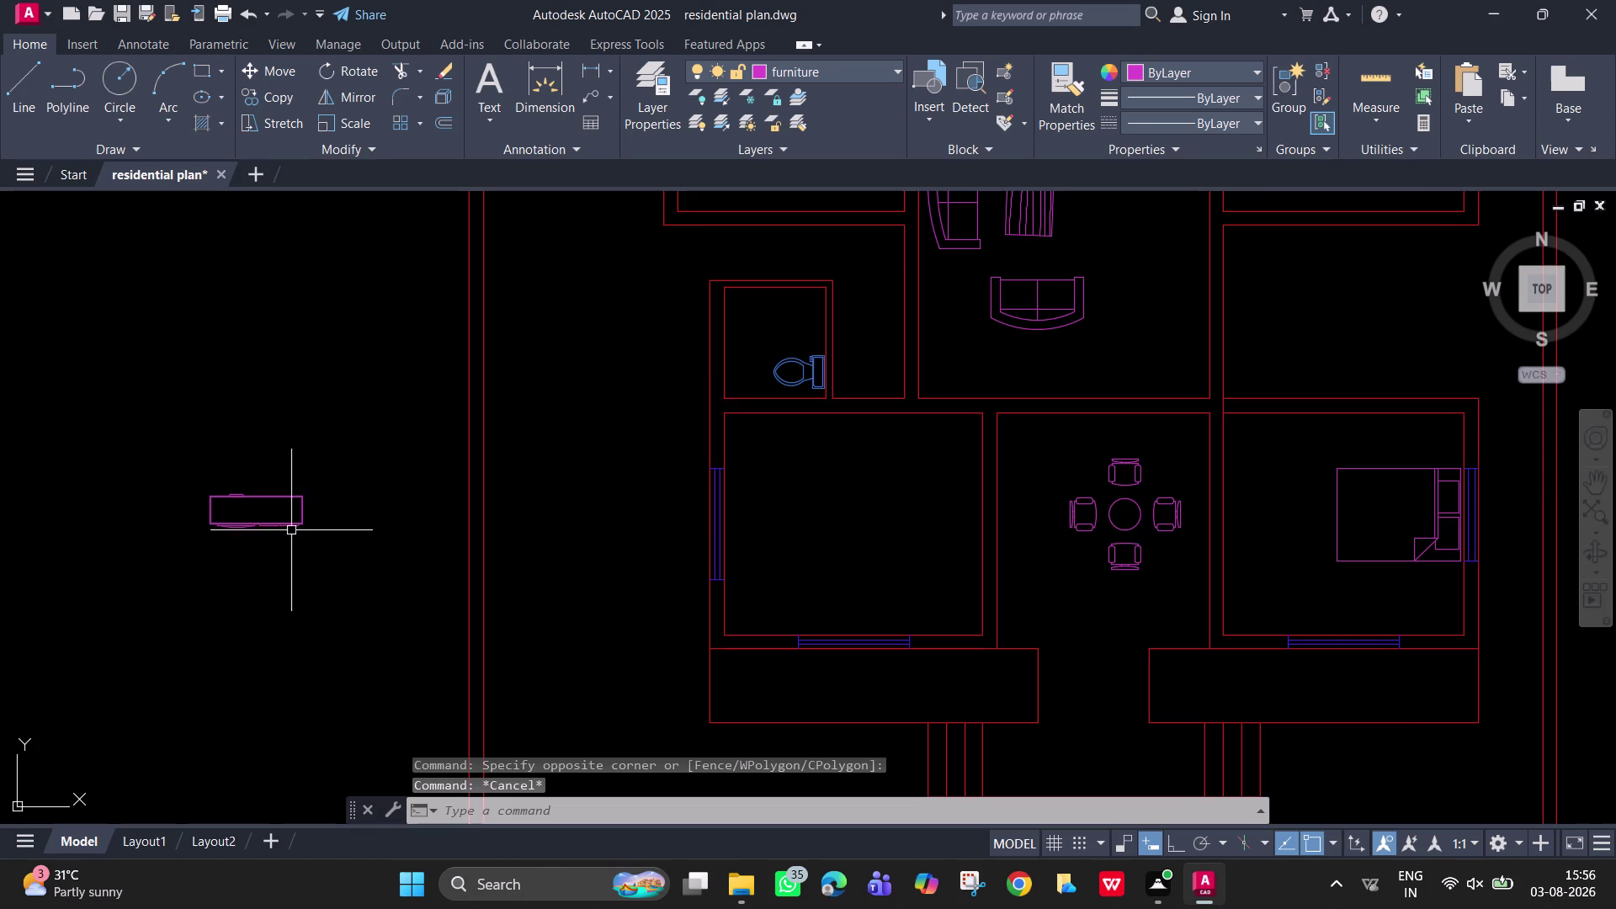
scroll(up, 3)
scroll(down, 3)
drag(296, 524, 285, 513)
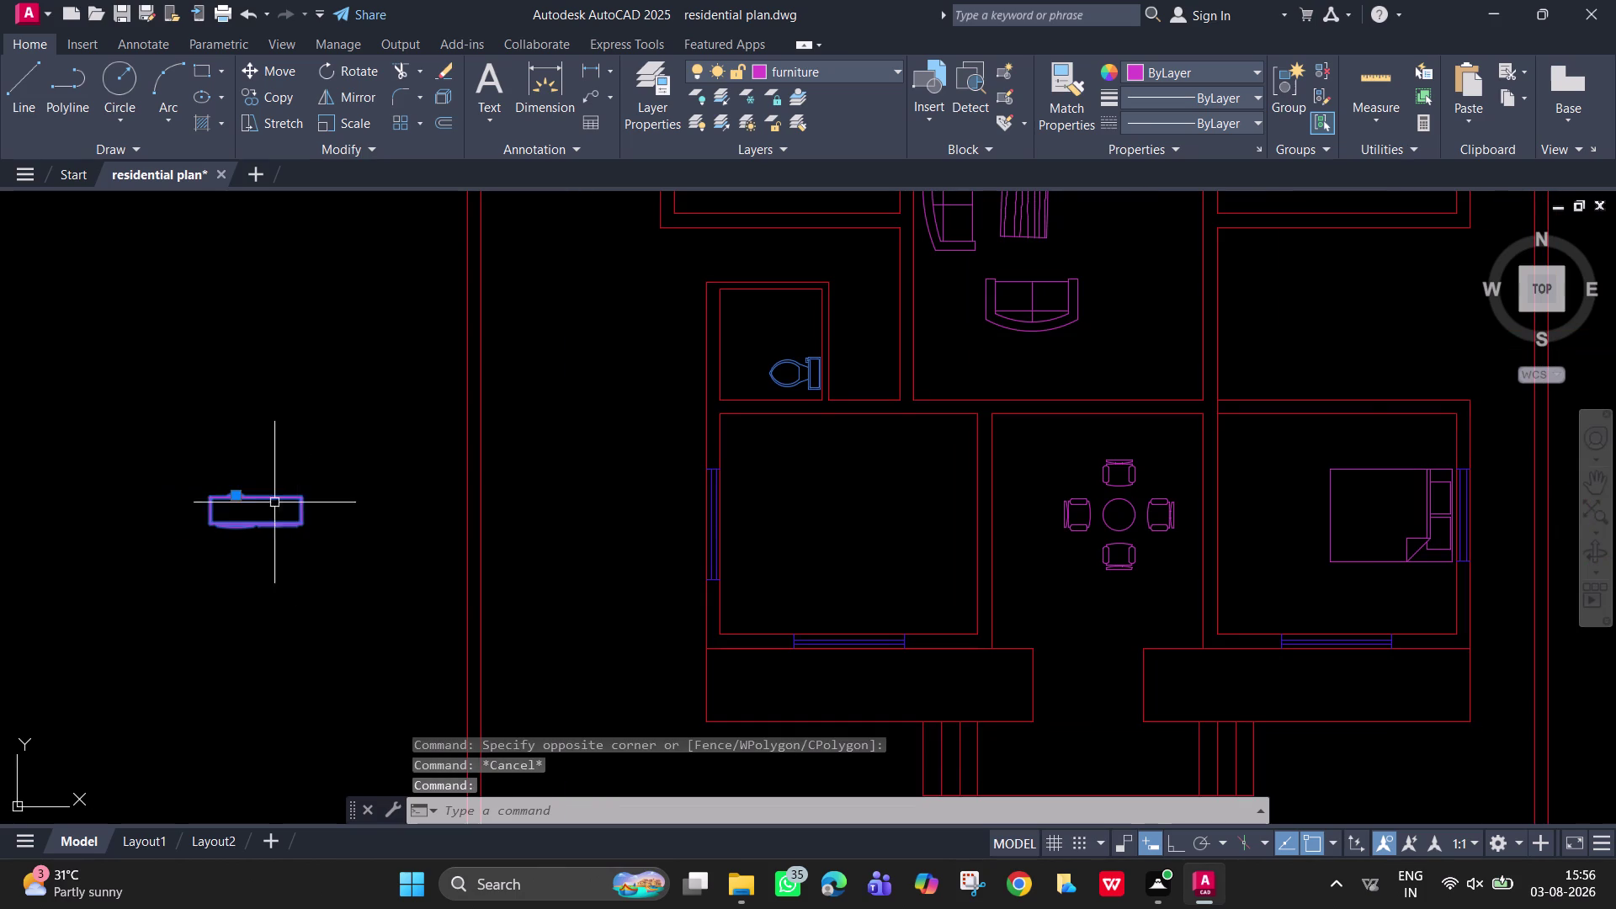
Move the entertainment unit by its corner to just below the left bedroom's bed.
text(m)
key(space)
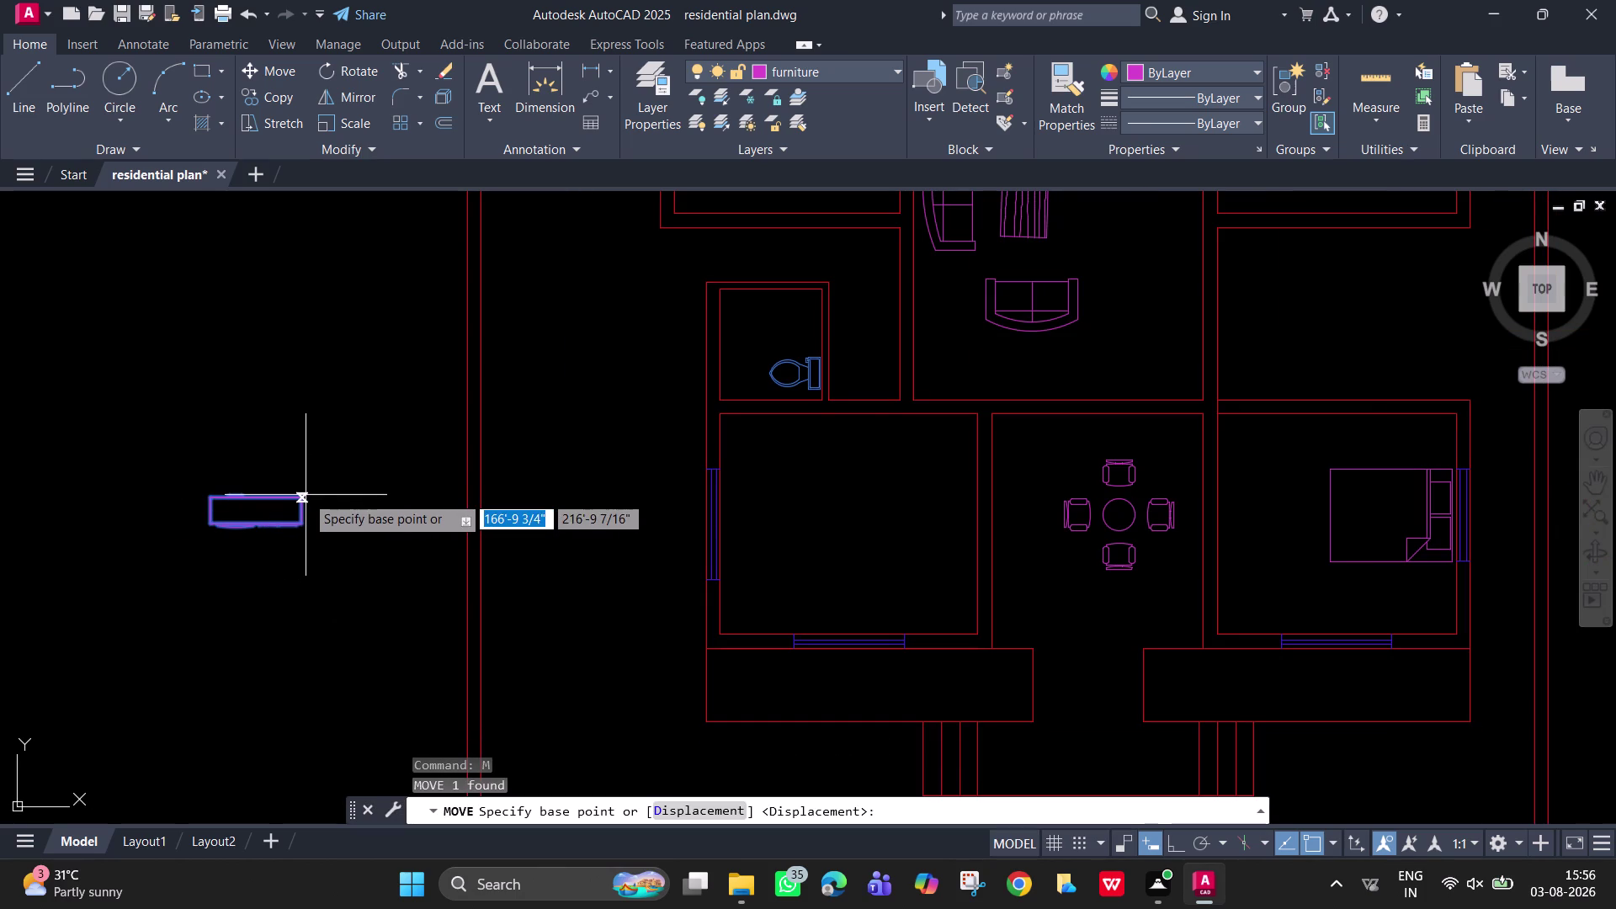
click(297, 495)
middle_drag(632, 322, 625, 375)
scroll(down, 3)
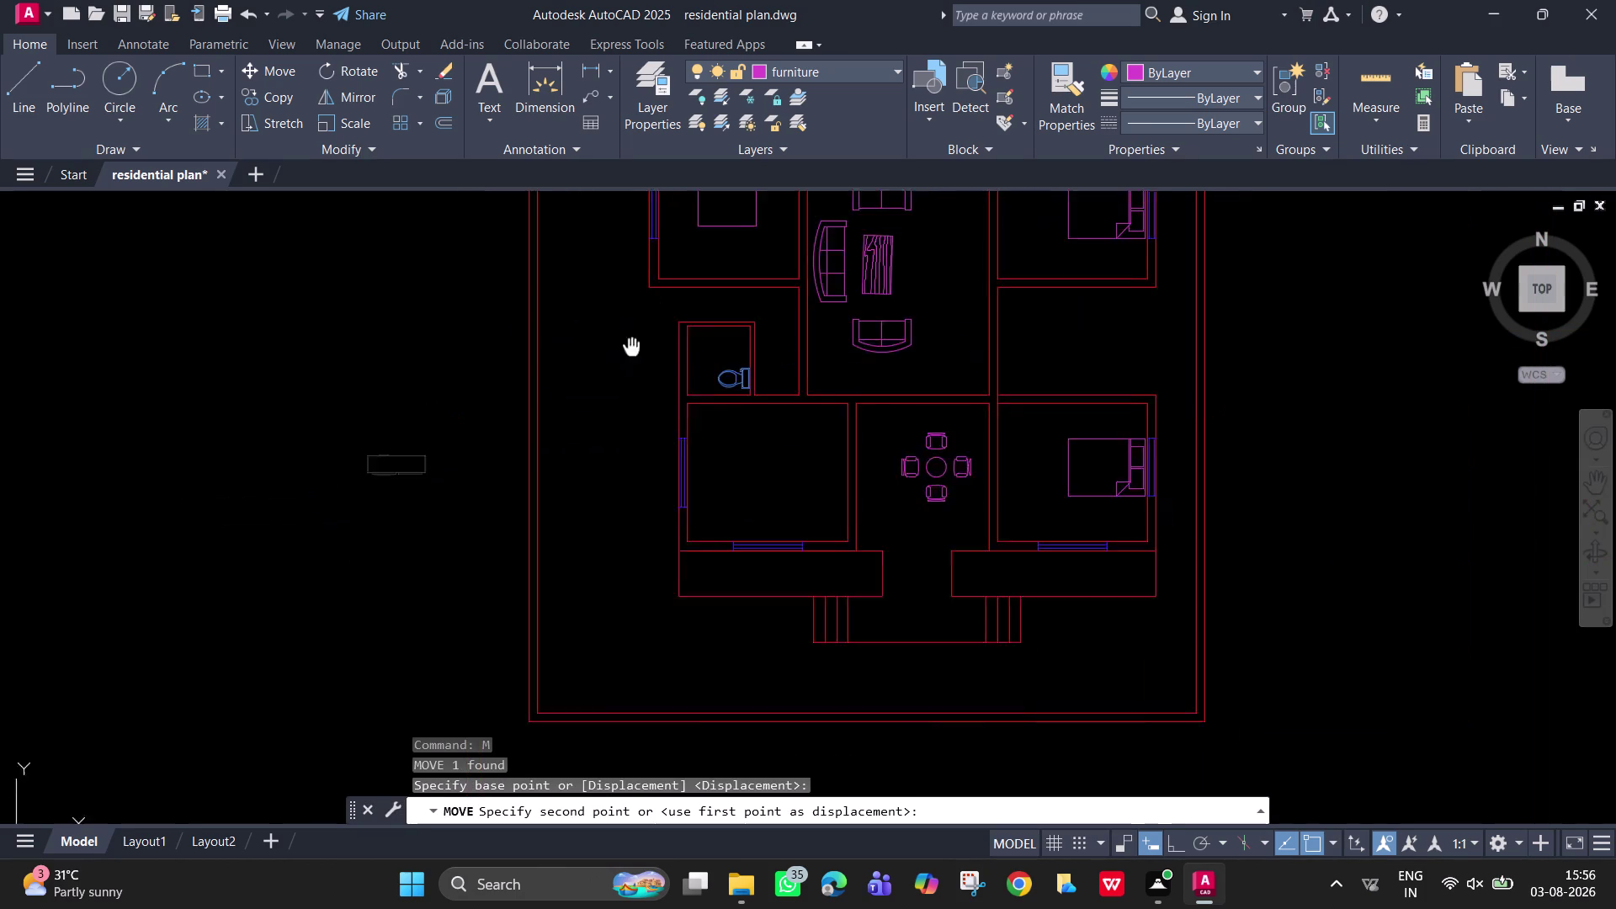
middle_drag(625, 375, 533, 510)
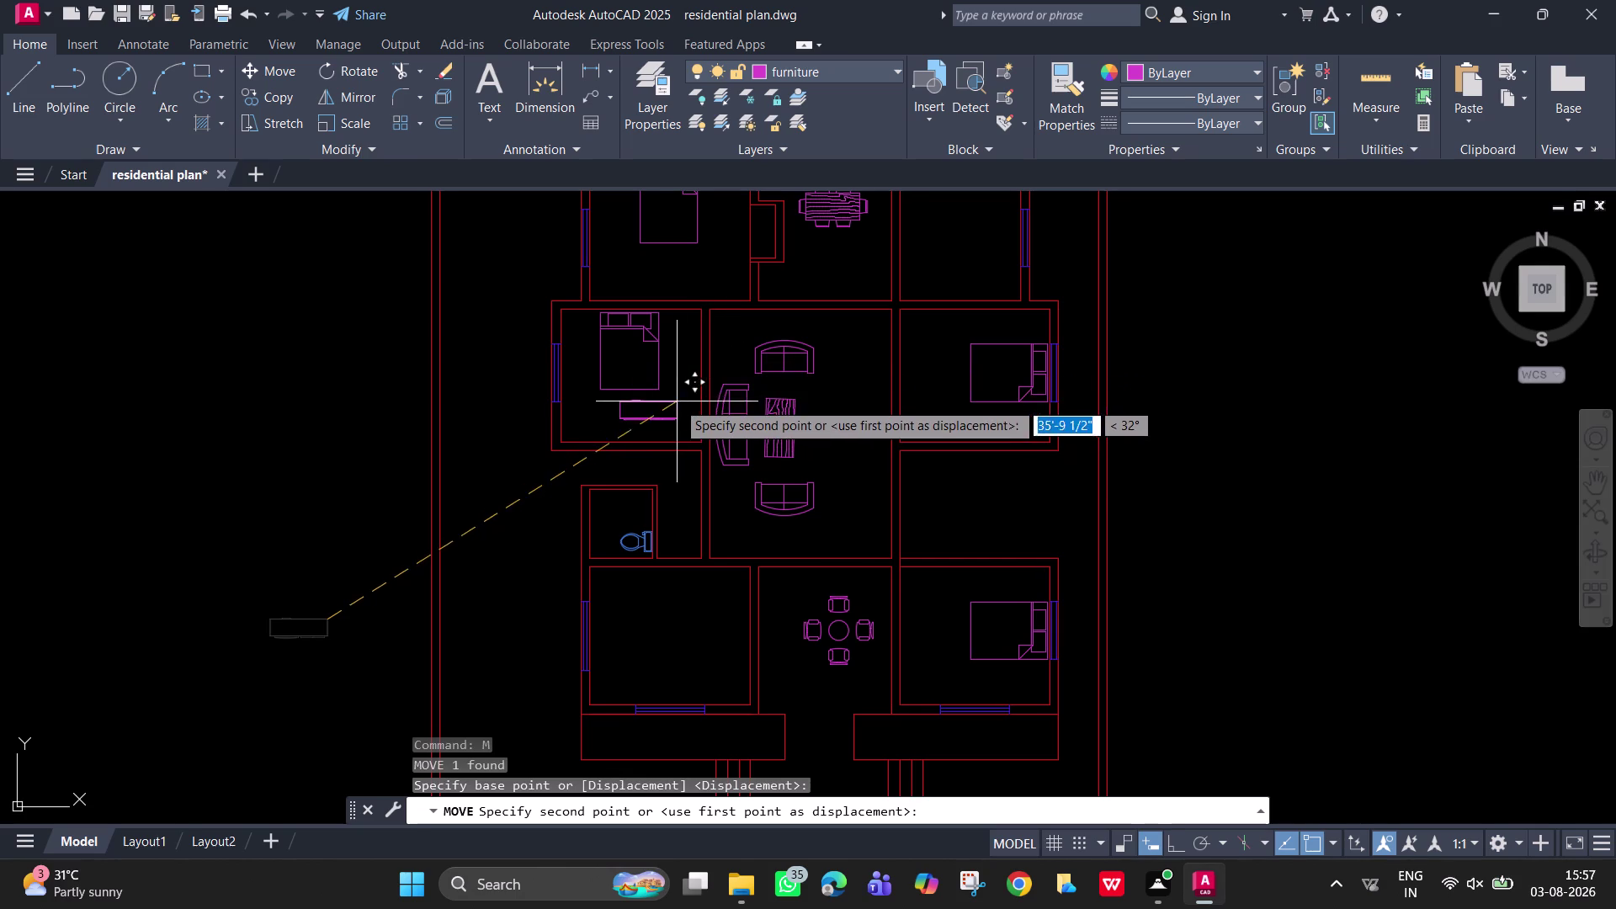
scroll(up, 3)
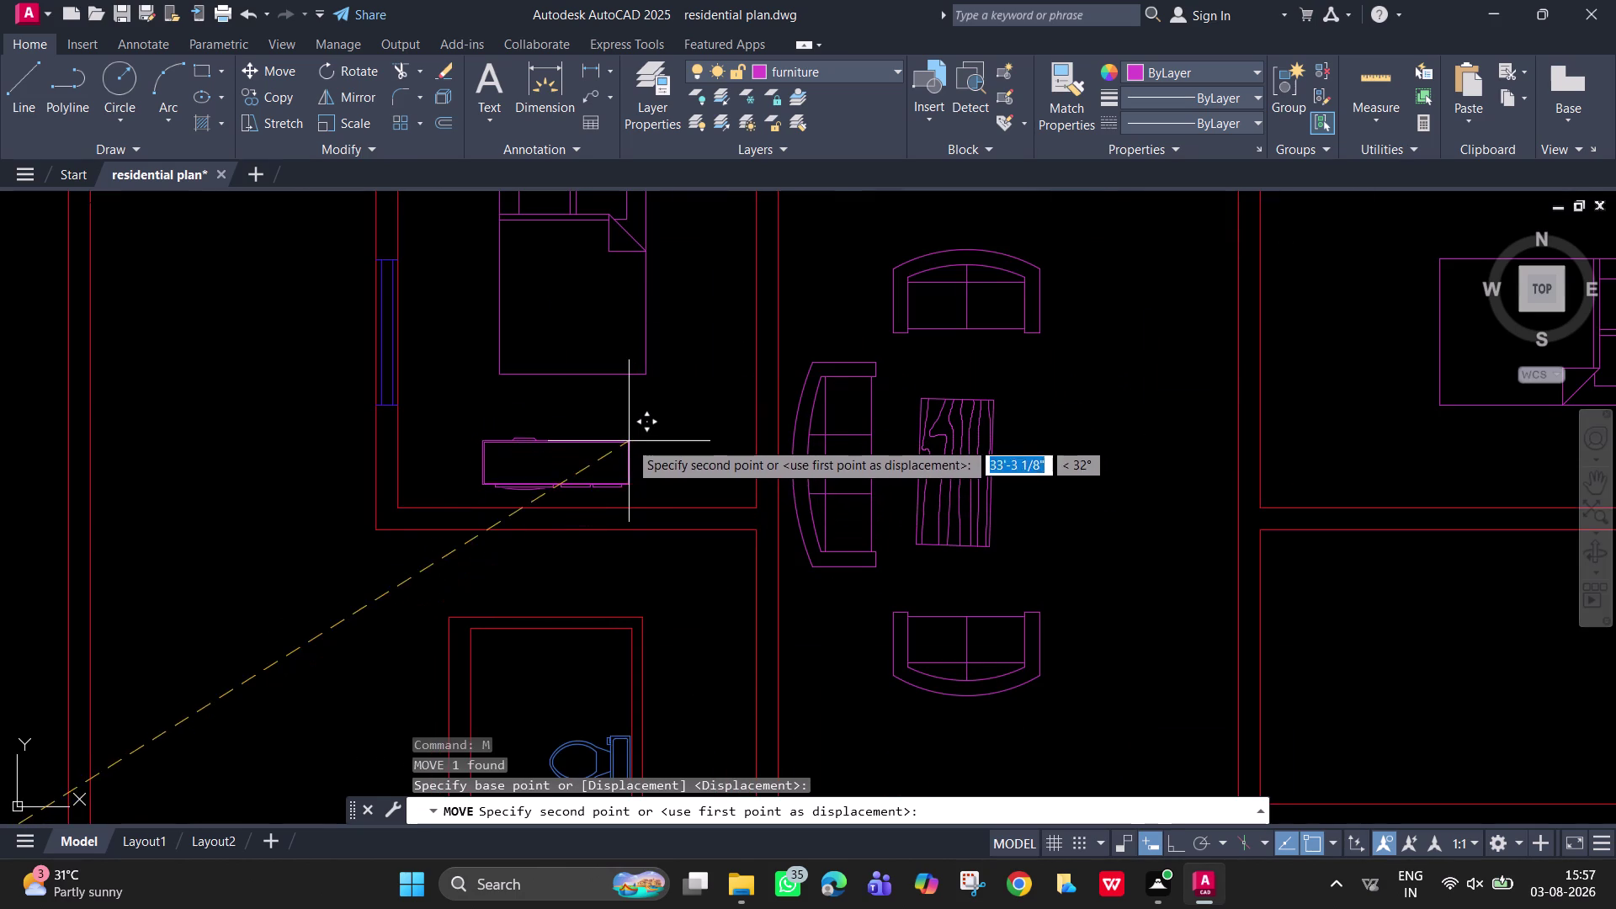
click(632, 452)
key(Escape)
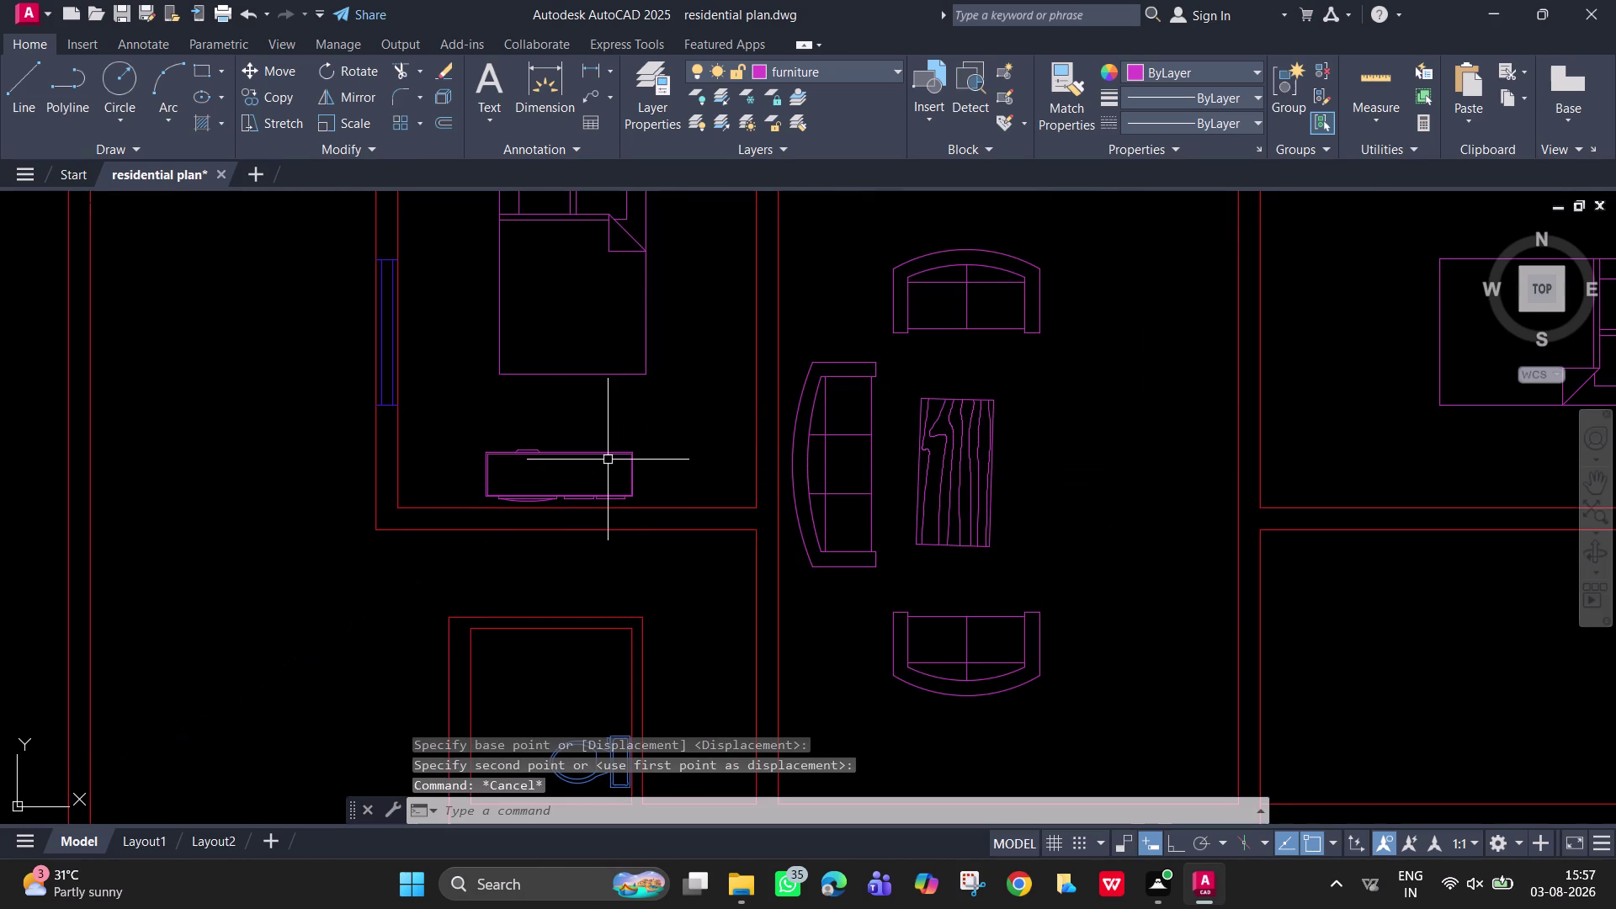
Start SCALE with the entertainment unit as the selected object.
text(sc)
key(space)
click(503, 495)
key(space)
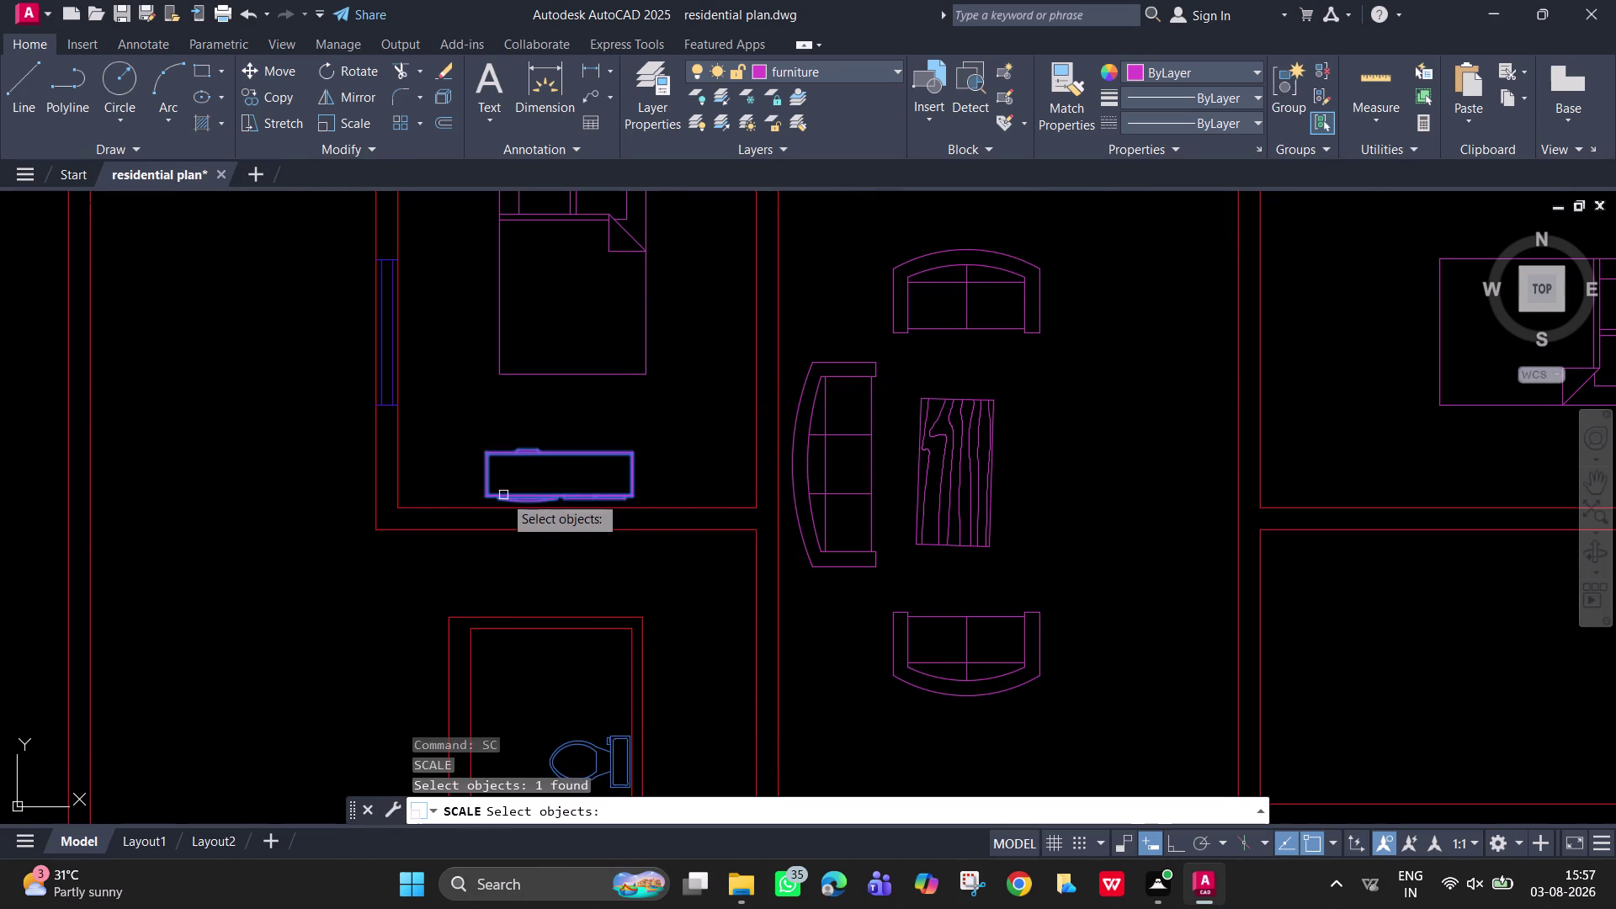
Scale the entertainment unit down slightly around a base point on it.
click(487, 496)
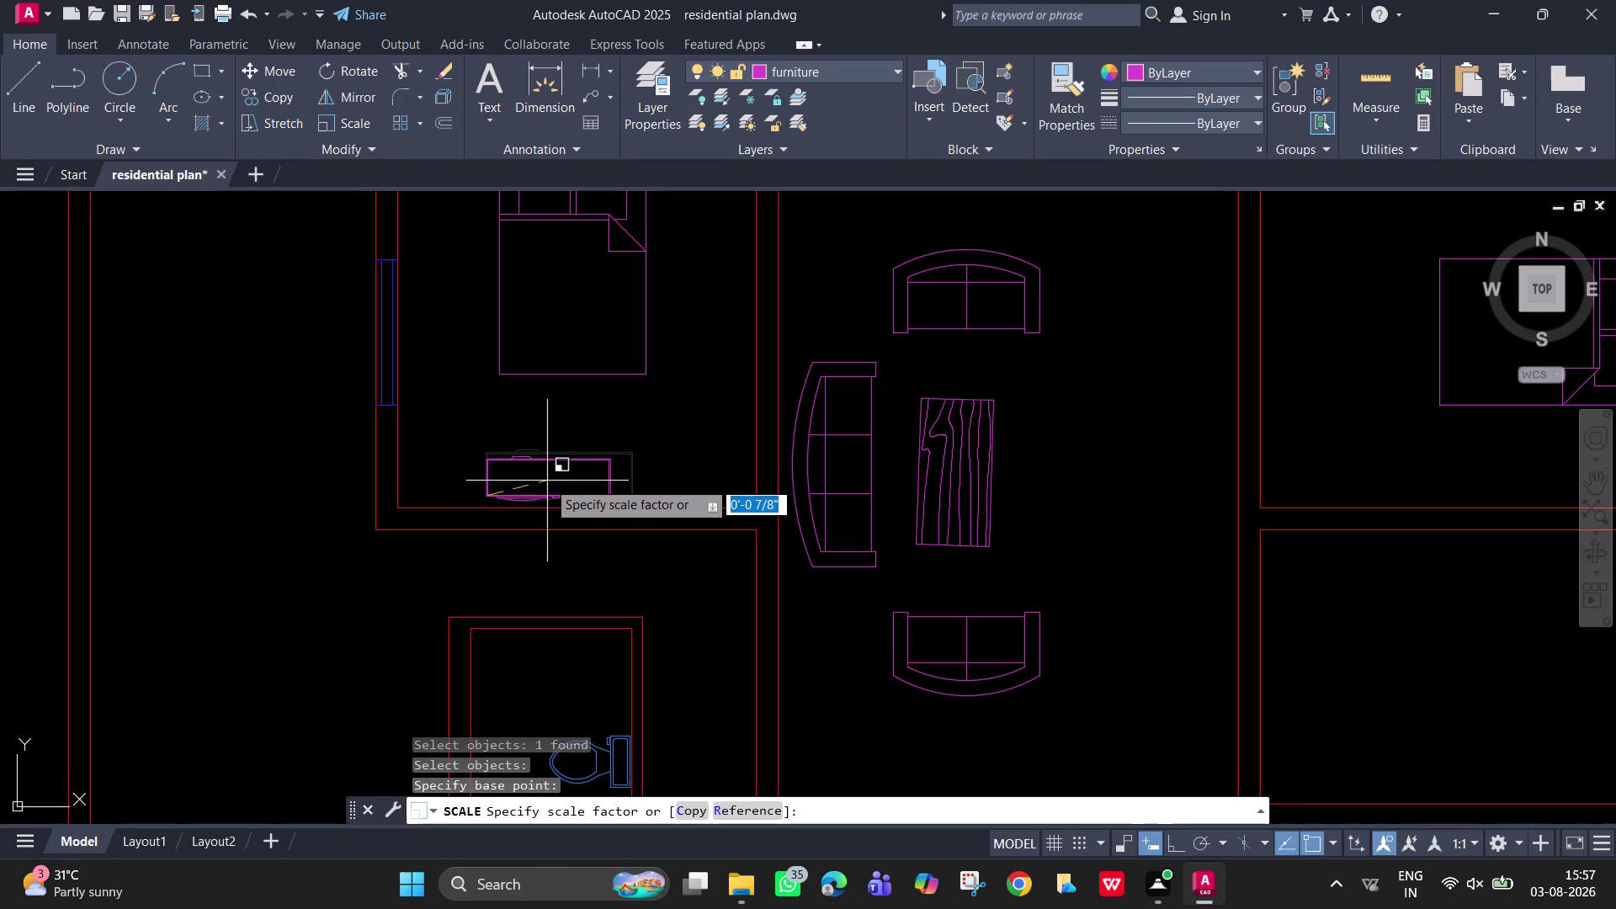
click(547, 480)
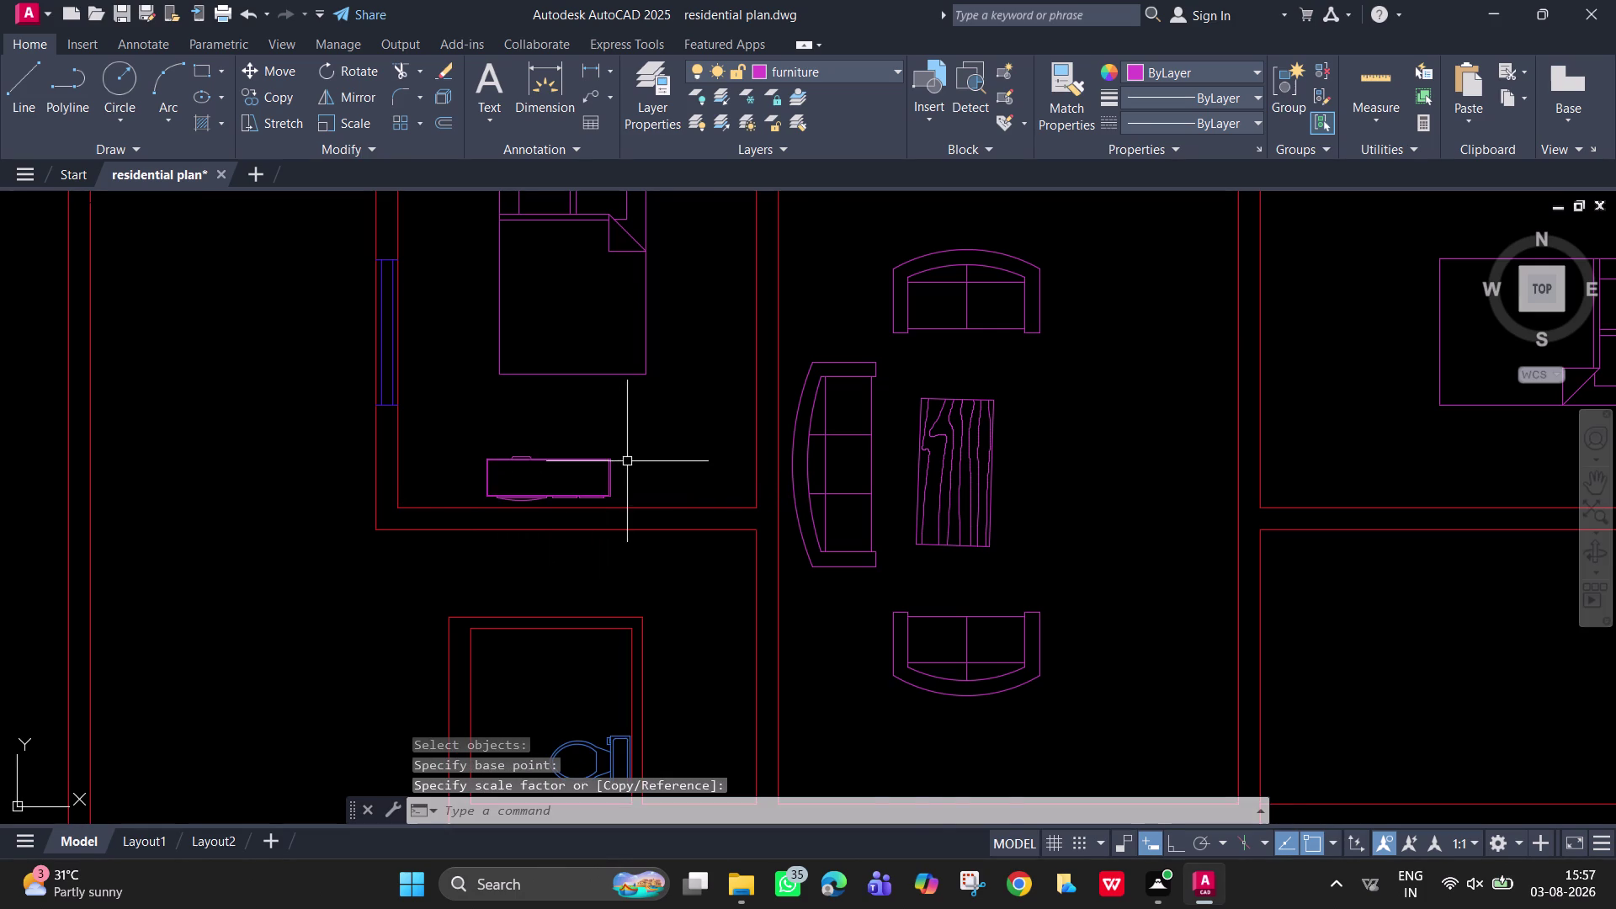
scroll(down, 3)
scroll(down, 3)
middle_drag(760, 341, 672, 363)
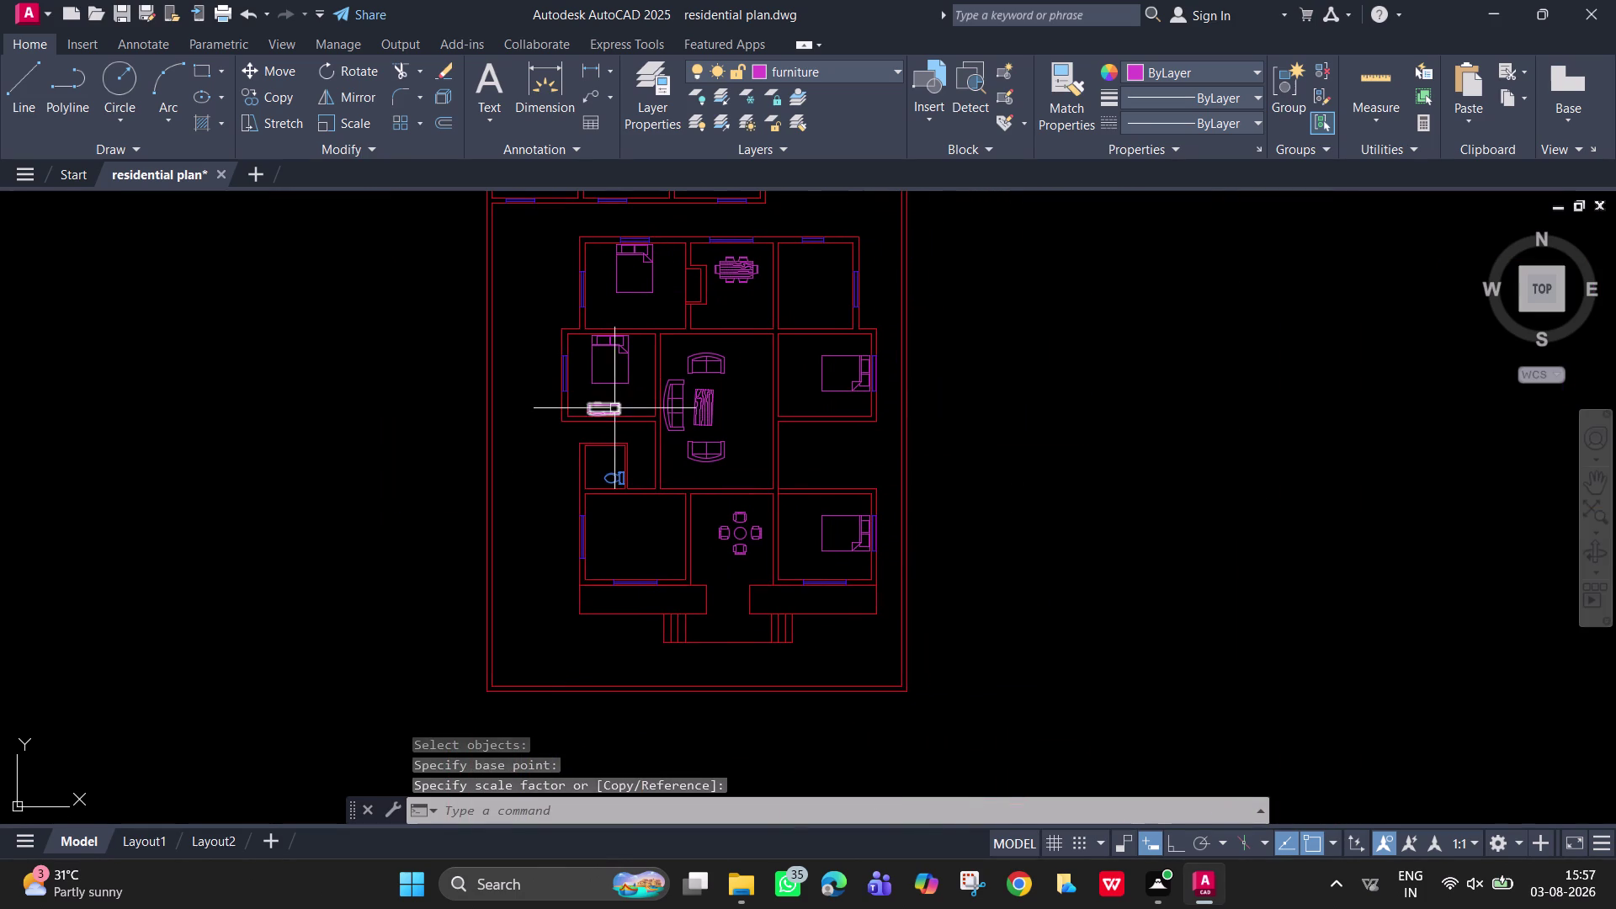
Select the resized unit and start COPY with CO.
click(614, 409)
text(c)
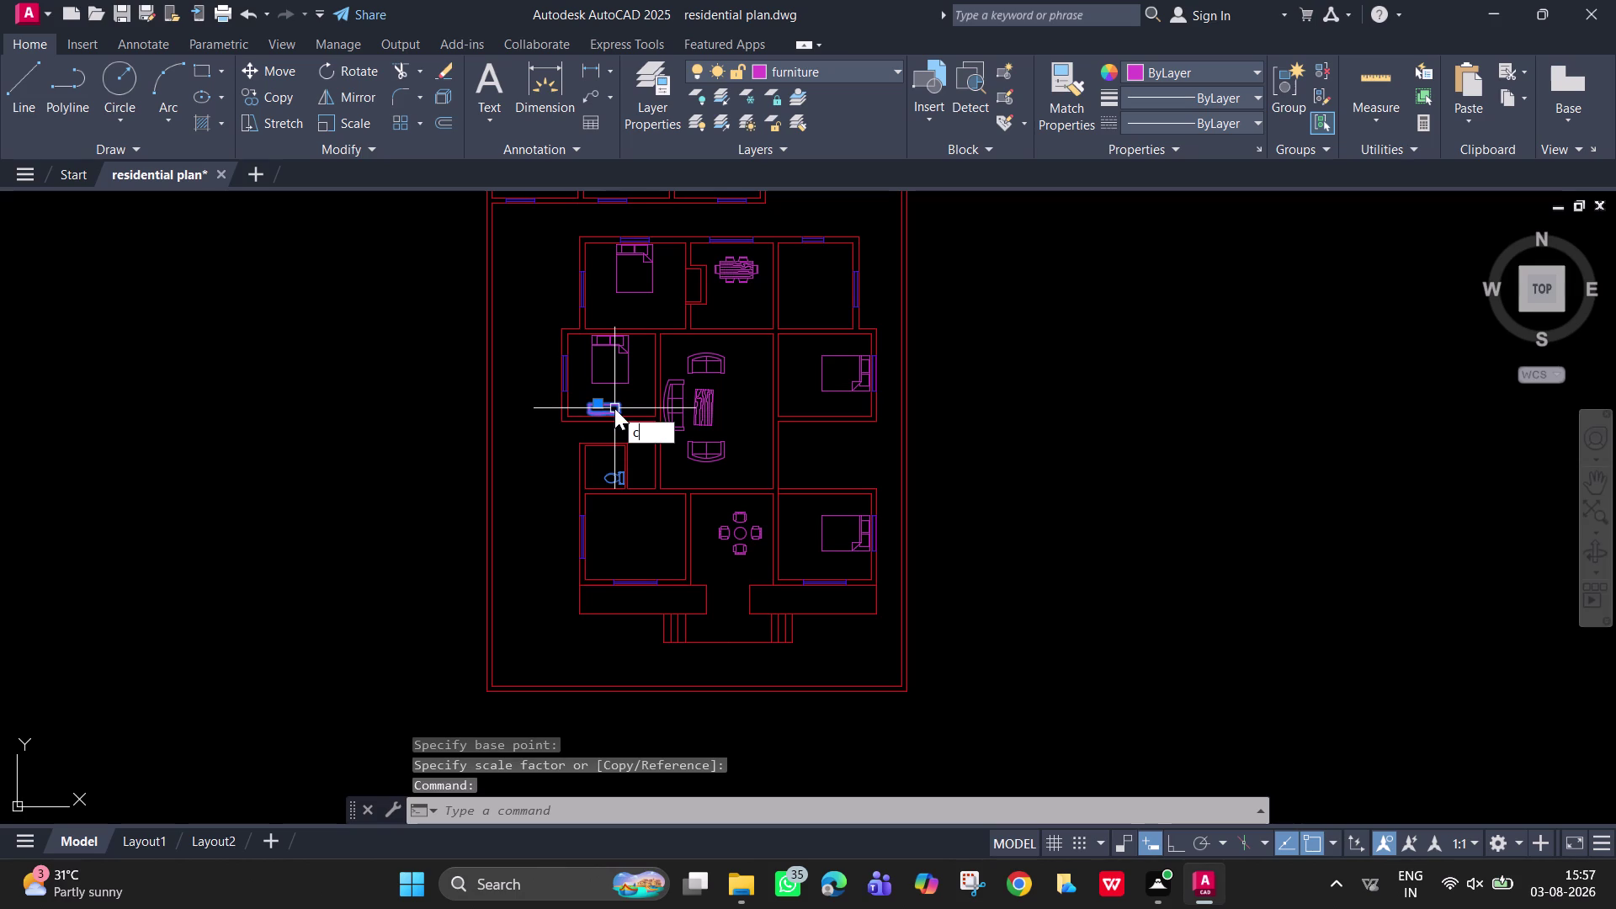
text(o)
key(space)
Copy the entertainment unit to beside the right middle bedroom's bed.
click(615, 408)
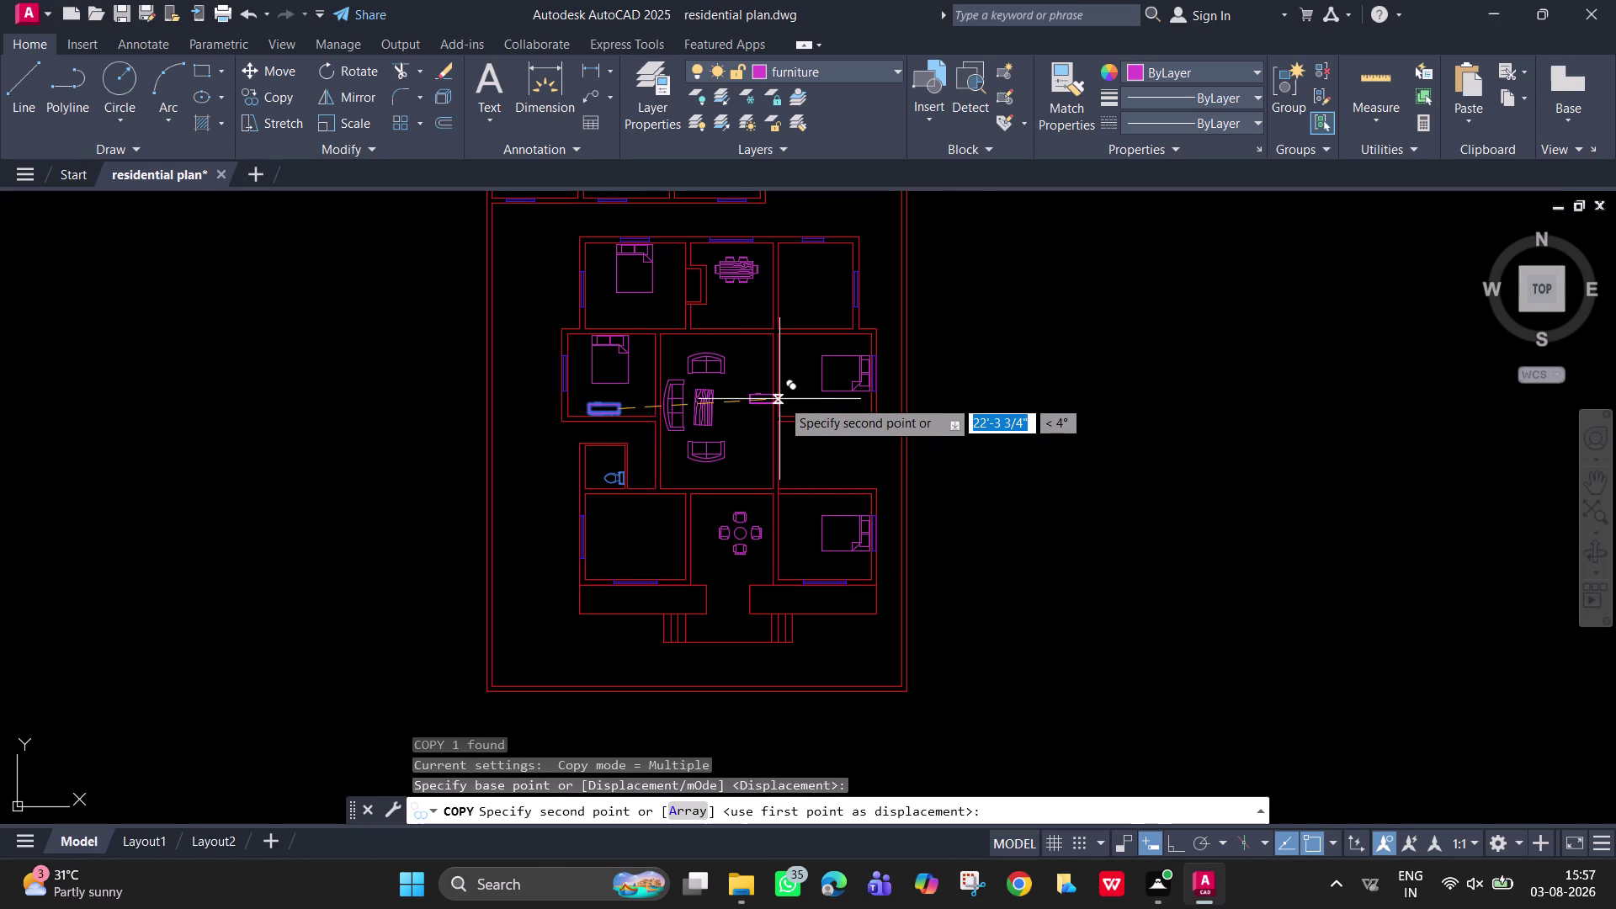
scroll(up, 3)
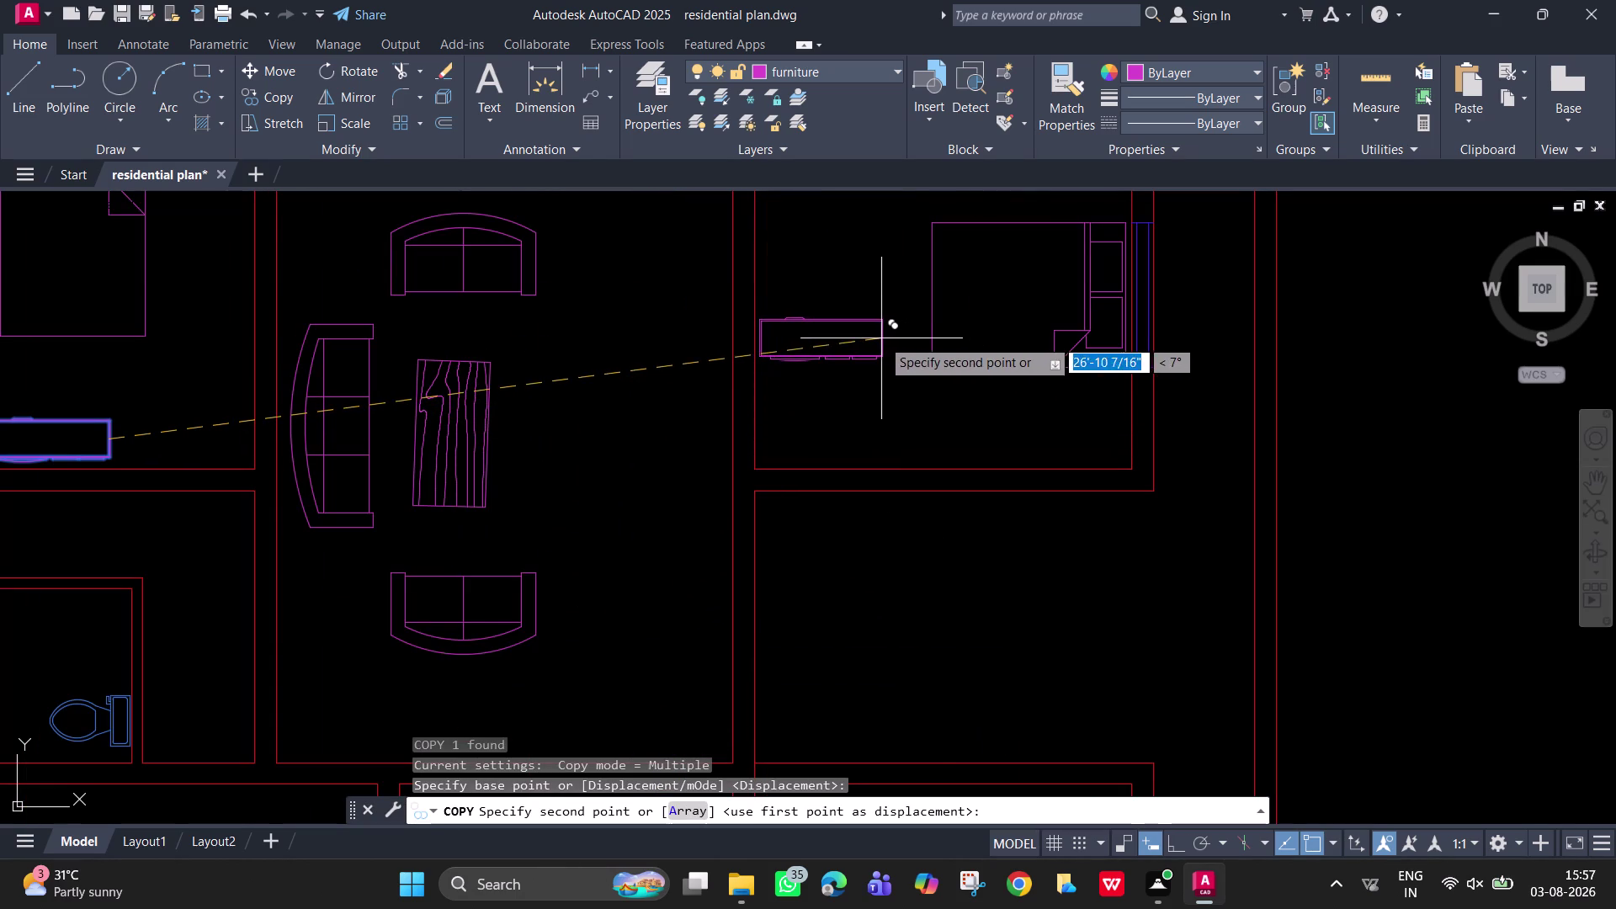
click(883, 340)
scroll(down, 3)
middle_drag(884, 563, 858, 437)
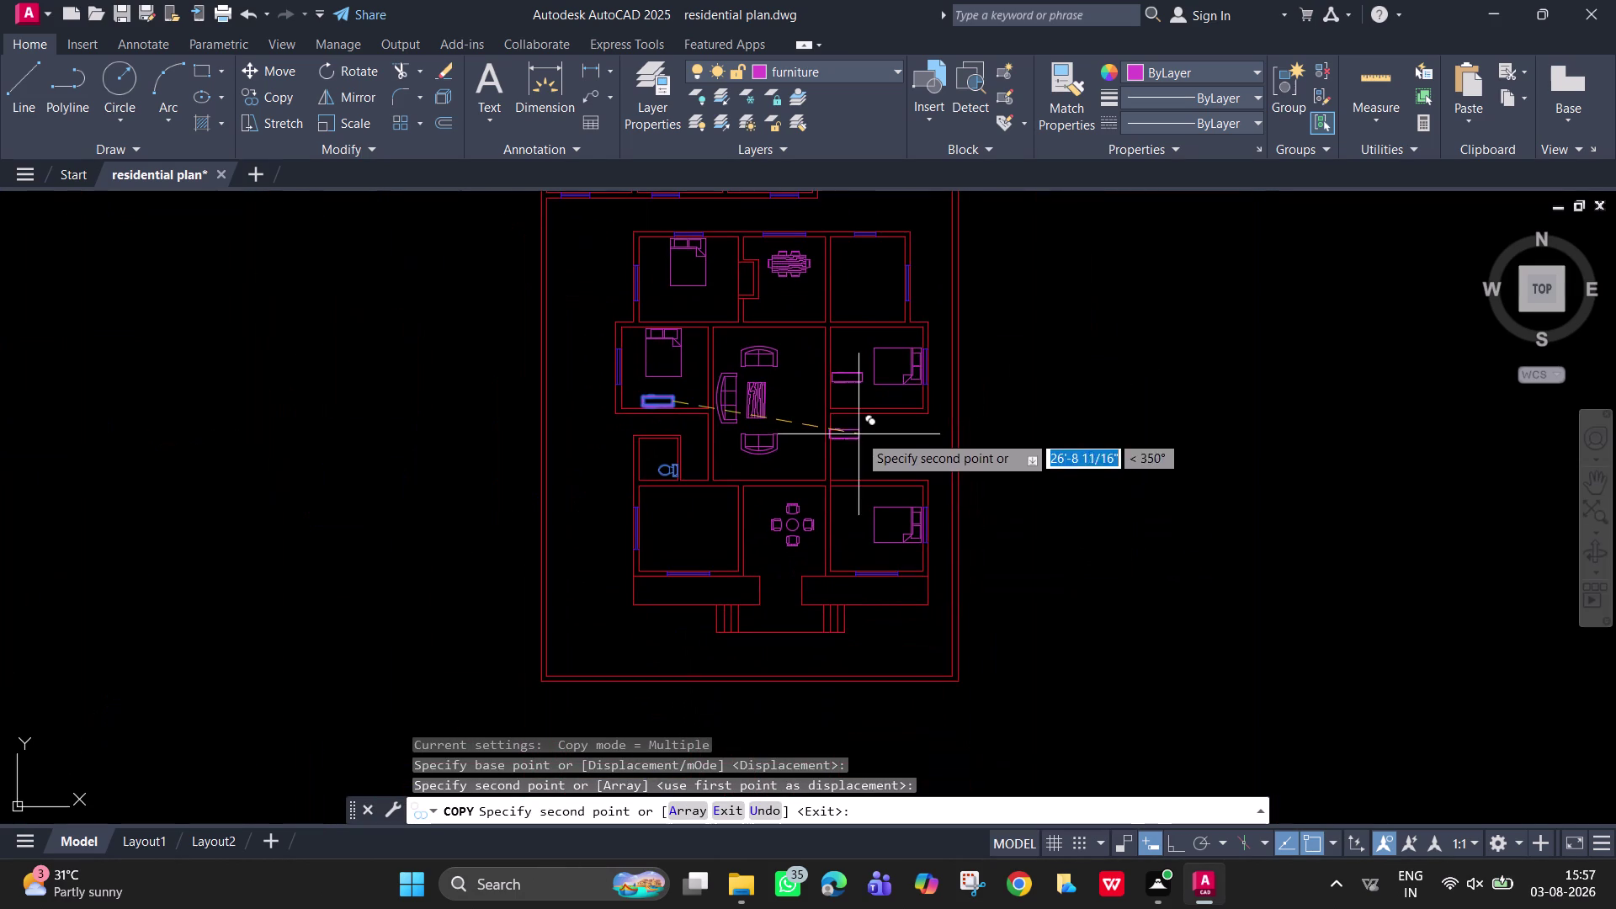
scroll(up, 3)
key(Escape)
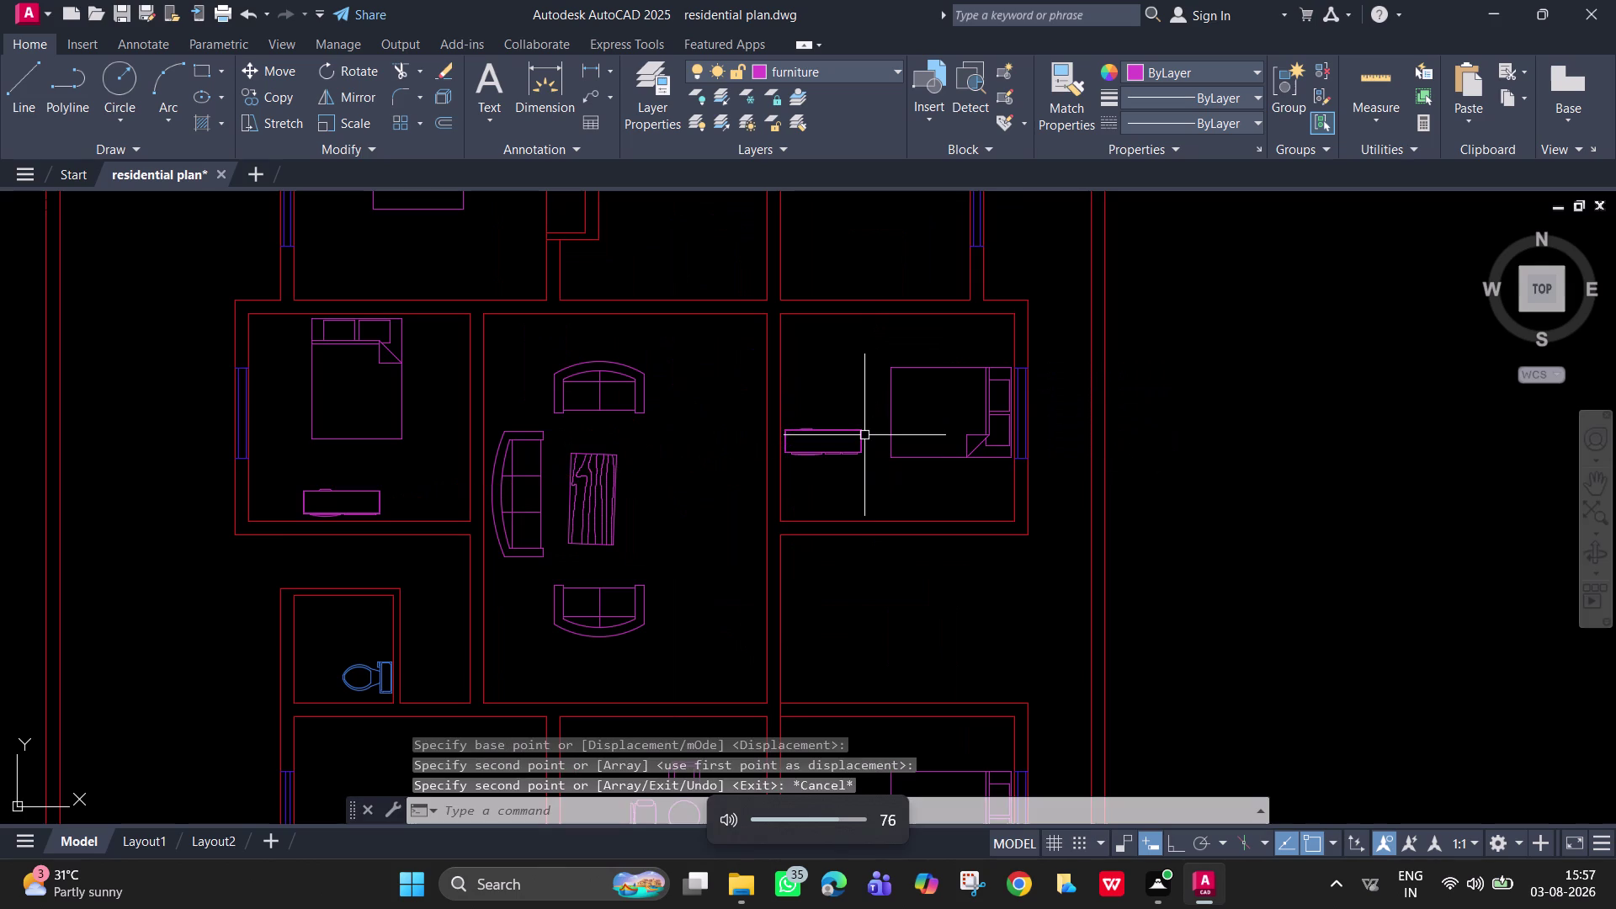
Select the copied unit and start ROTATE with RO.
click(867, 447)
click(848, 447)
text(ro)
key(space)
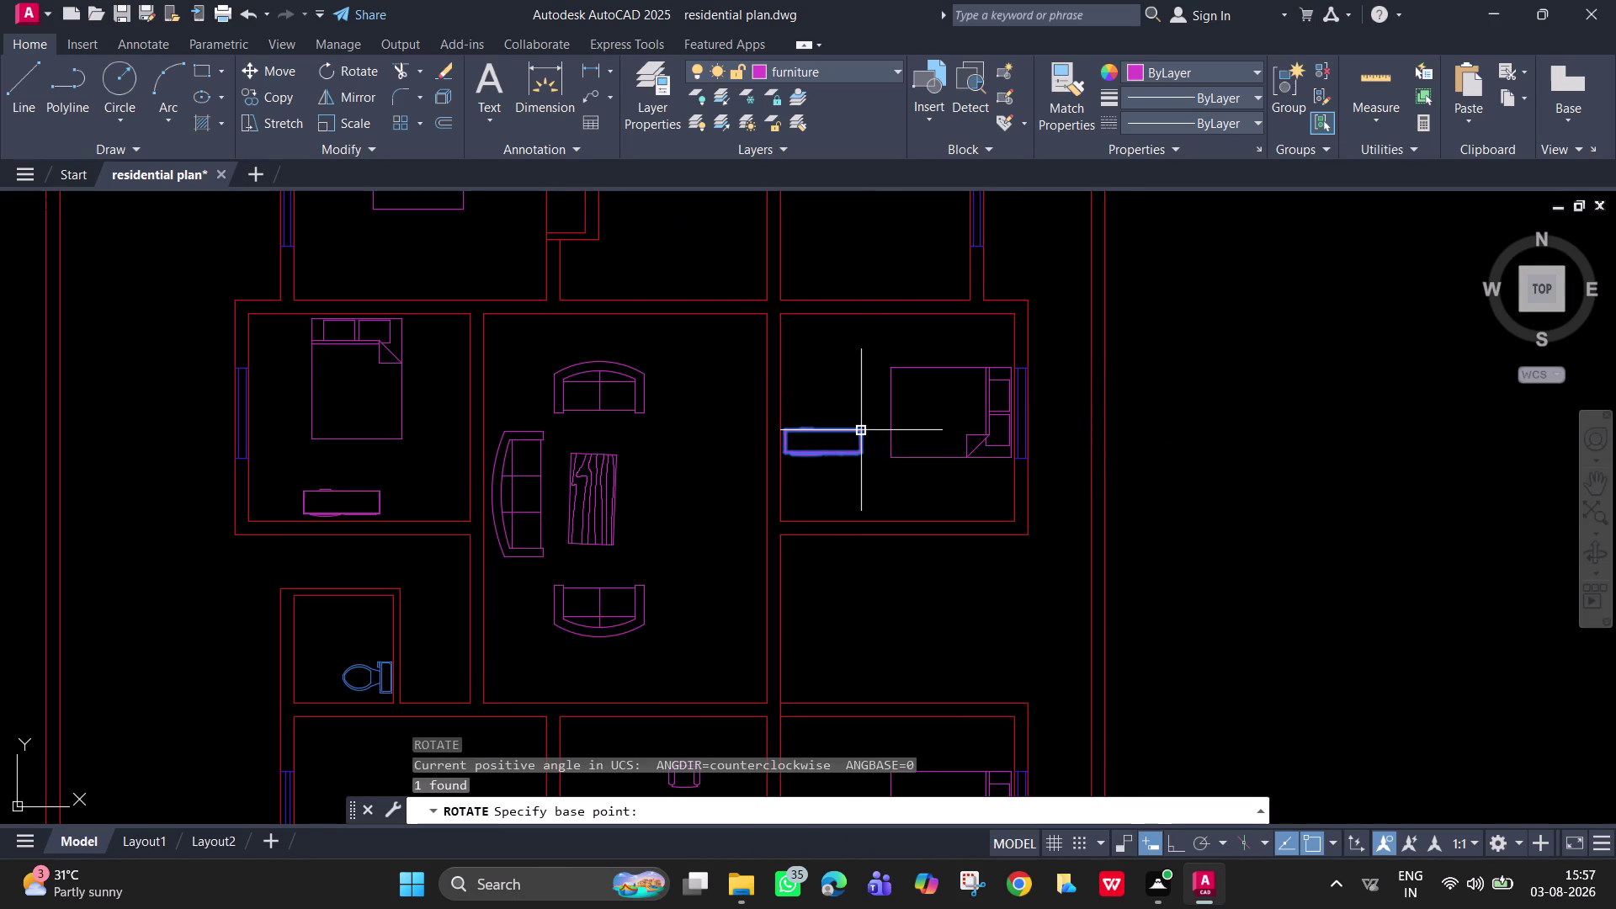
Rotate the copied unit 270° upright, then begin moving it from a base point.
click(860, 430)
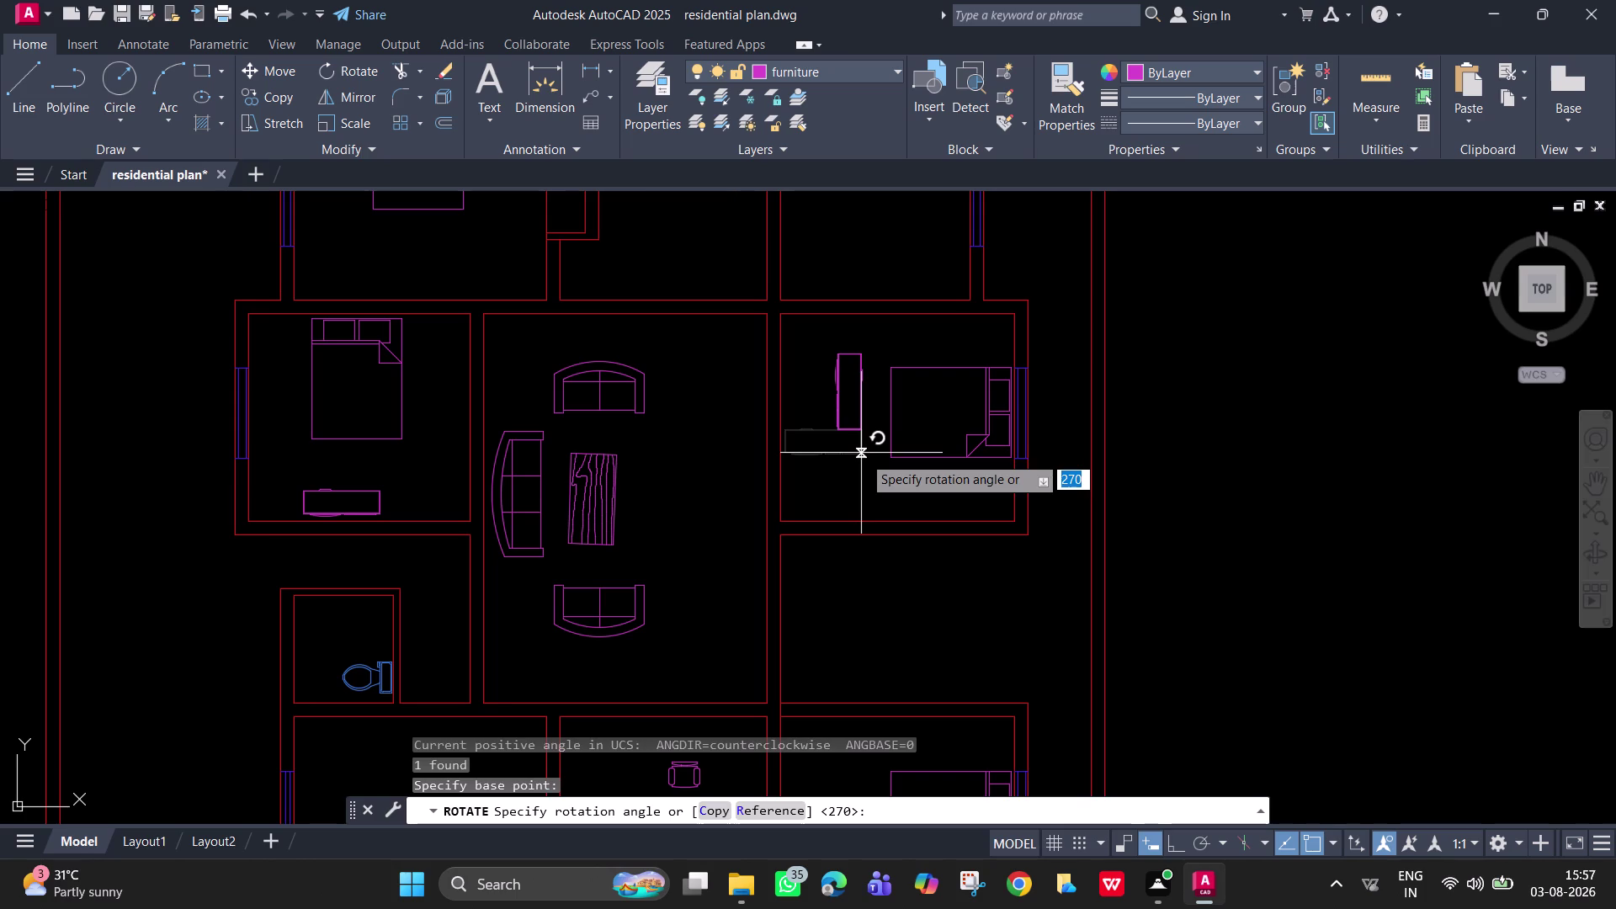
click(863, 455)
click(860, 432)
text(m)
key(space)
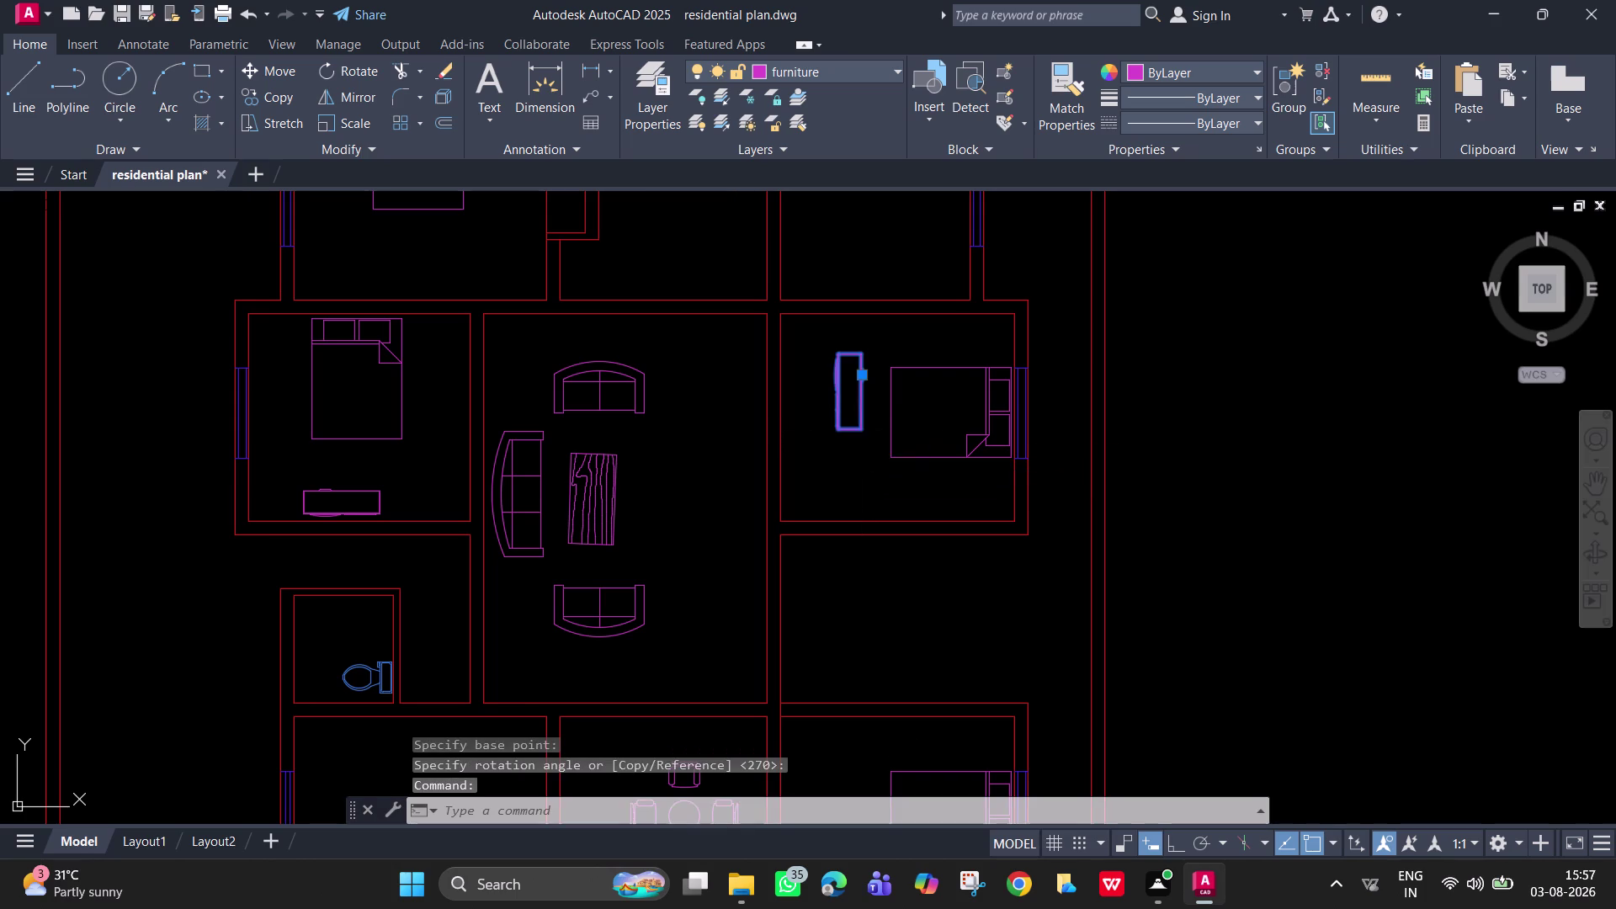
click(838, 429)
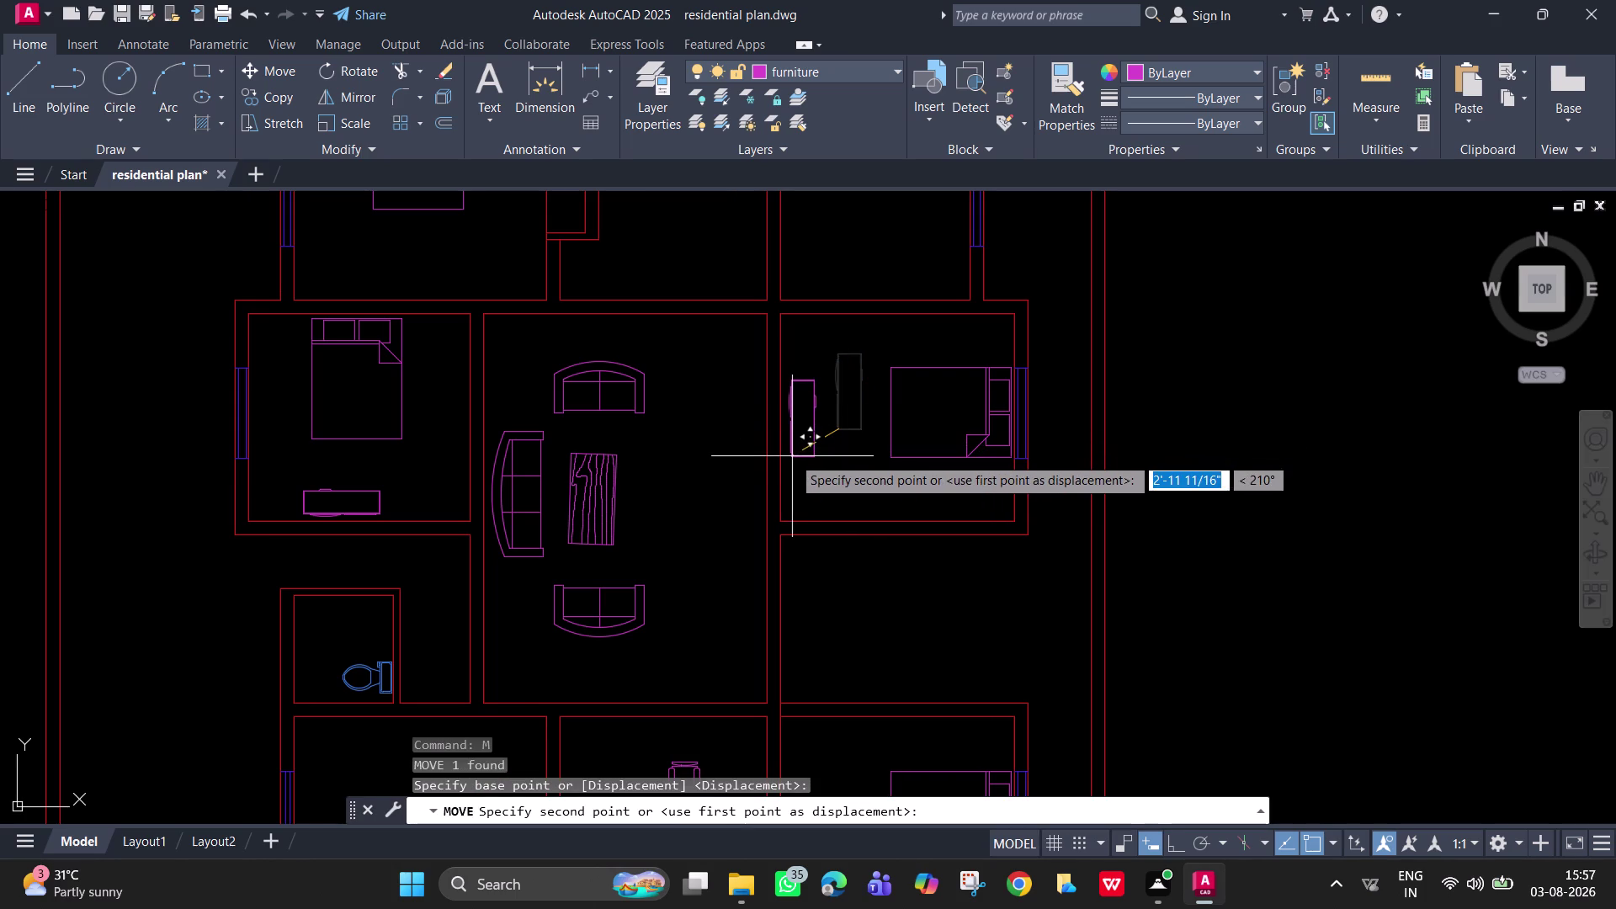
Shift the upright unit toward the room's left wall and start COPY on it.
click(789, 456)
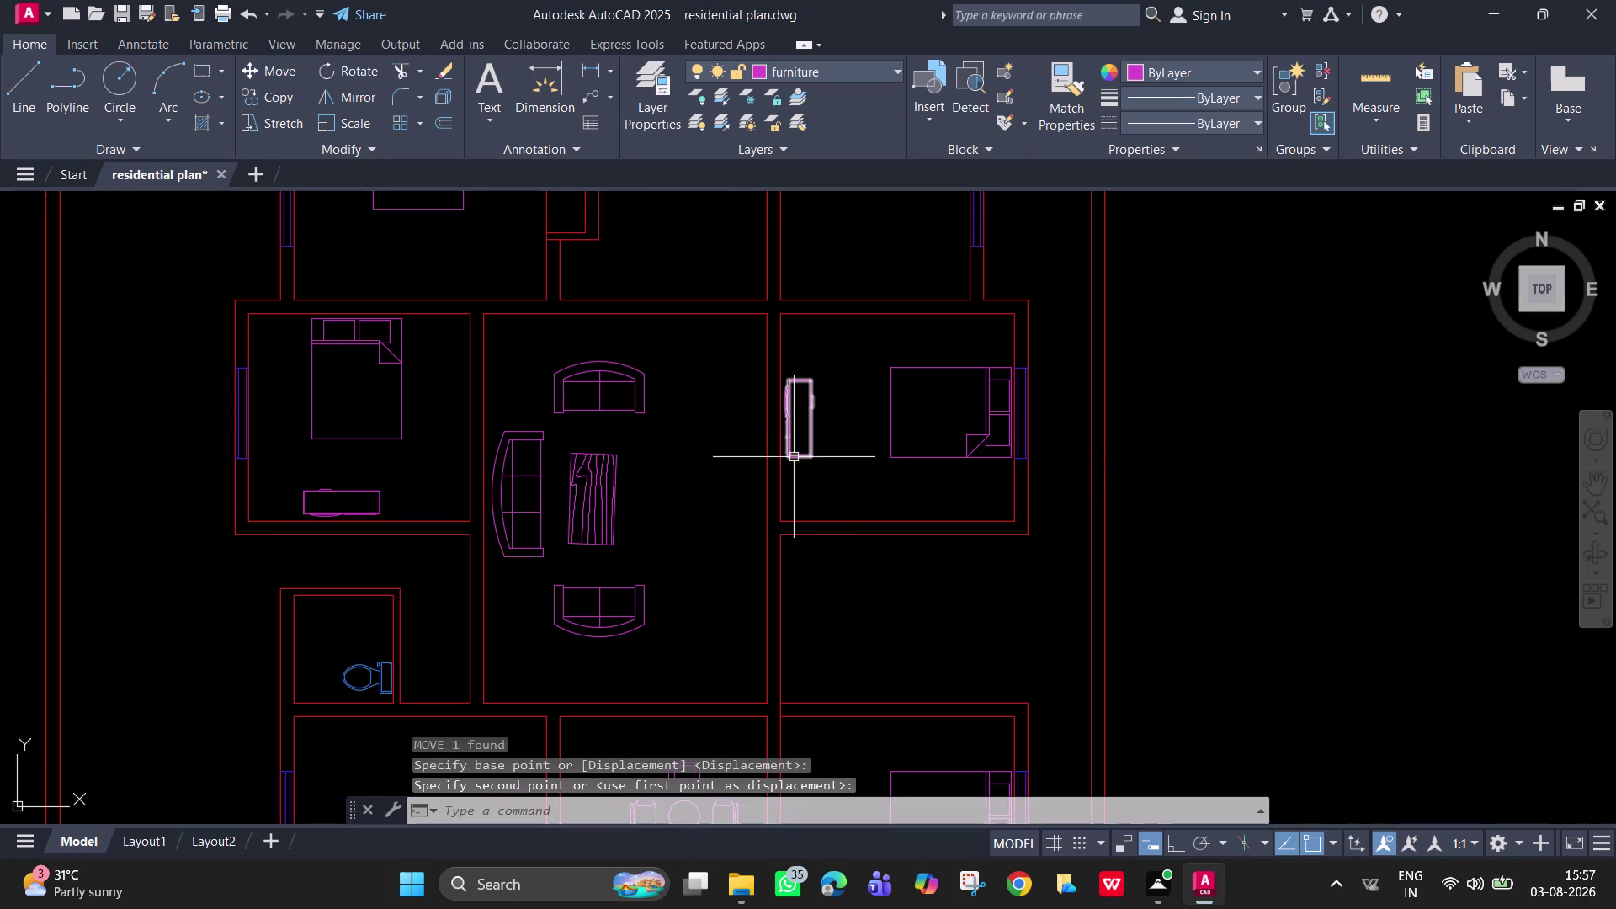
click(793, 454)
text(co)
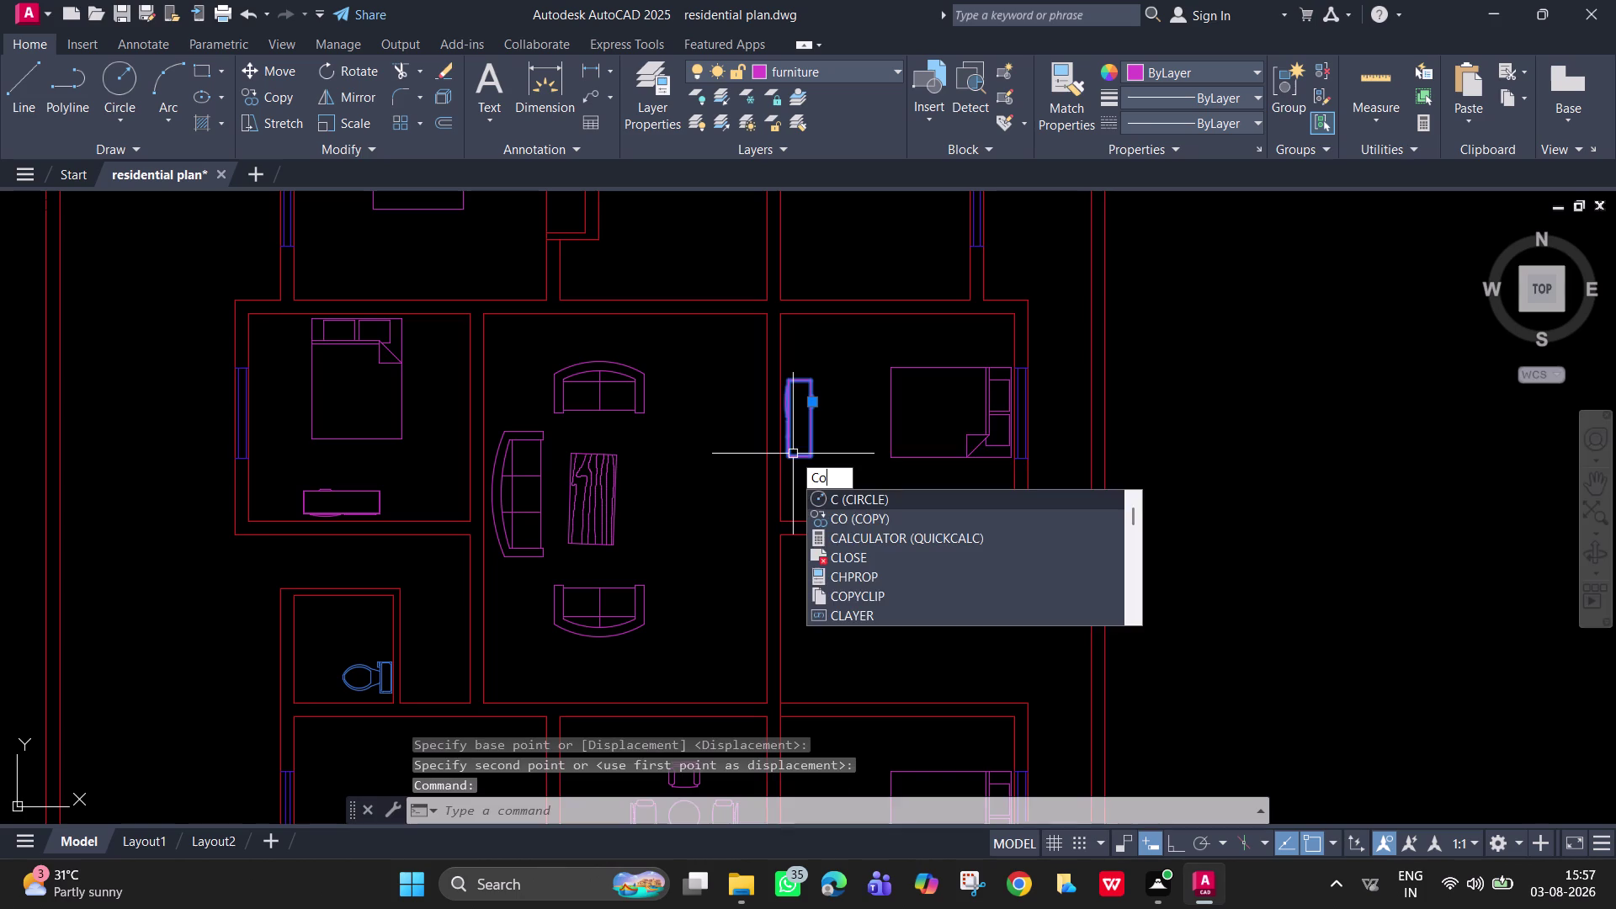
key(space)
Place a copy of the upright unit in the lower right bedroom.
click(793, 454)
scroll(down, 3)
middle_drag(799, 590, 771, 431)
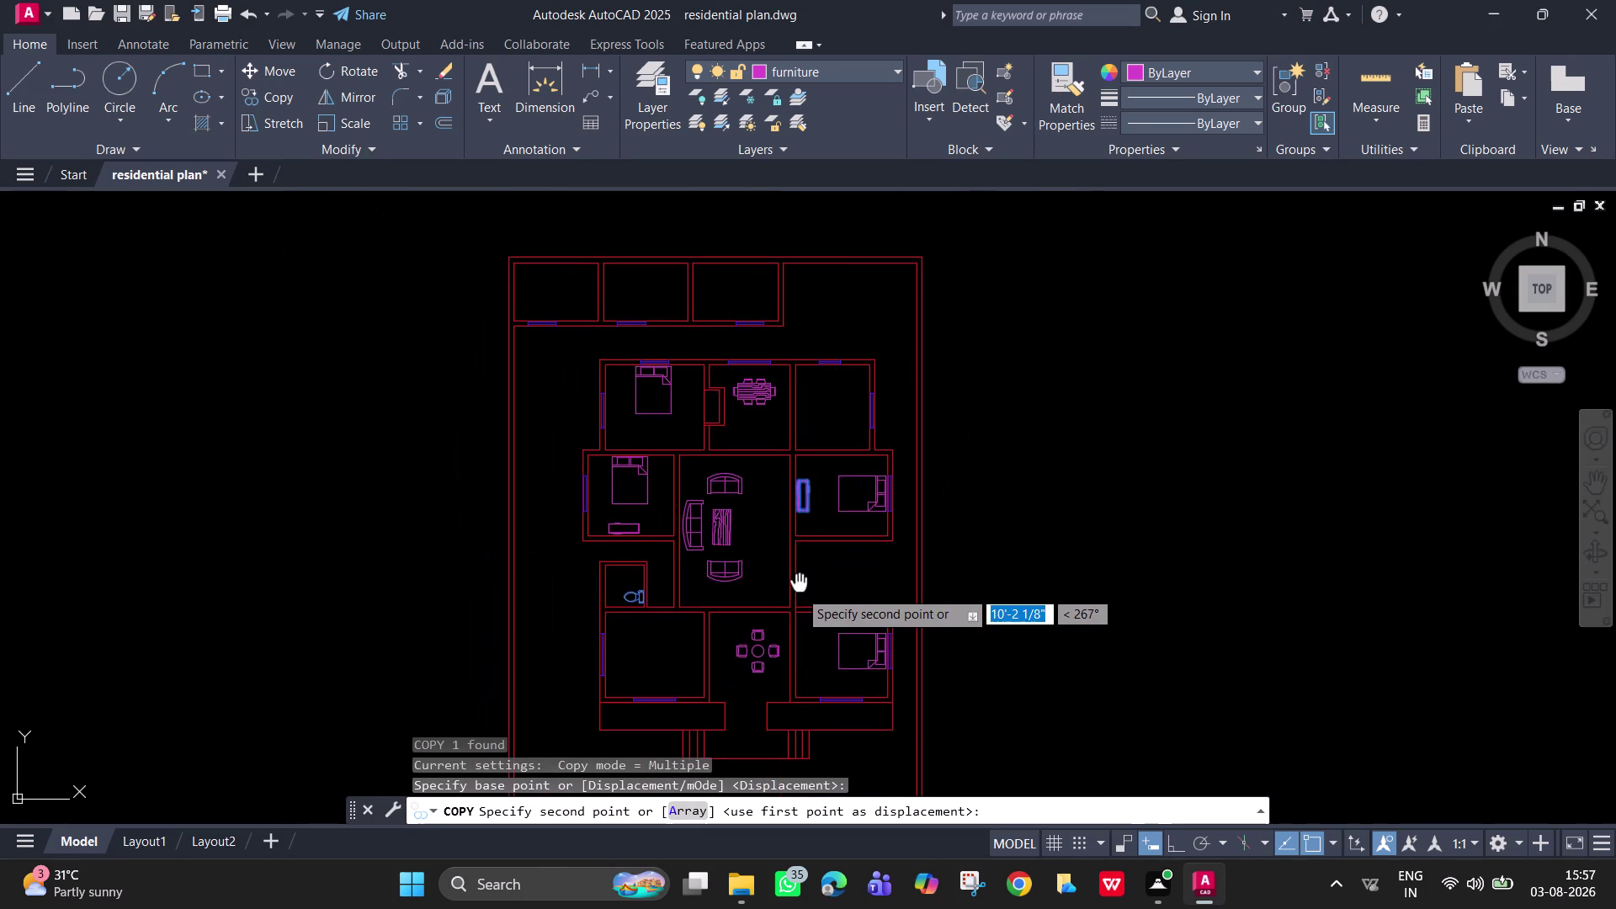
middle_drag(771, 431, 769, 417)
scroll(up, 3)
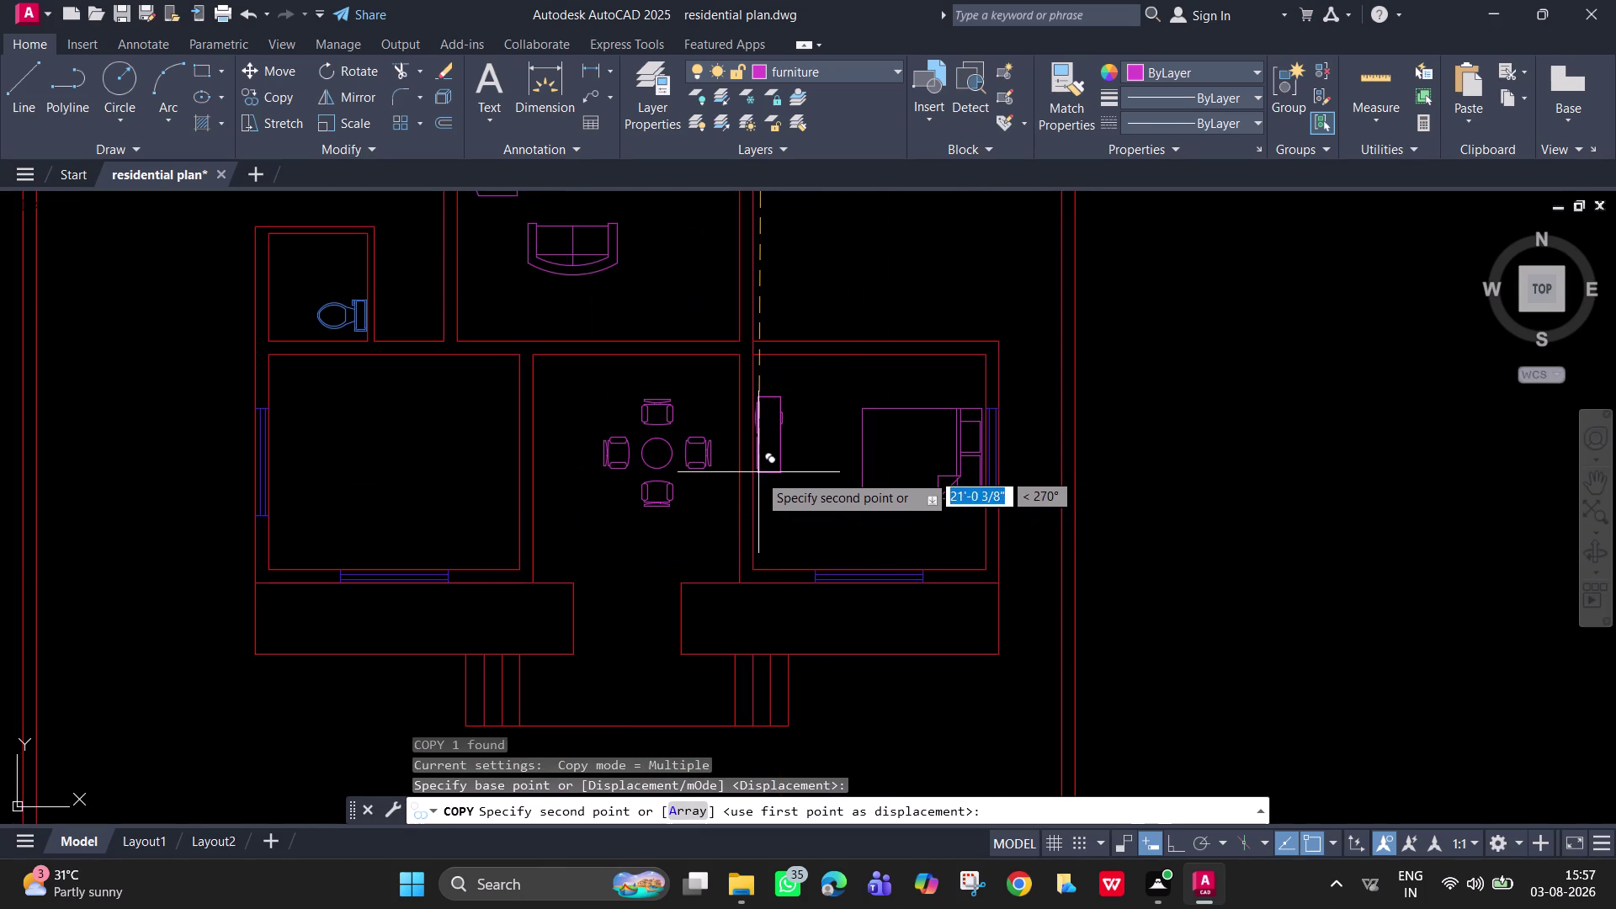
click(759, 491)
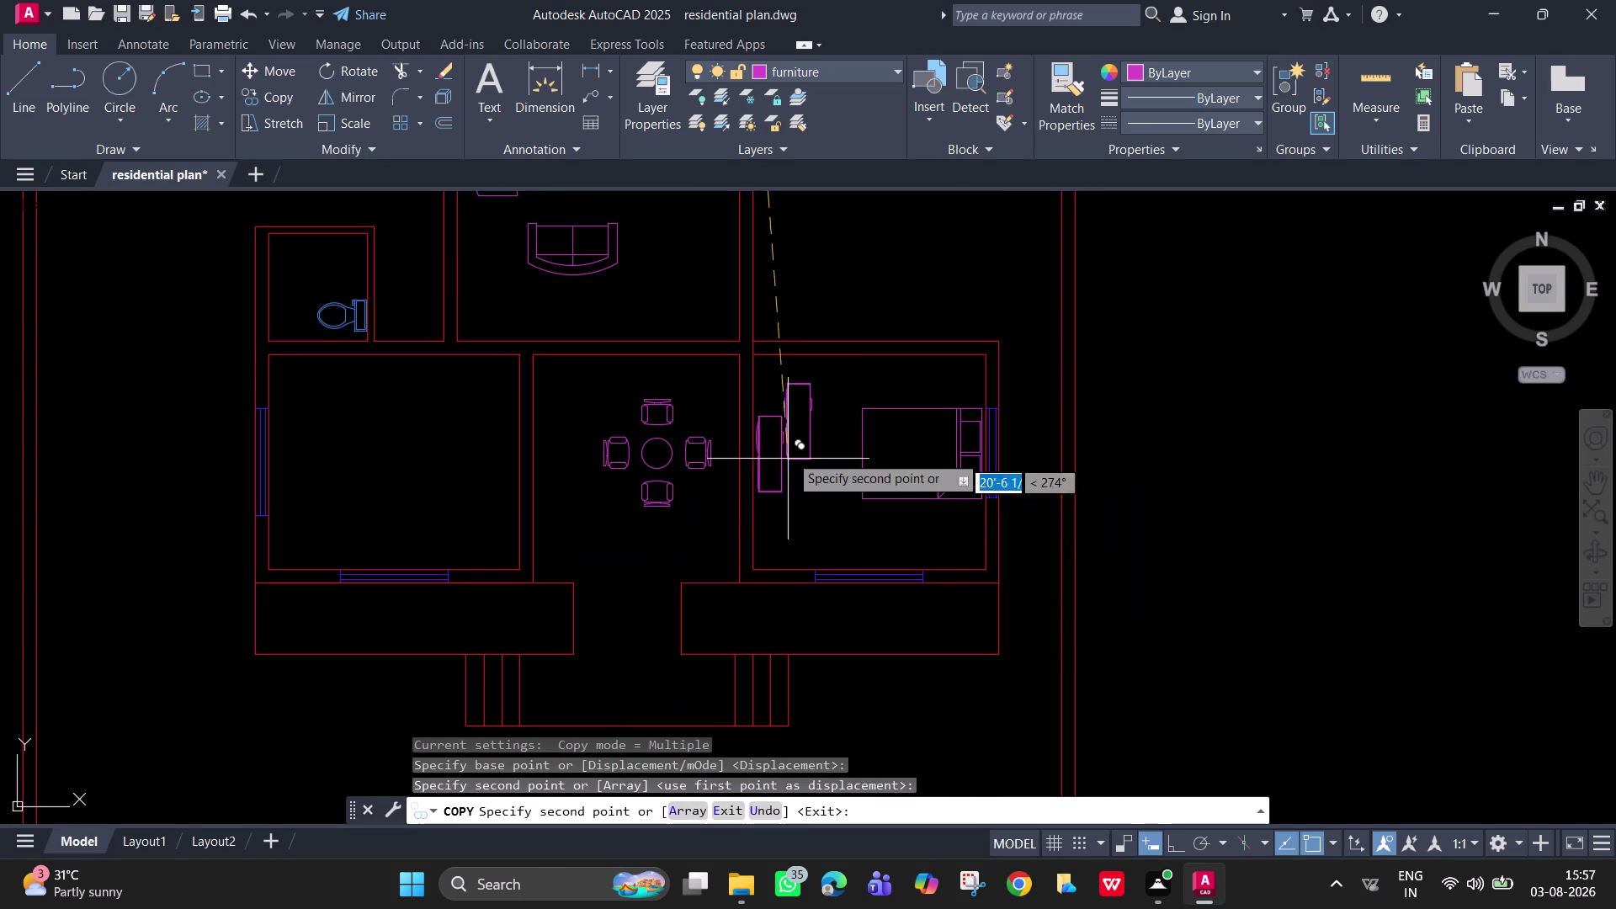
Place another copy beside the left middle bedroom's bed and end copying.
scroll(down, 3)
middle_drag(451, 383, 450, 385)
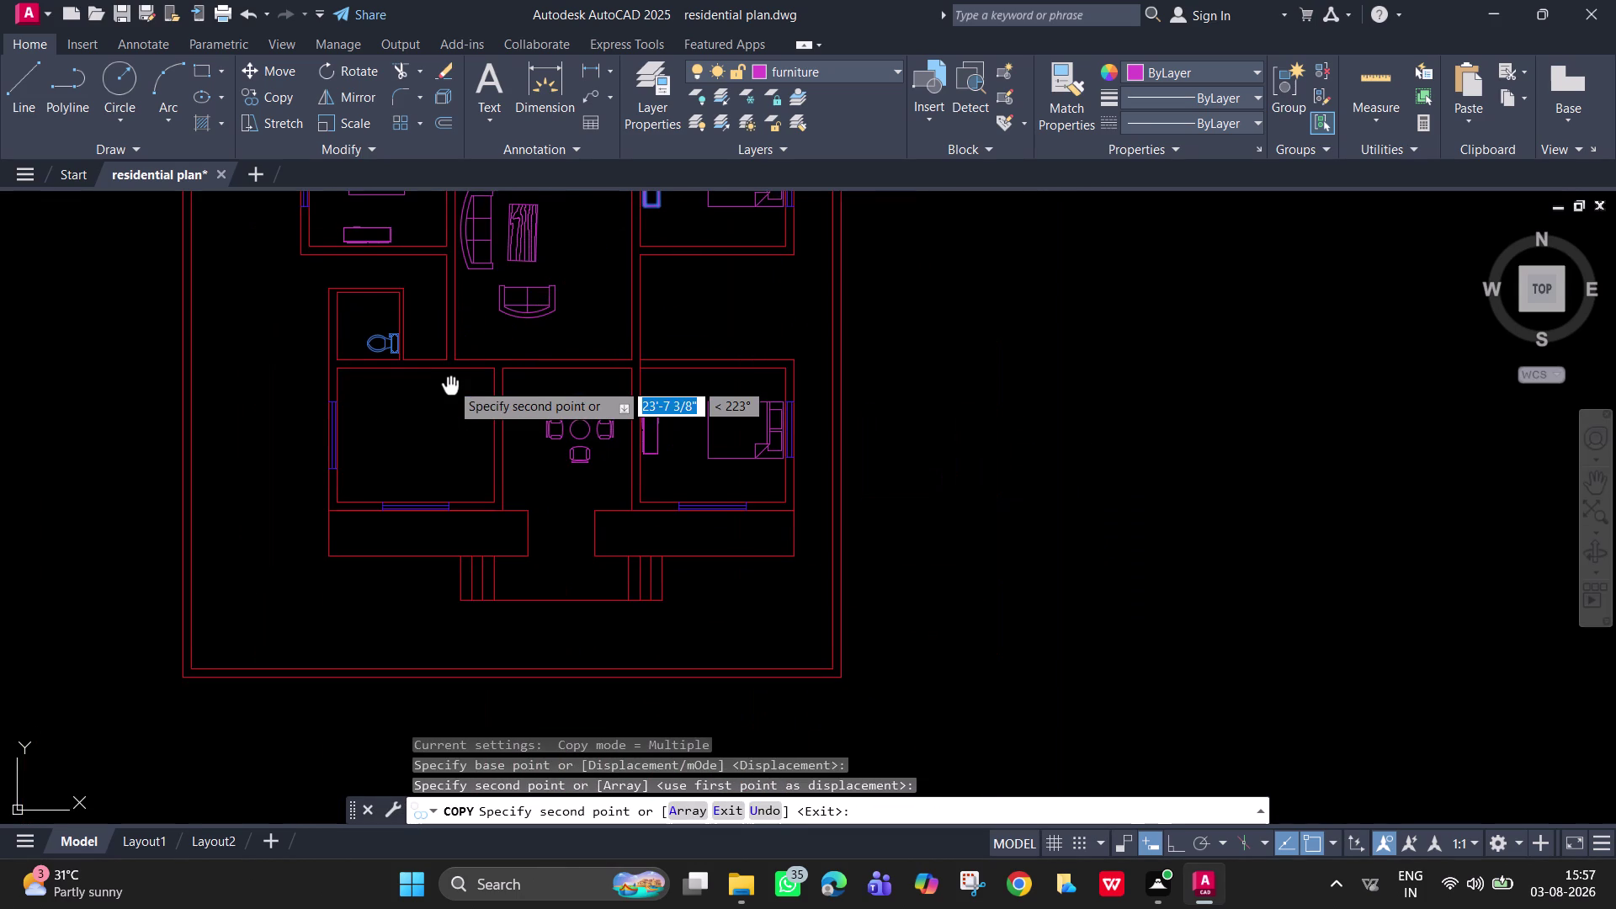
middle_drag(451, 386, 474, 626)
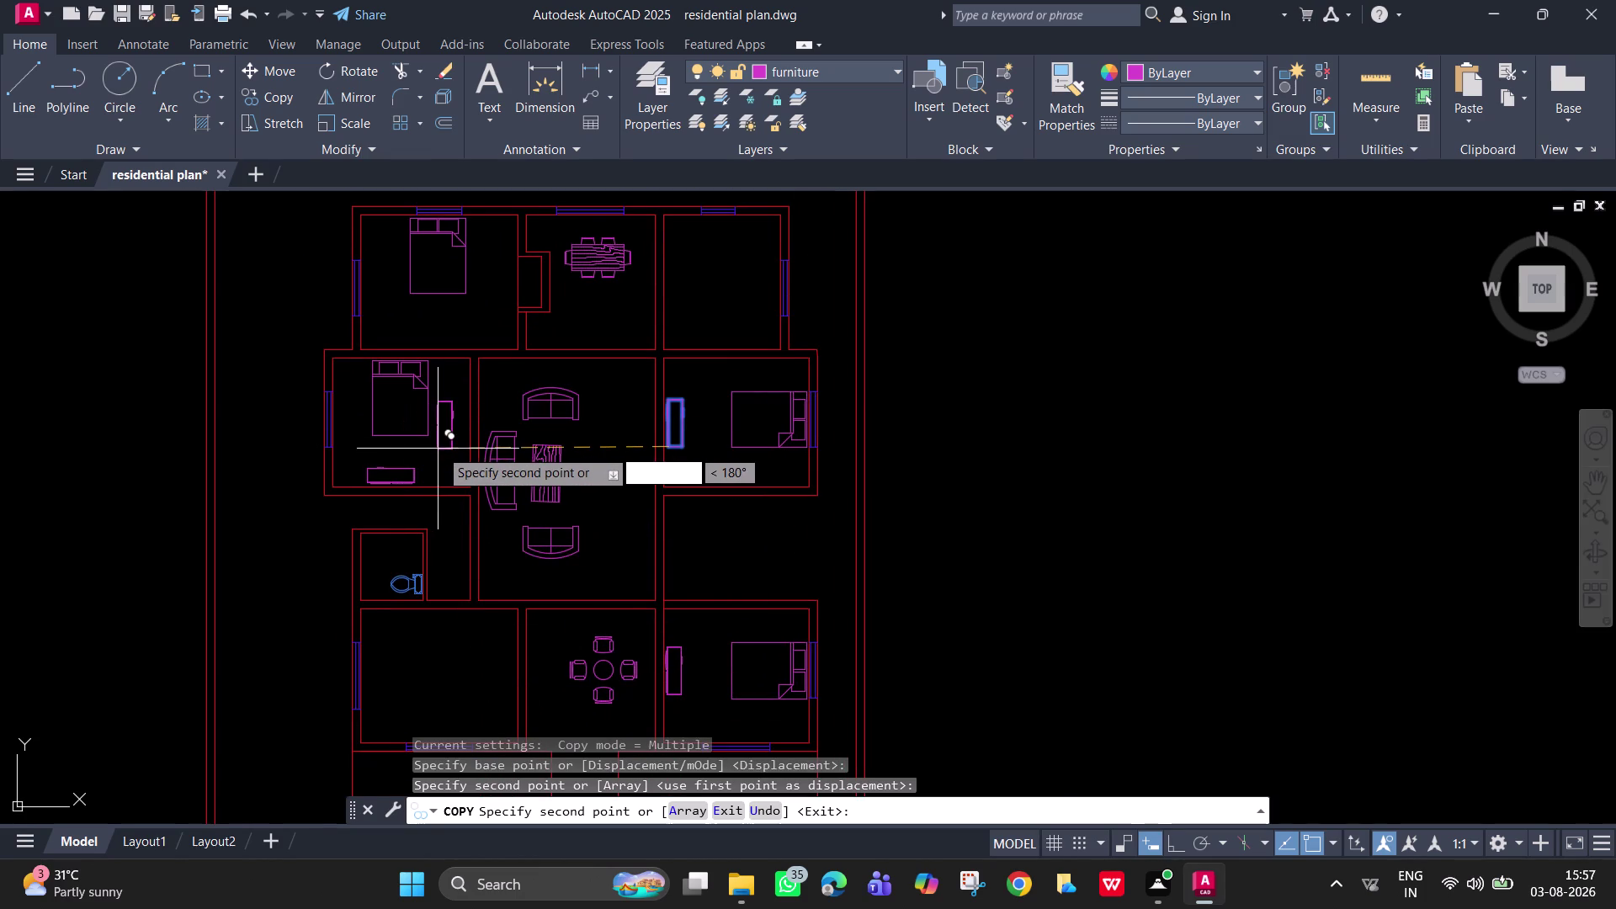
click(448, 449)
key(Escape)
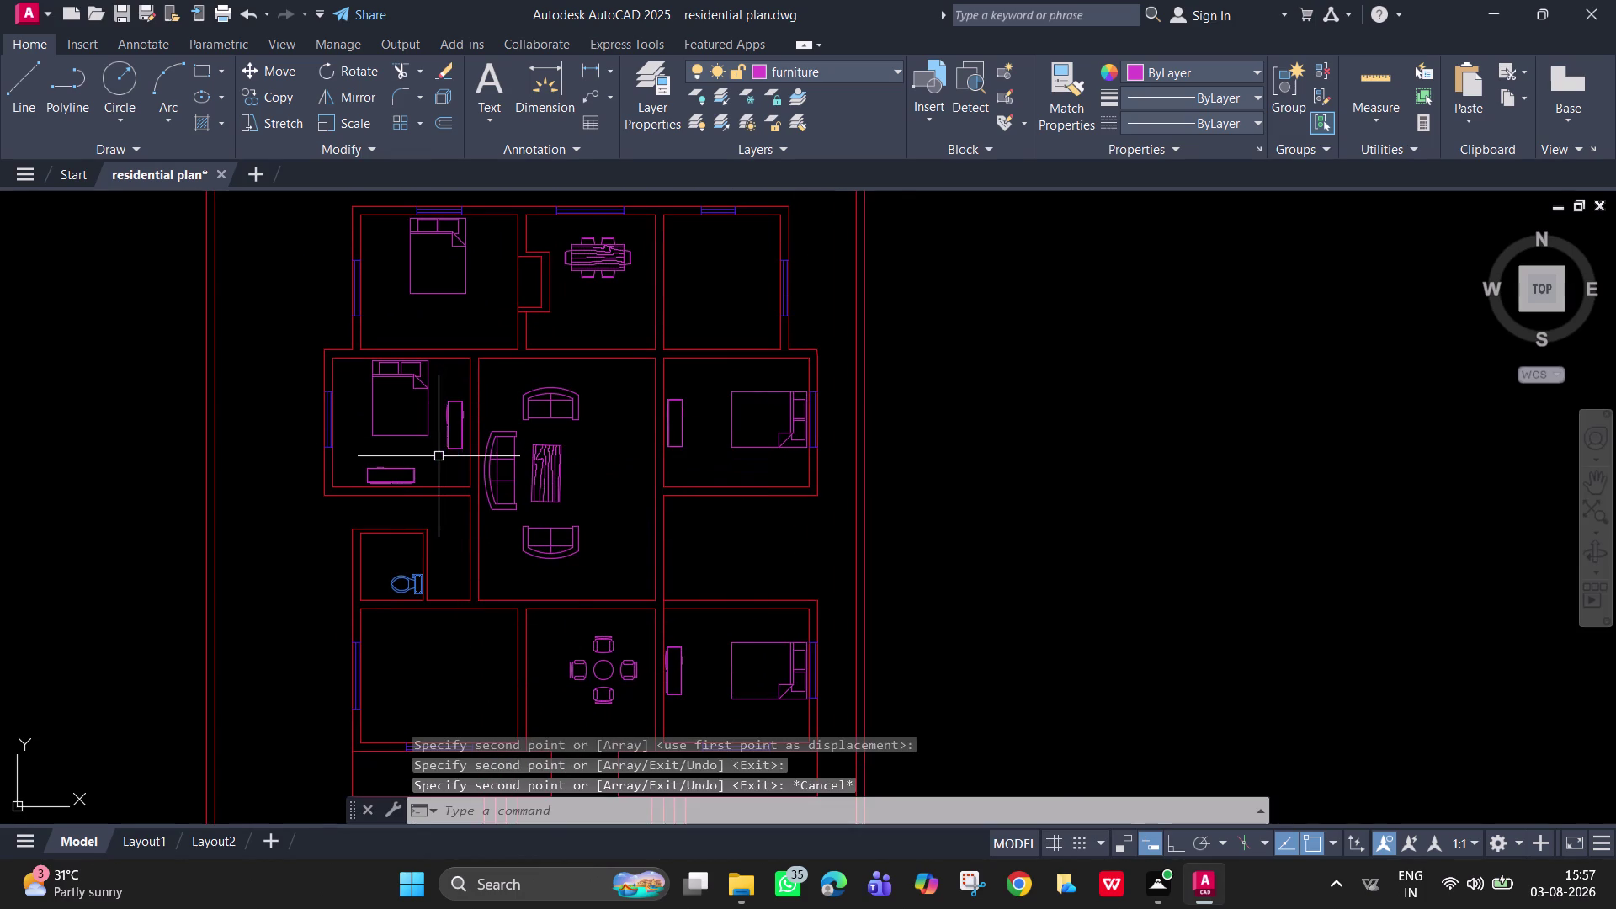
key(space)
scroll(up, 3)
middle_drag(438, 462, 439, 502)
key(Escape)
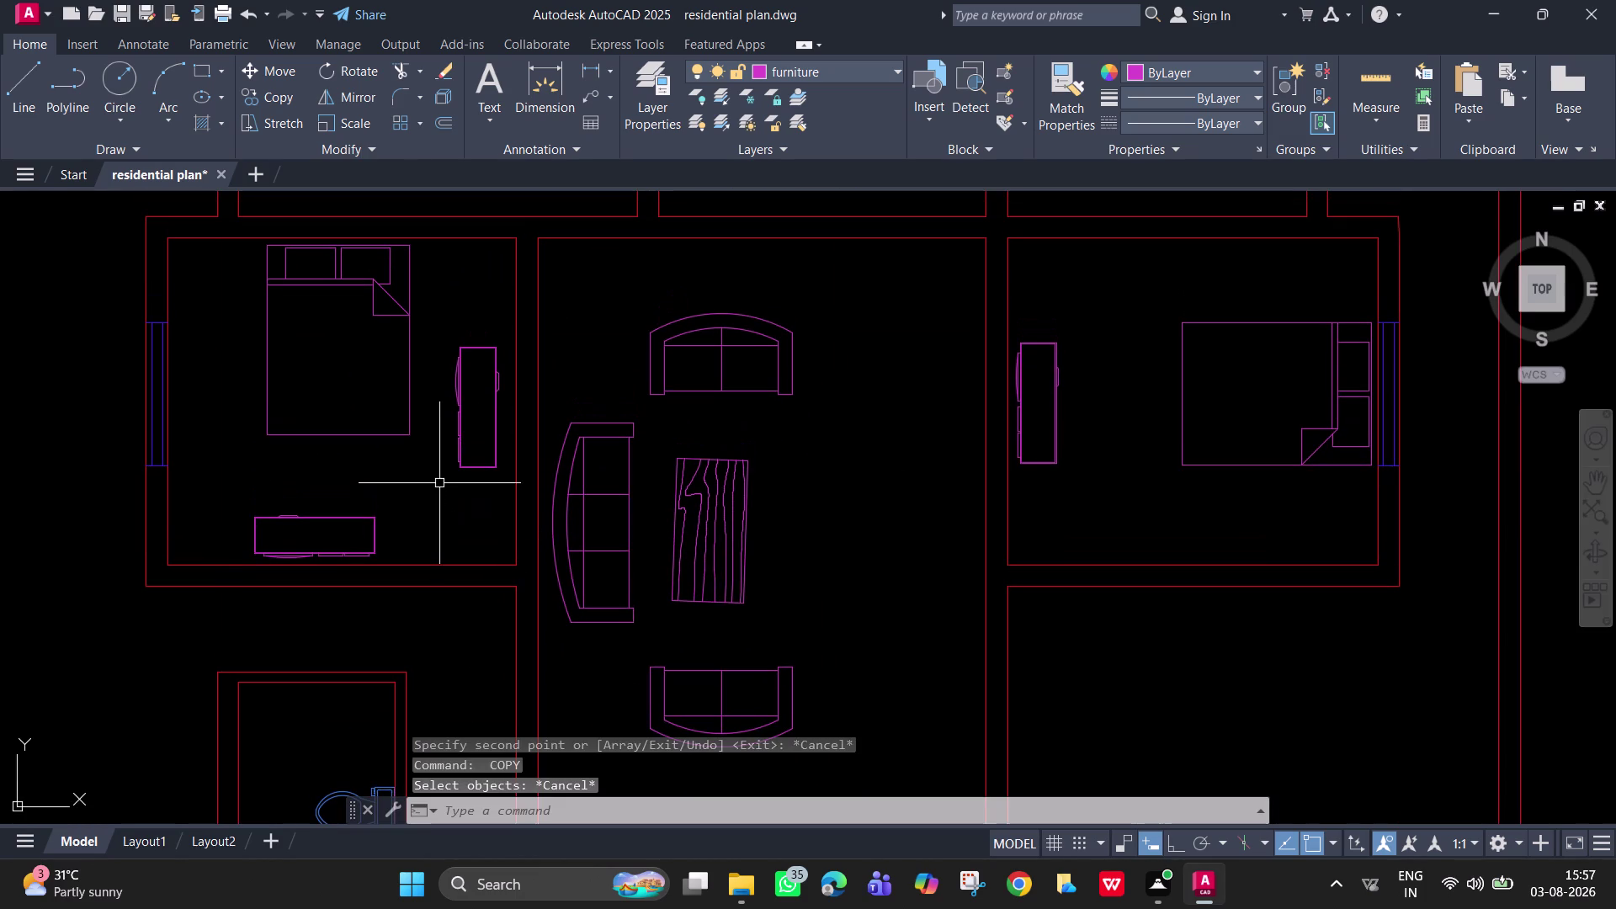
Mirror the wardrobe beside the bed across a vertical axis, erasing the source.
text(mi)
key(space)
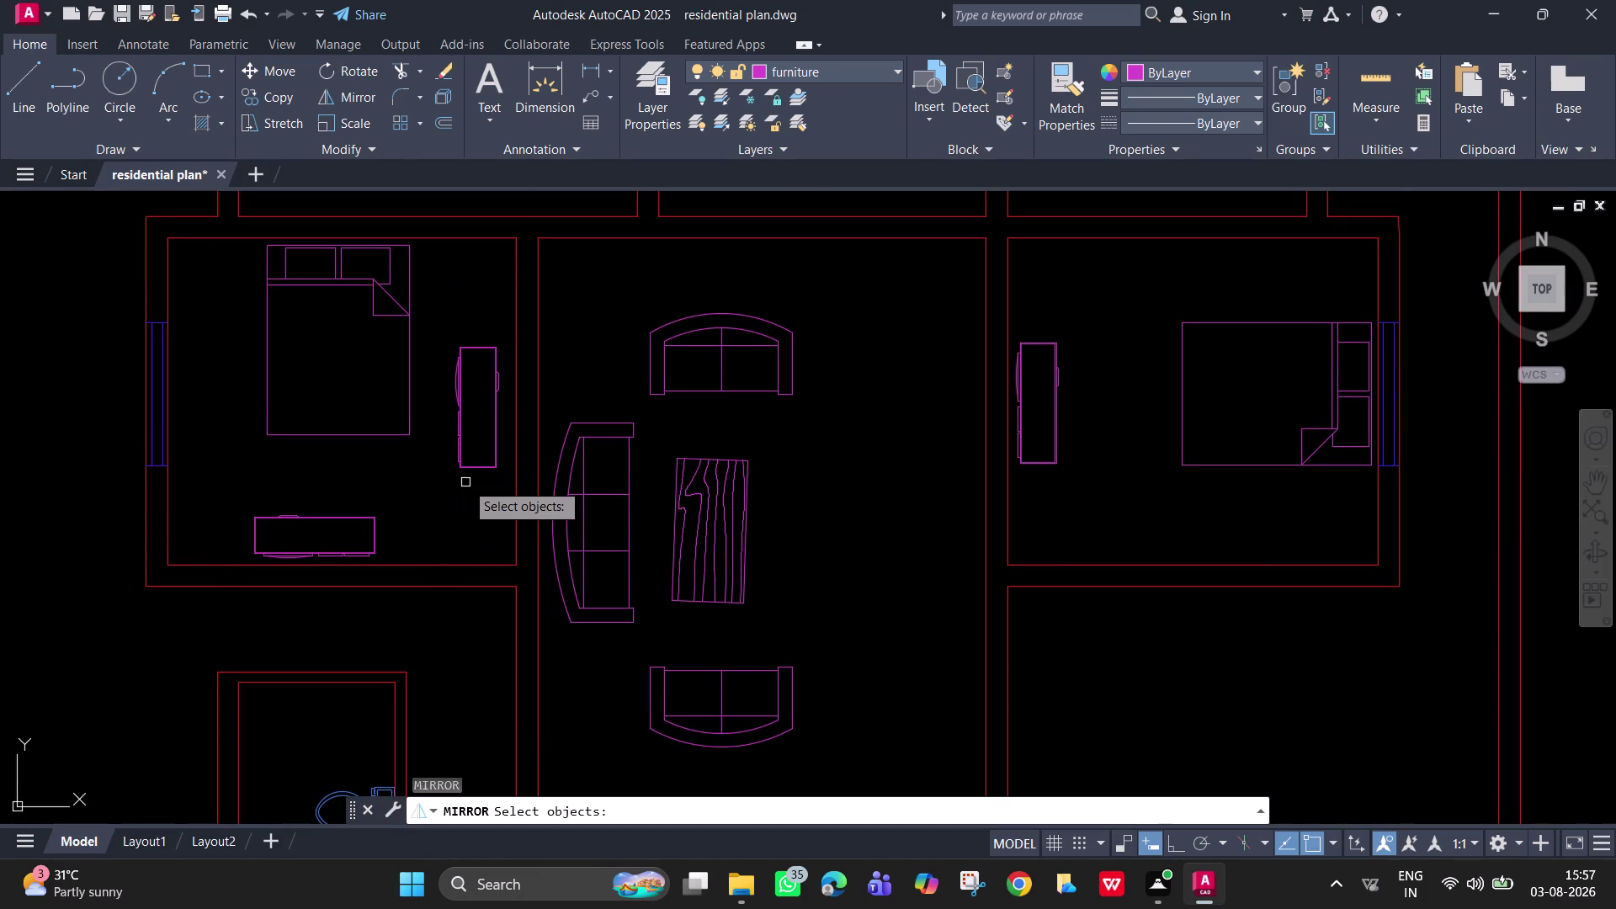
click(466, 466)
key(space)
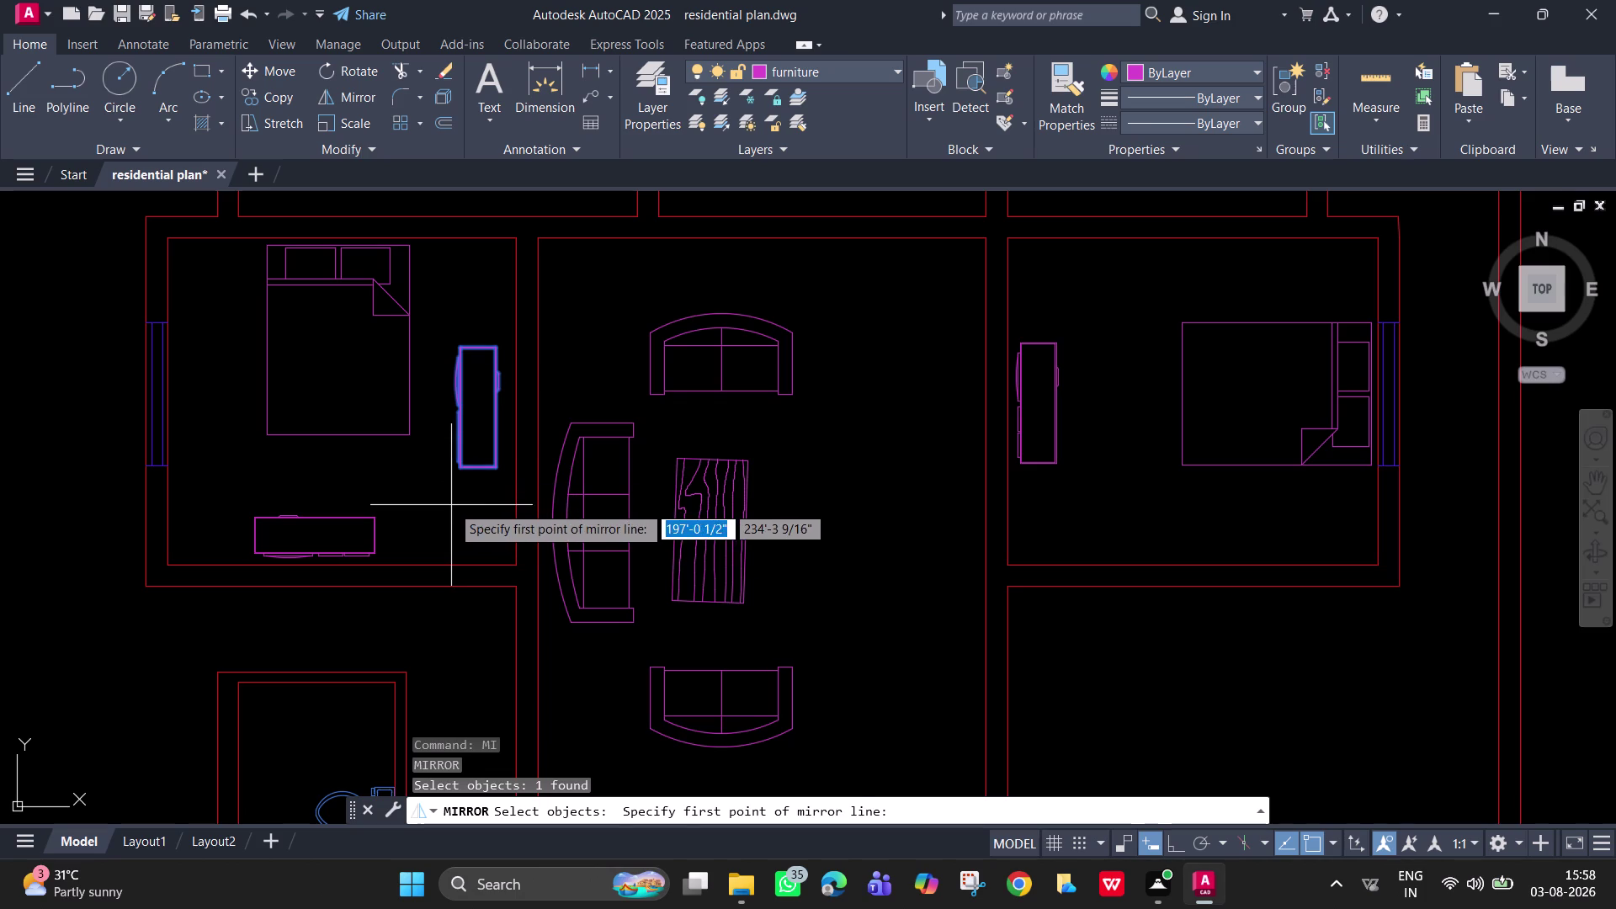
click(450, 502)
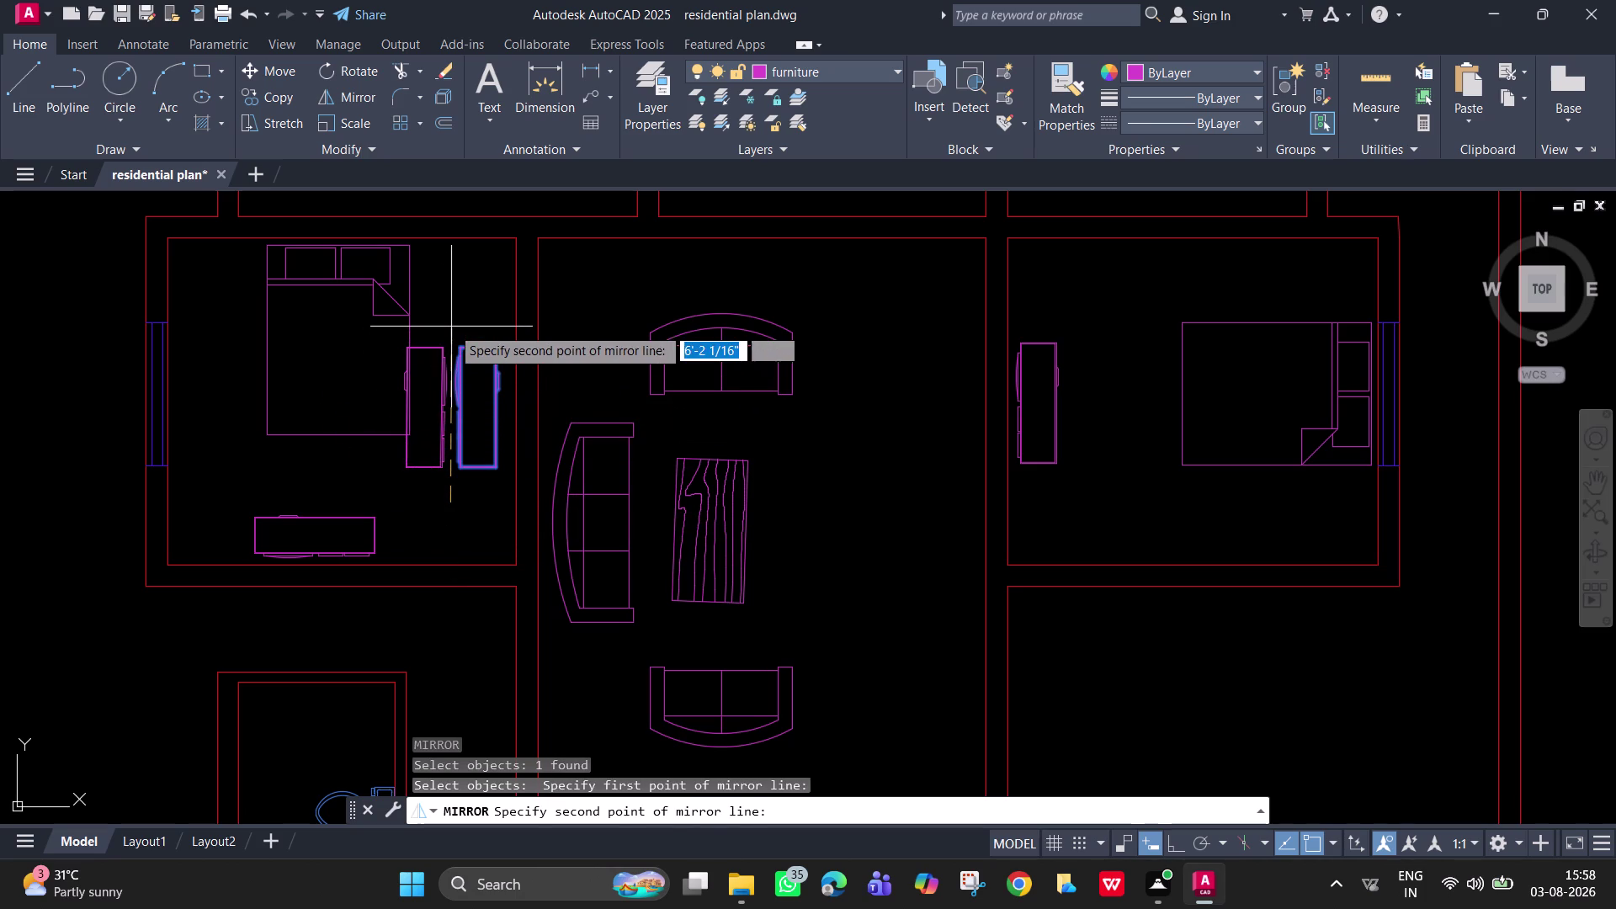
click(451, 326)
drag(473, 384, 451, 326)
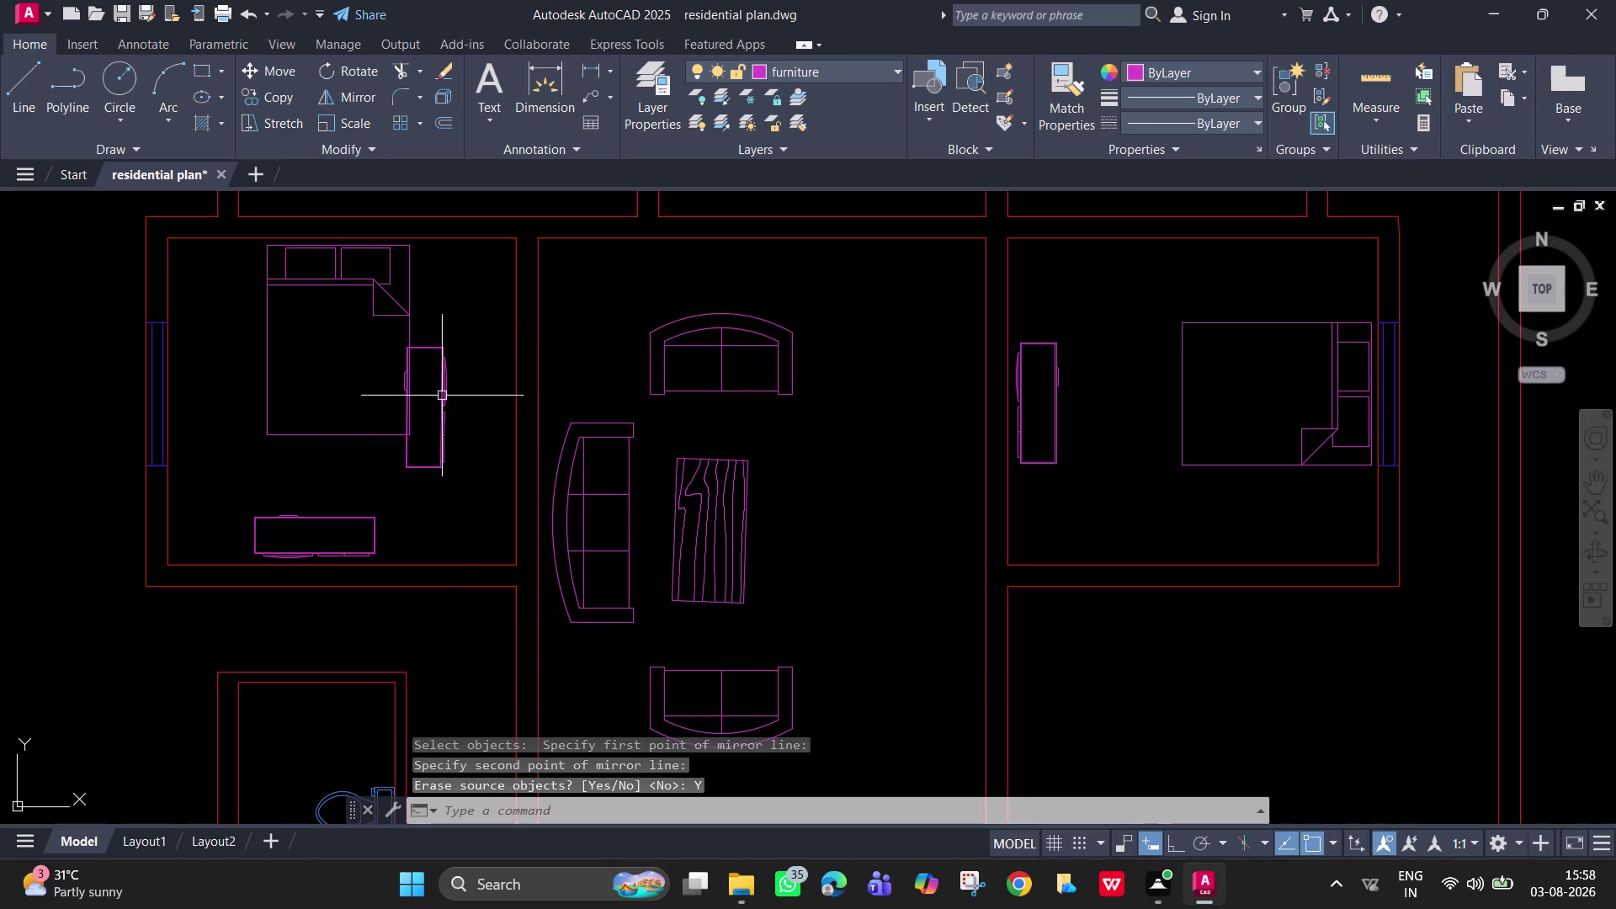
Move the flipped wardrobe down against the lower left bedroom's right wall.
click(441, 460)
key(m)
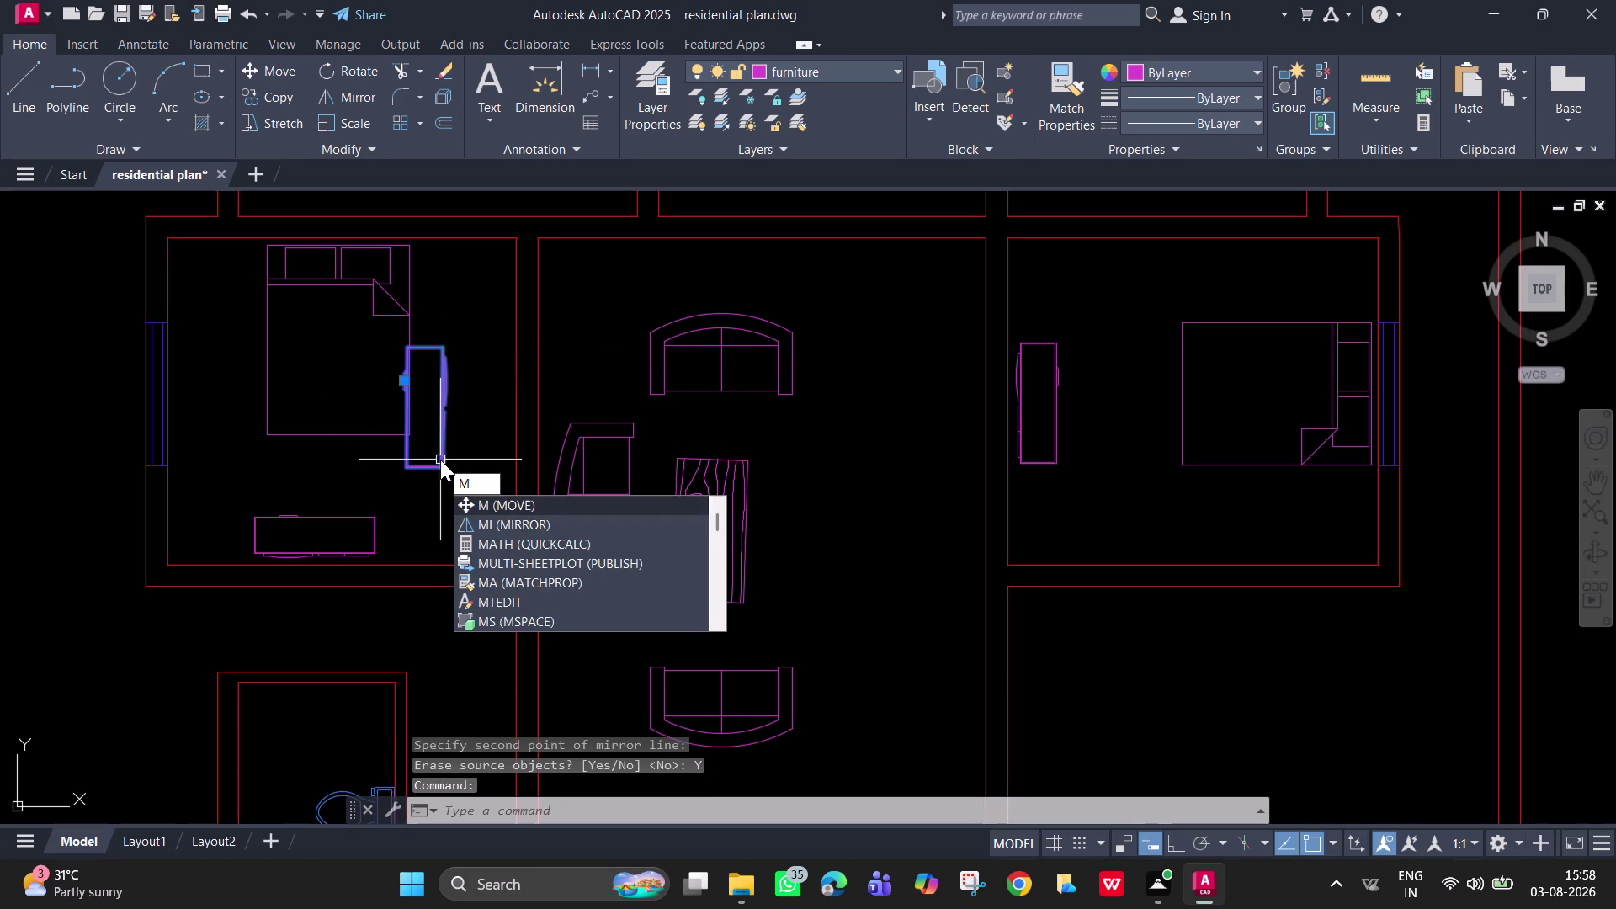
key(space)
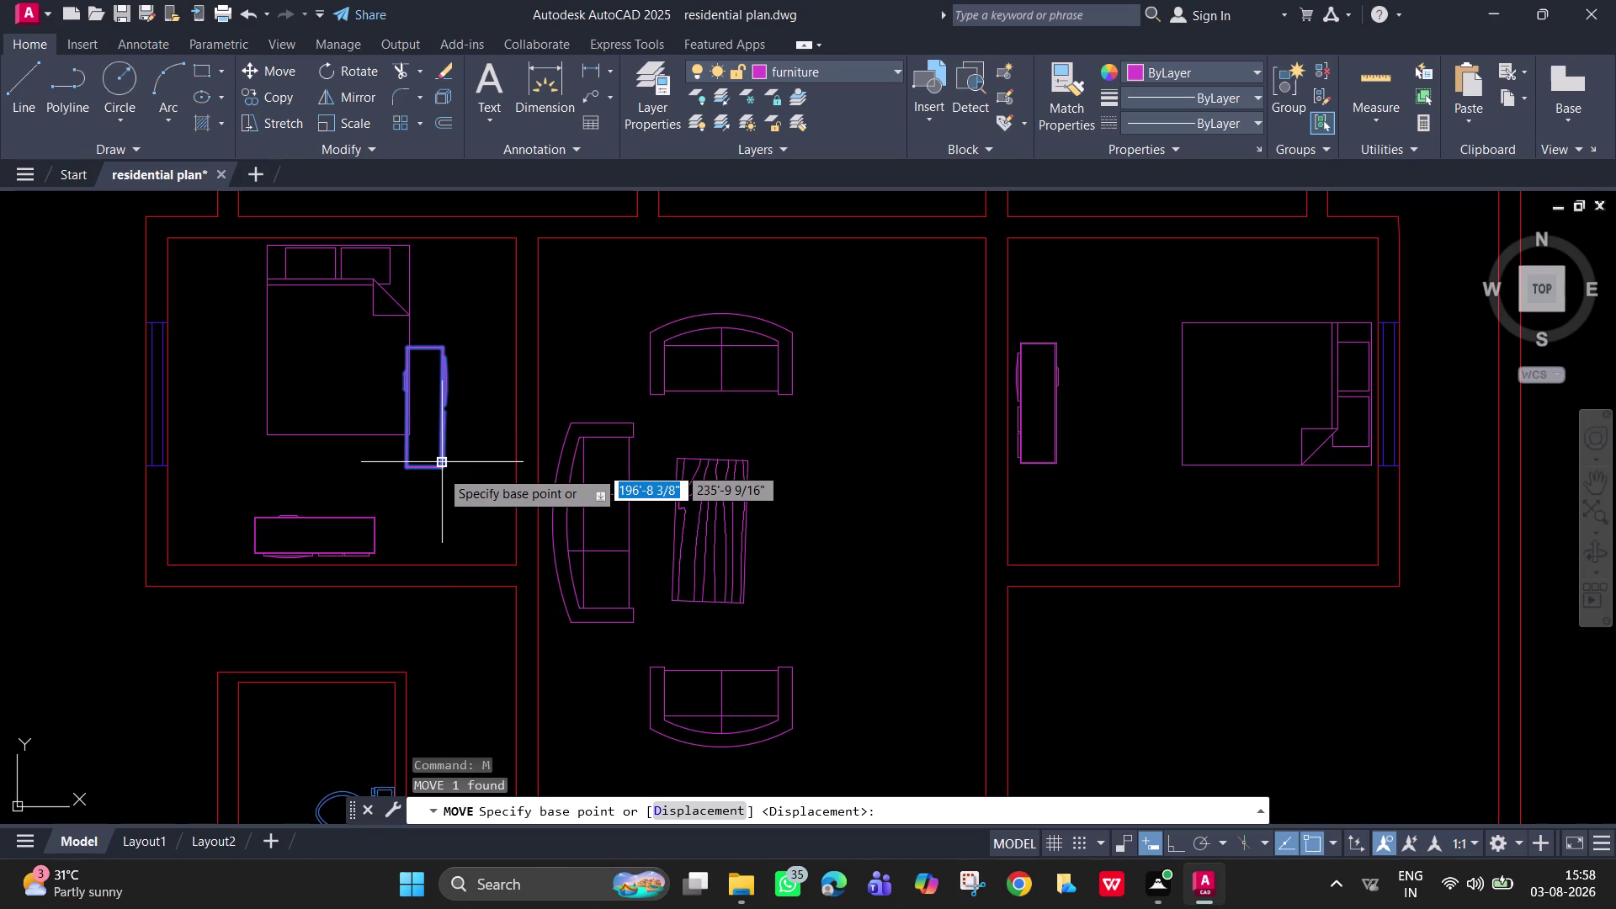
click(440, 473)
scroll(down, 3)
middle_drag(449, 525, 450, 312)
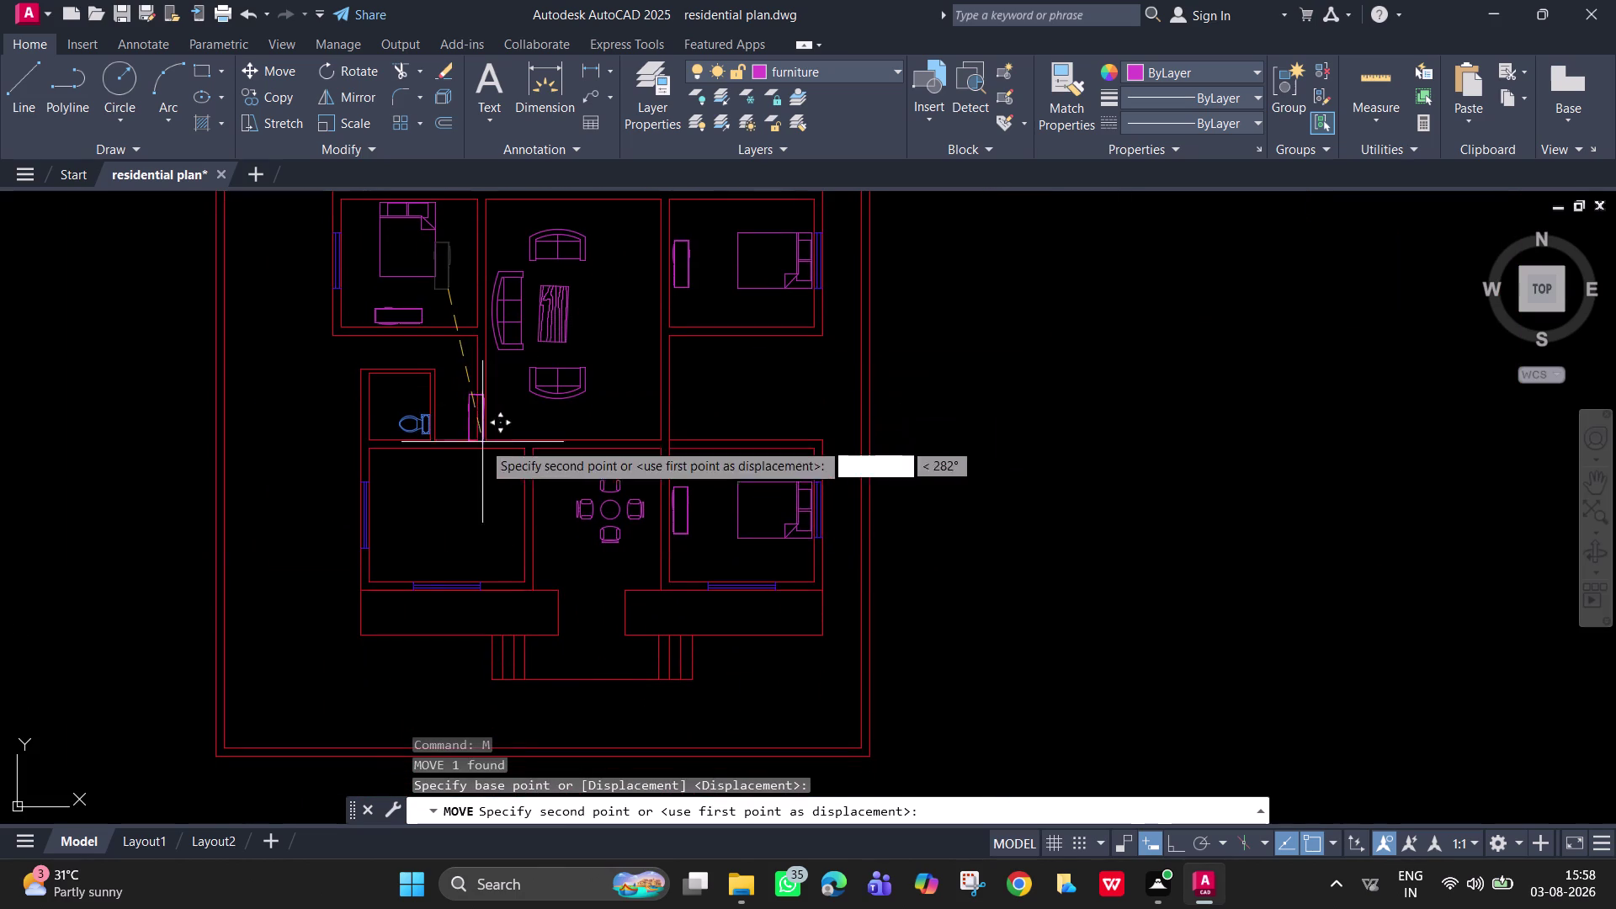
scroll(up, 3)
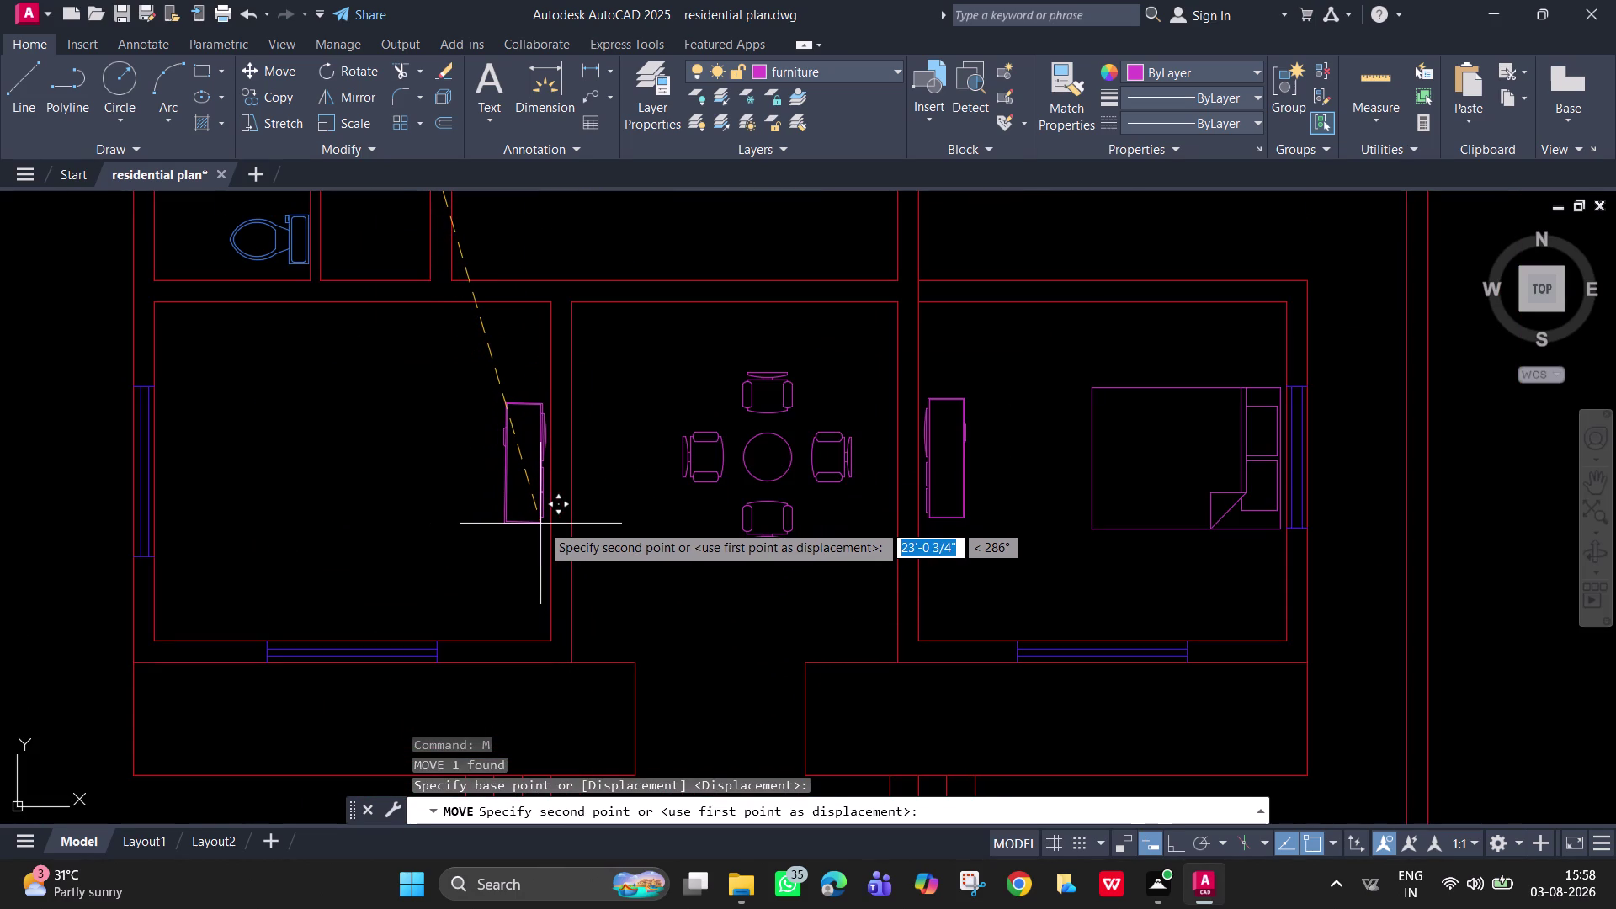
click(540, 524)
Check the relocated wardrobe in the full plan, then select the upper right bedroom's wardrobe.
scroll(down, 3)
middle_drag(514, 424, 517, 620)
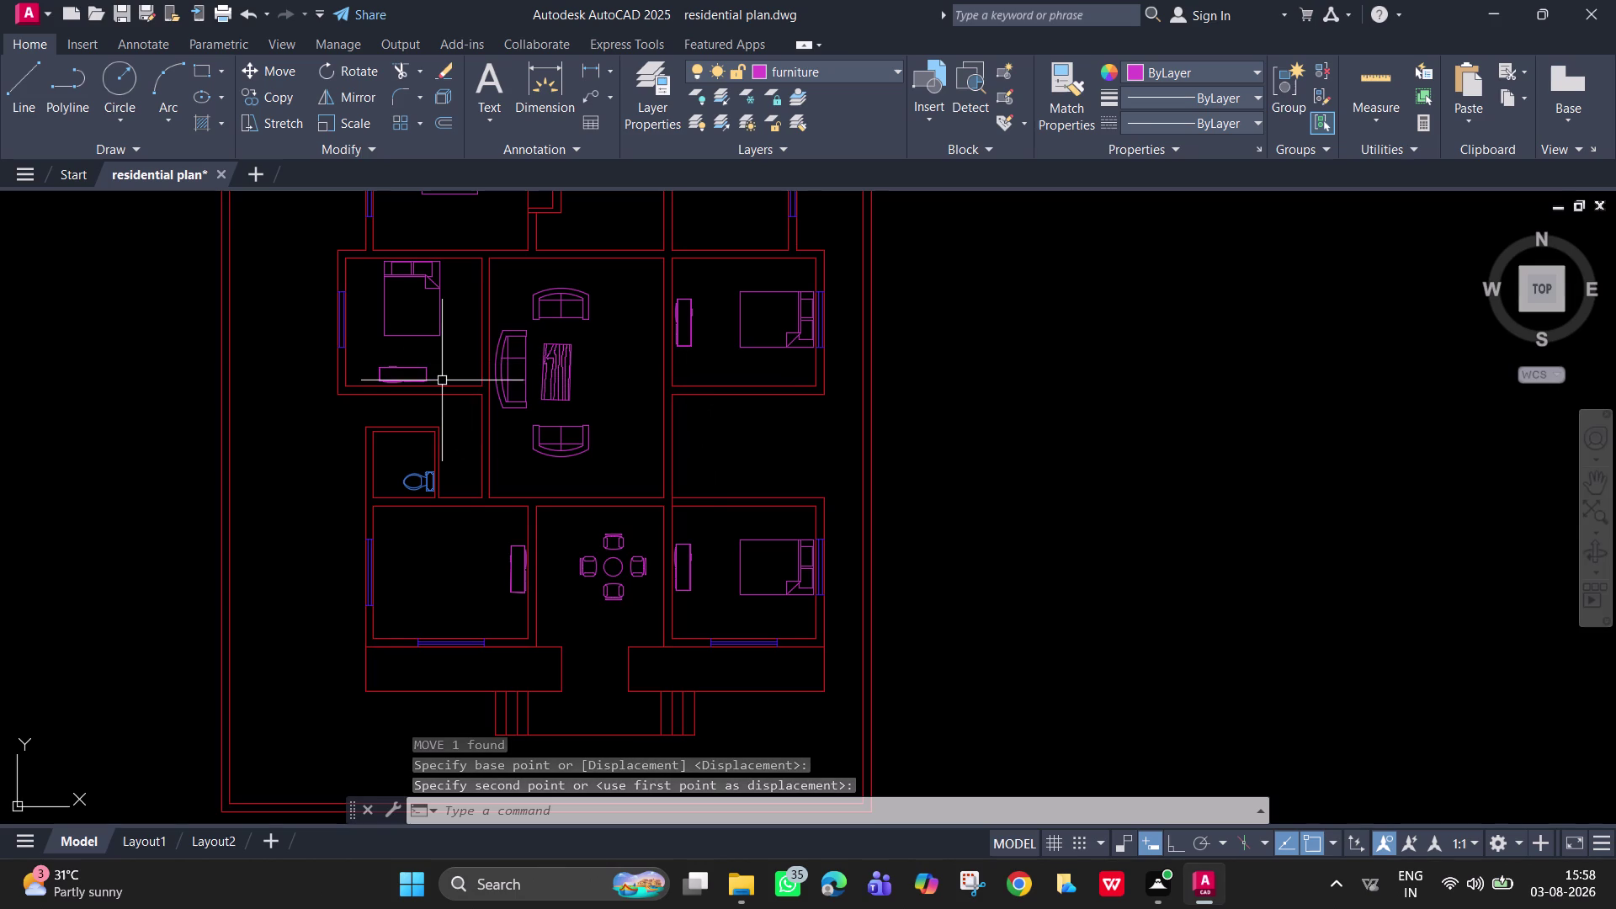
click(509, 578)
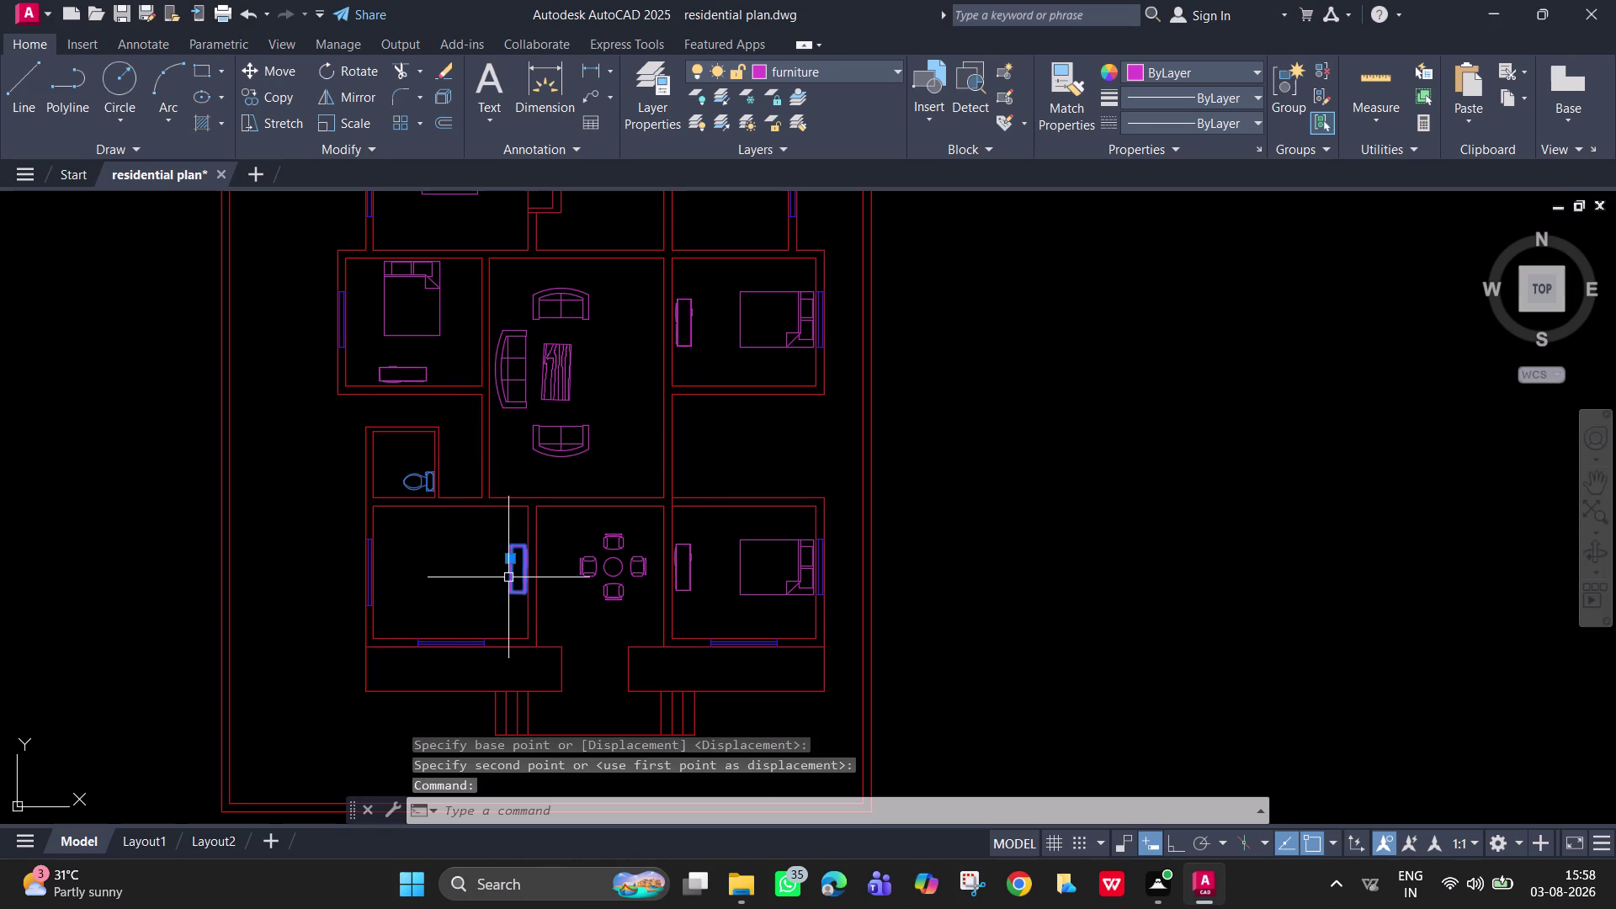
key(Escape)
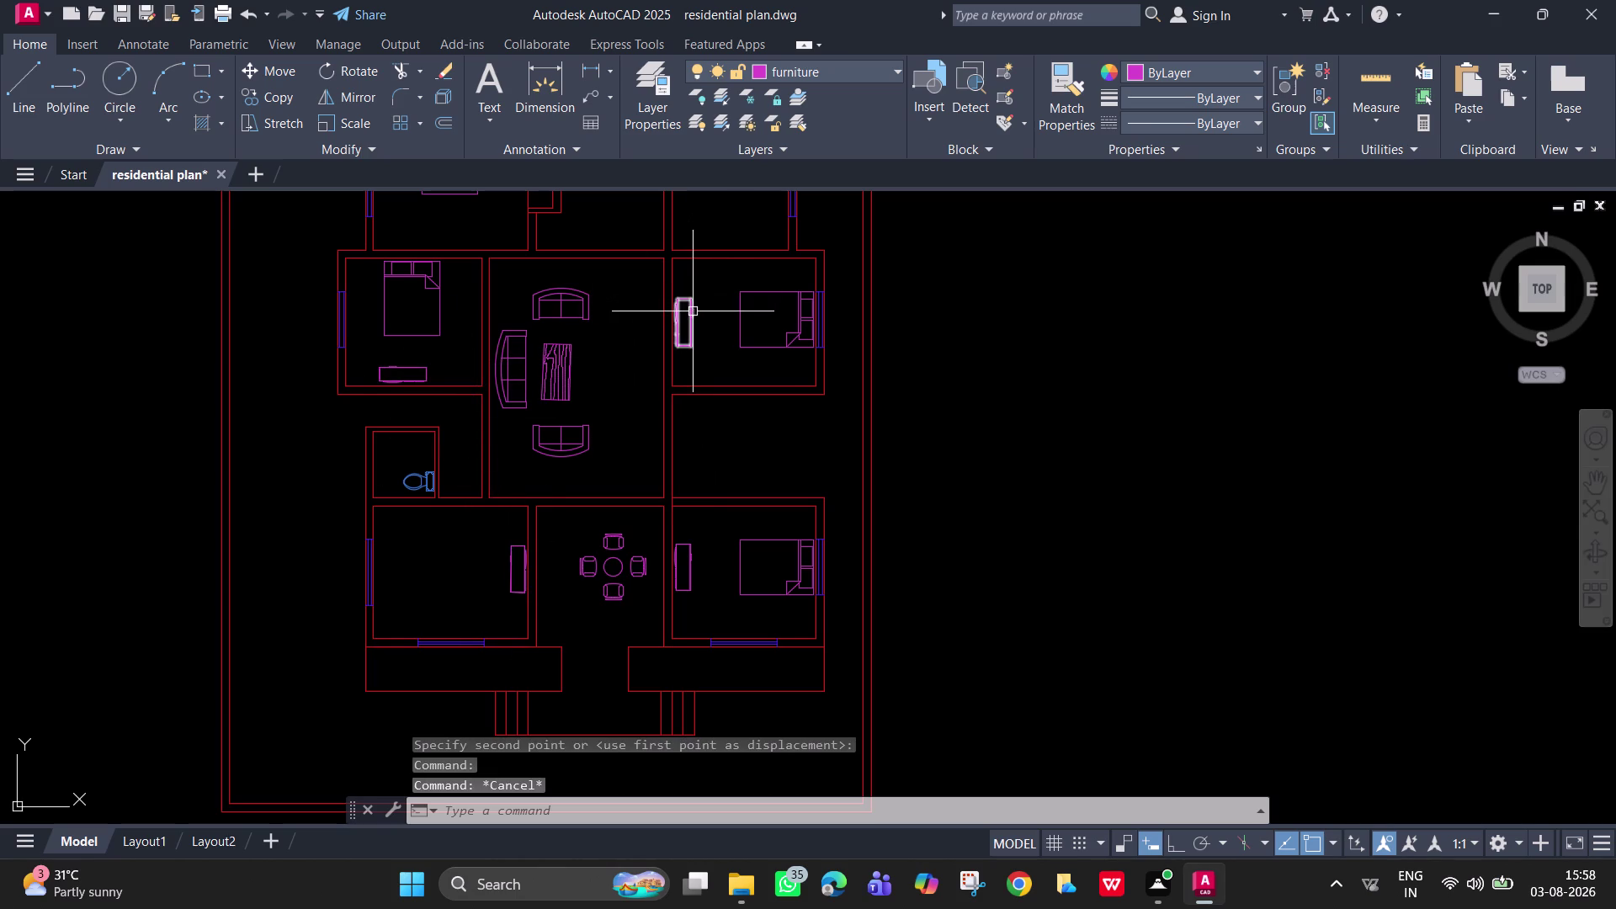
click(691, 314)
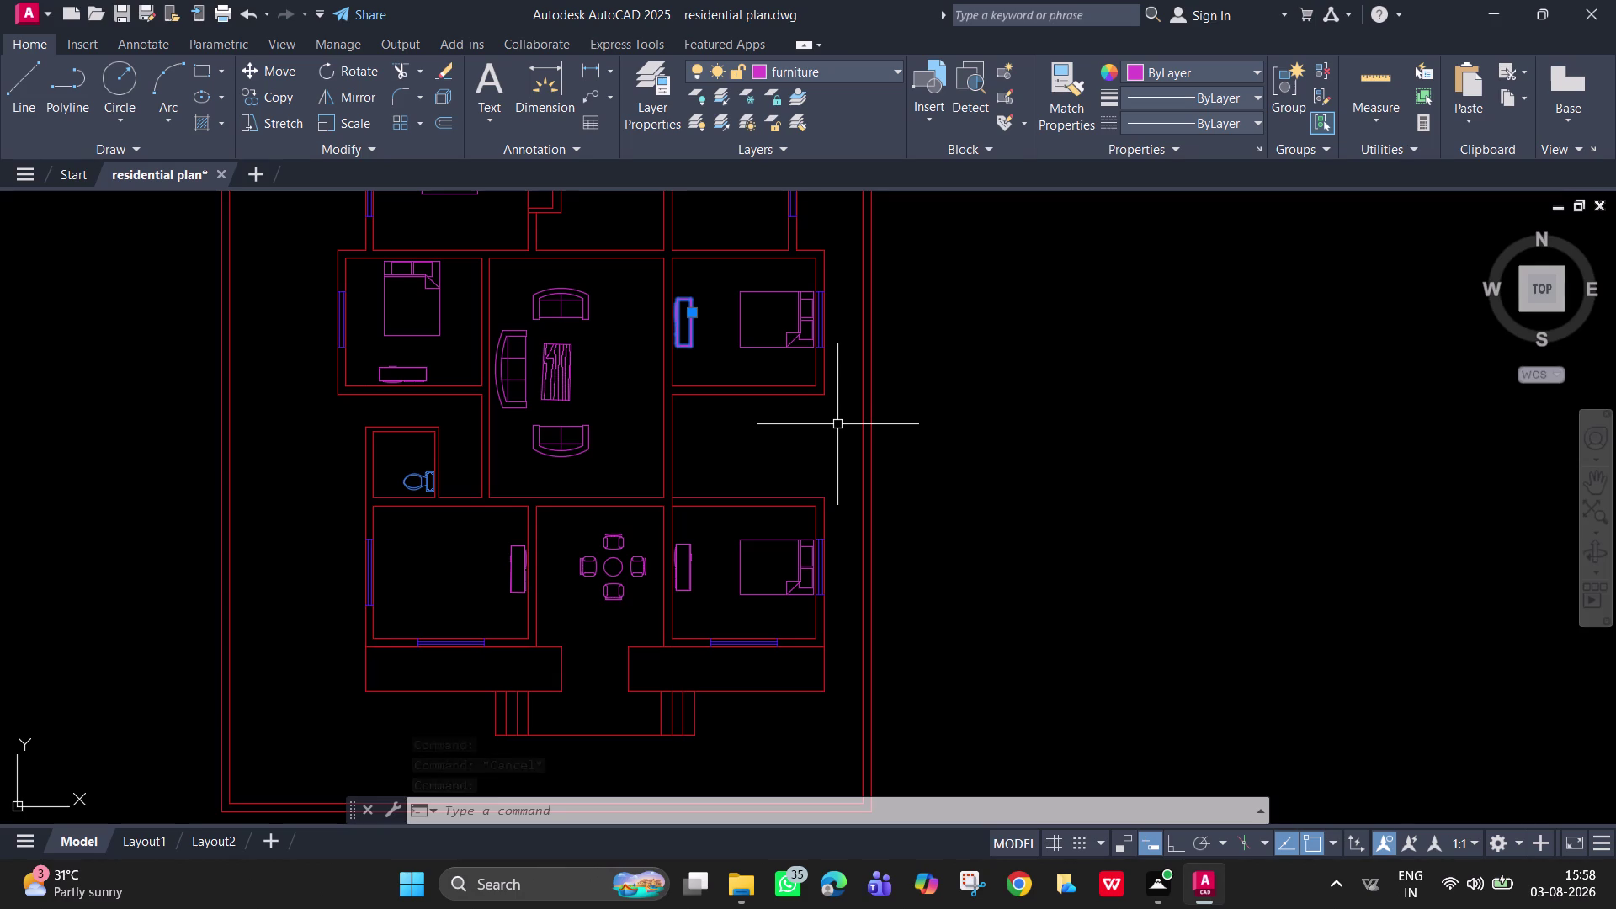
Mirror the right bedroom wardrobe across the shared wall, keeping the original.
text(mi)
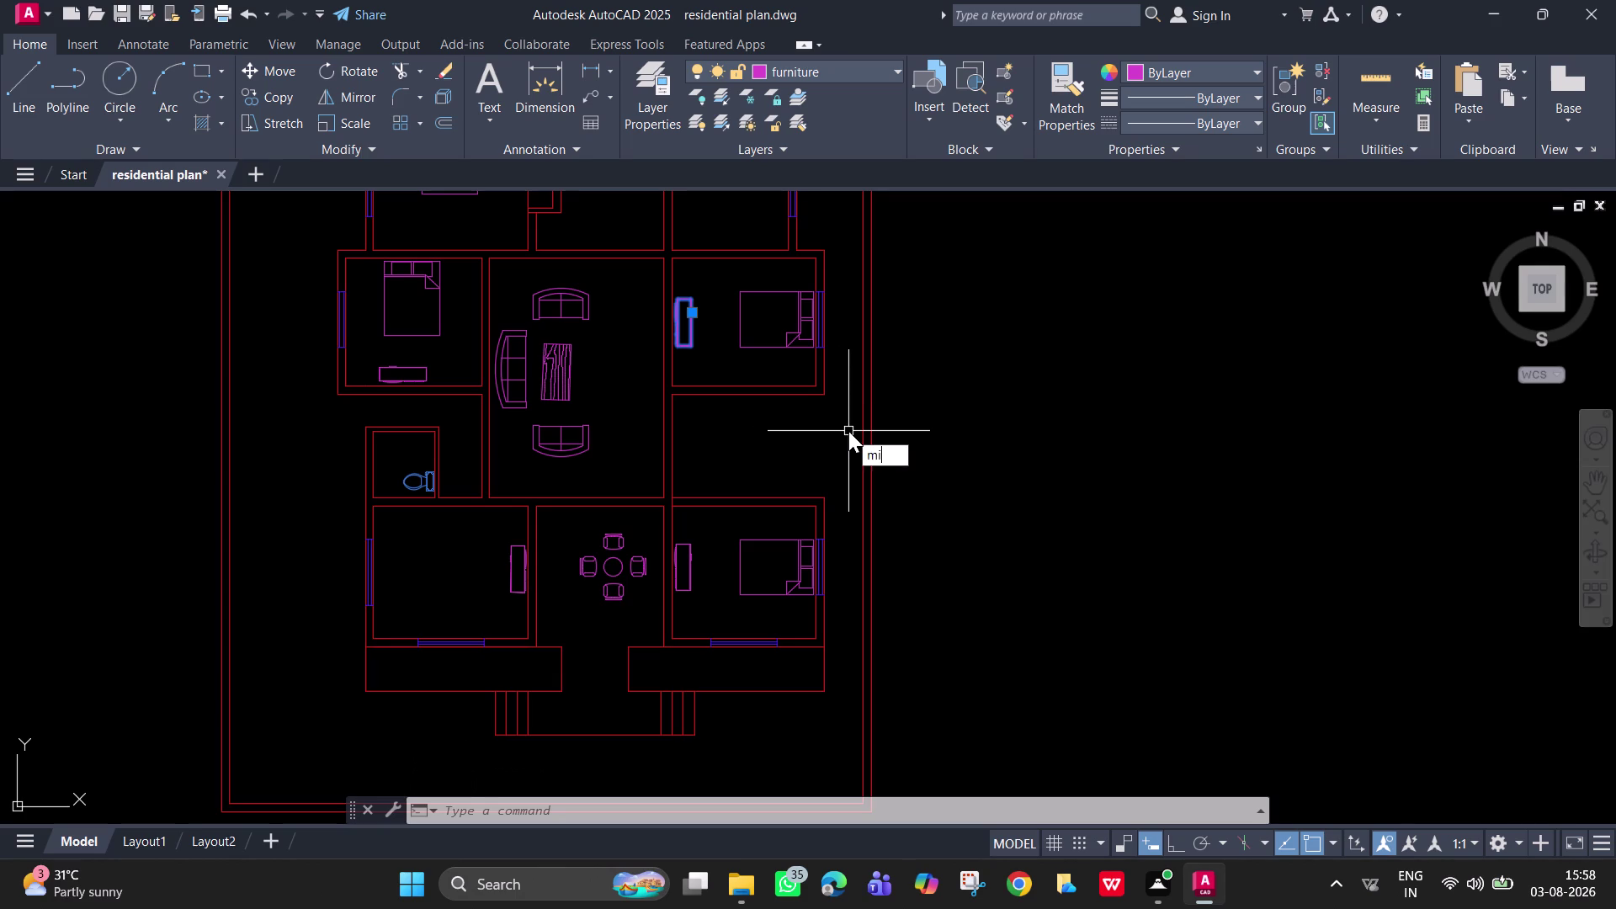
key(space)
scroll(up, 3)
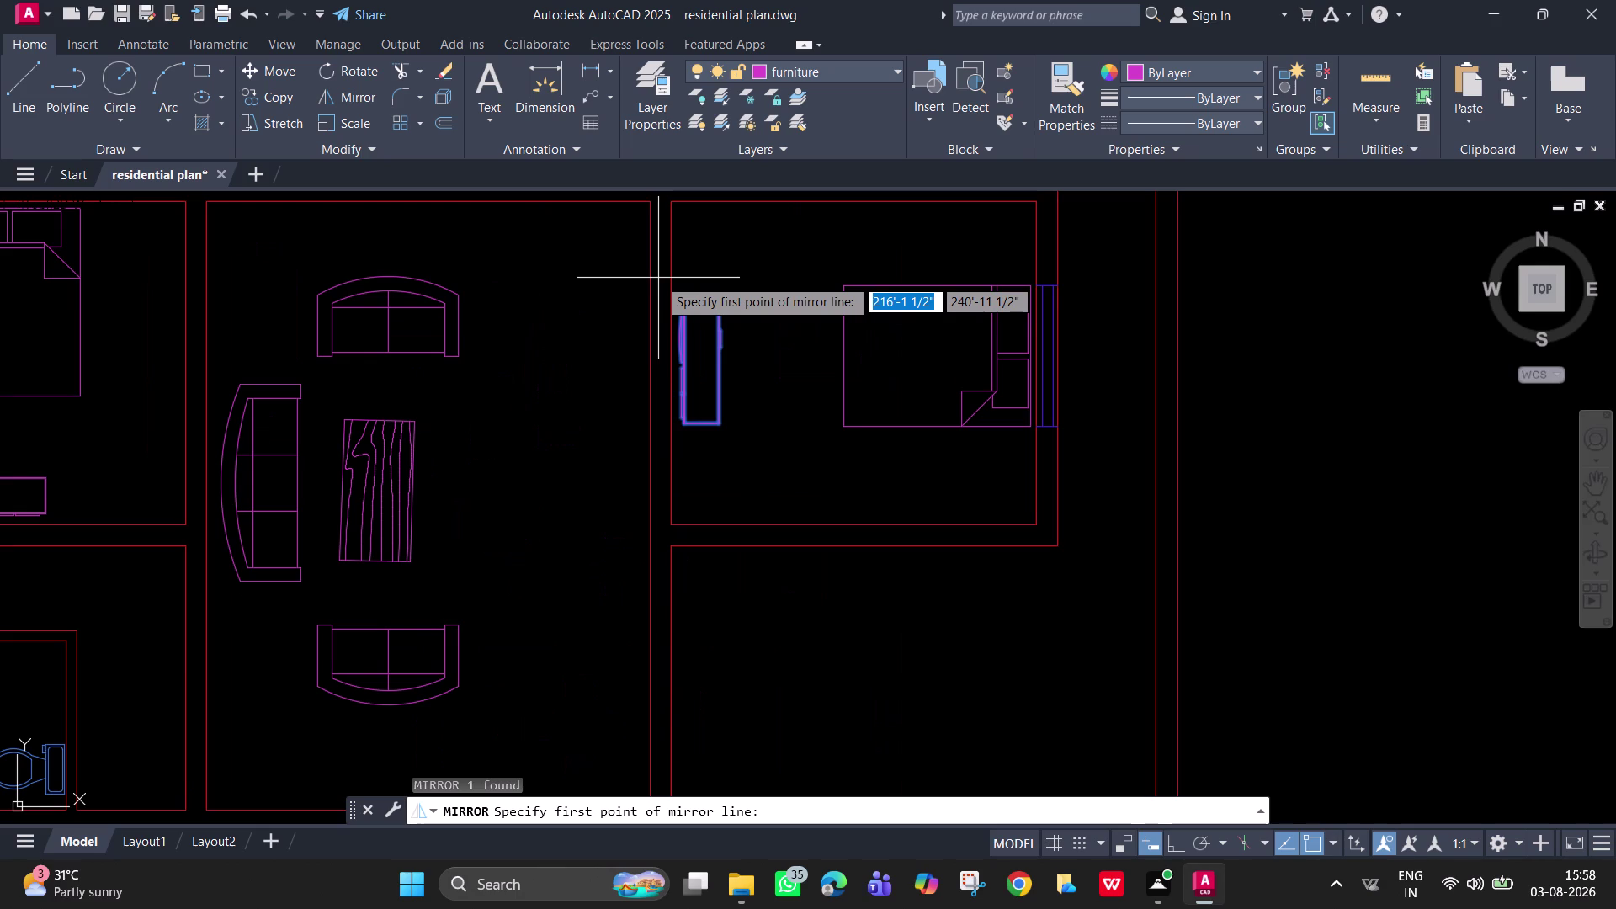
click(662, 276)
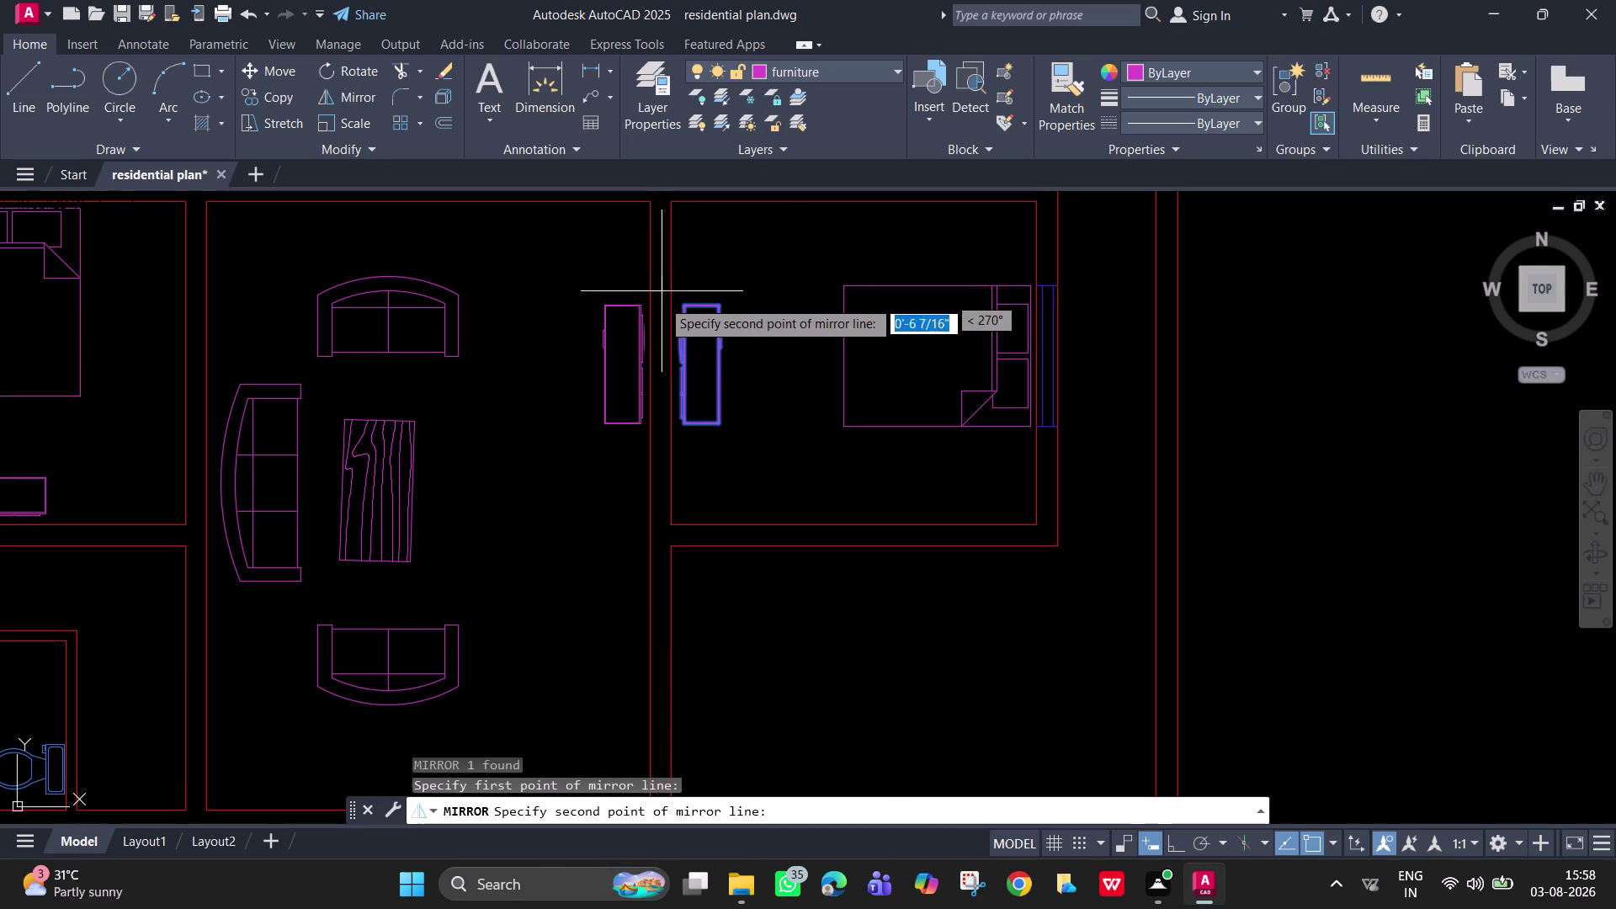
click(661, 449)
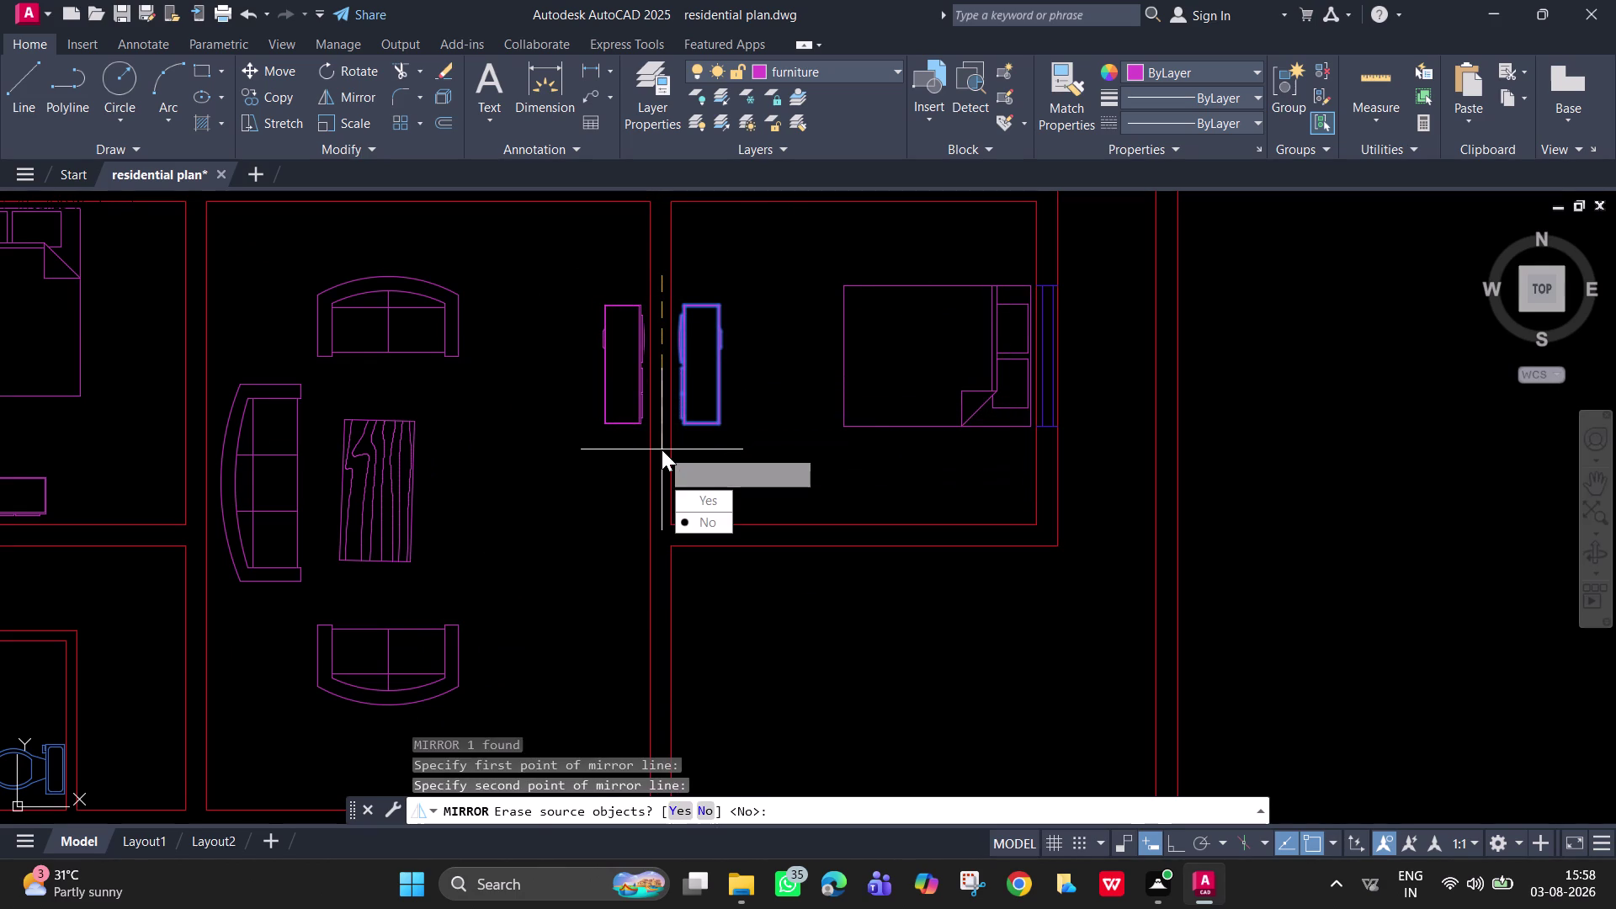
drag(702, 523, 661, 449)
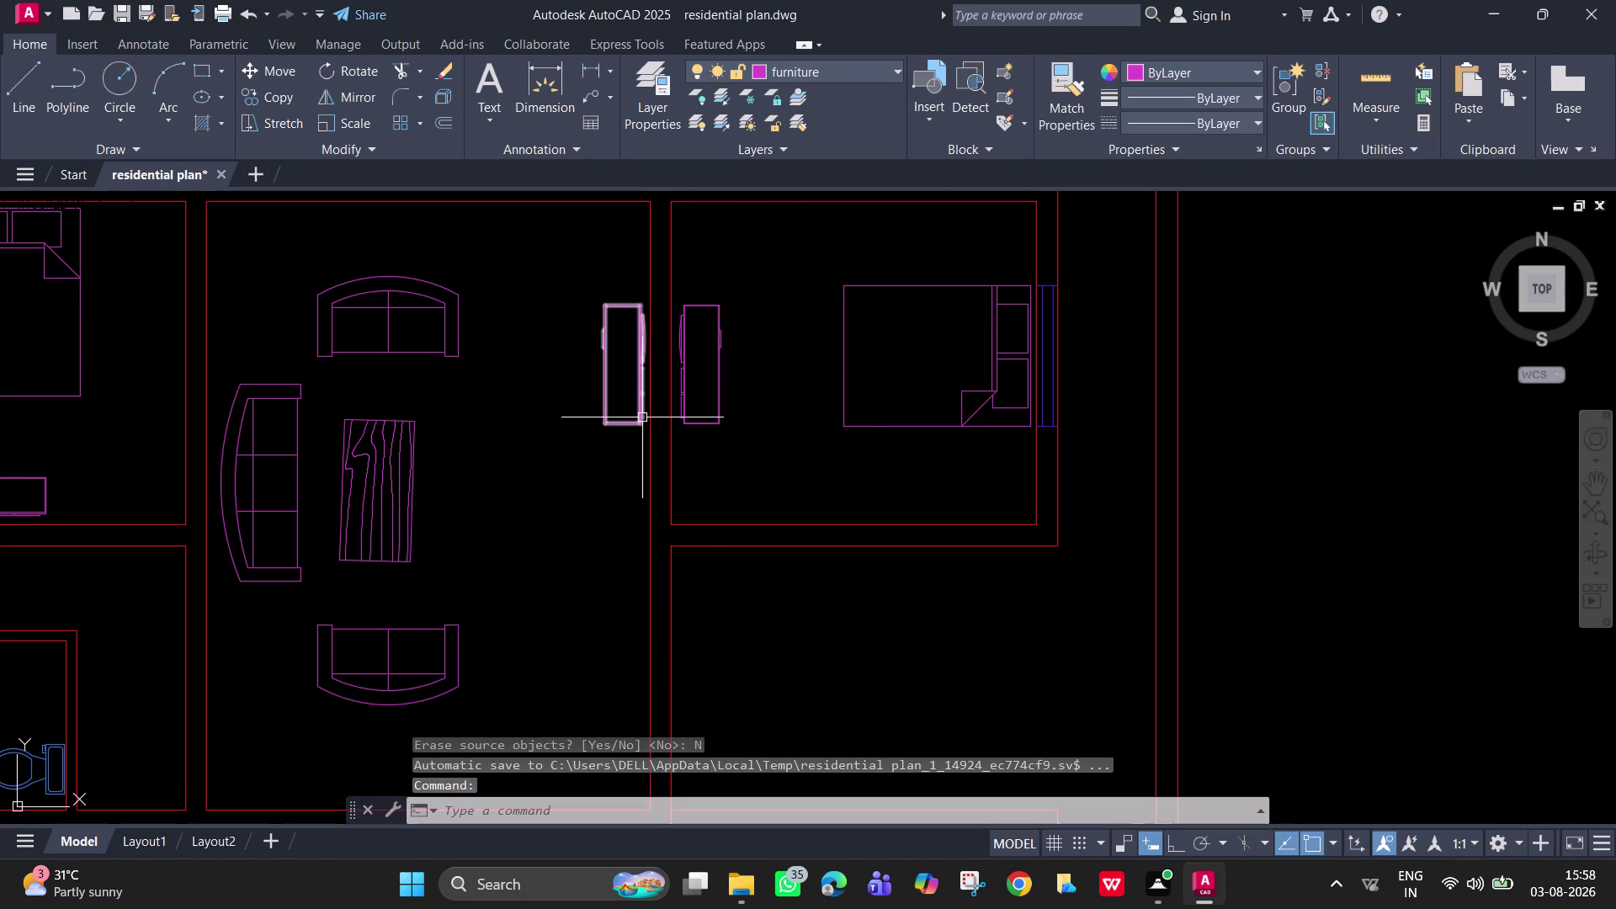
Select the new living room unit and start SCALE on it.
click(642, 417)
text(sc)
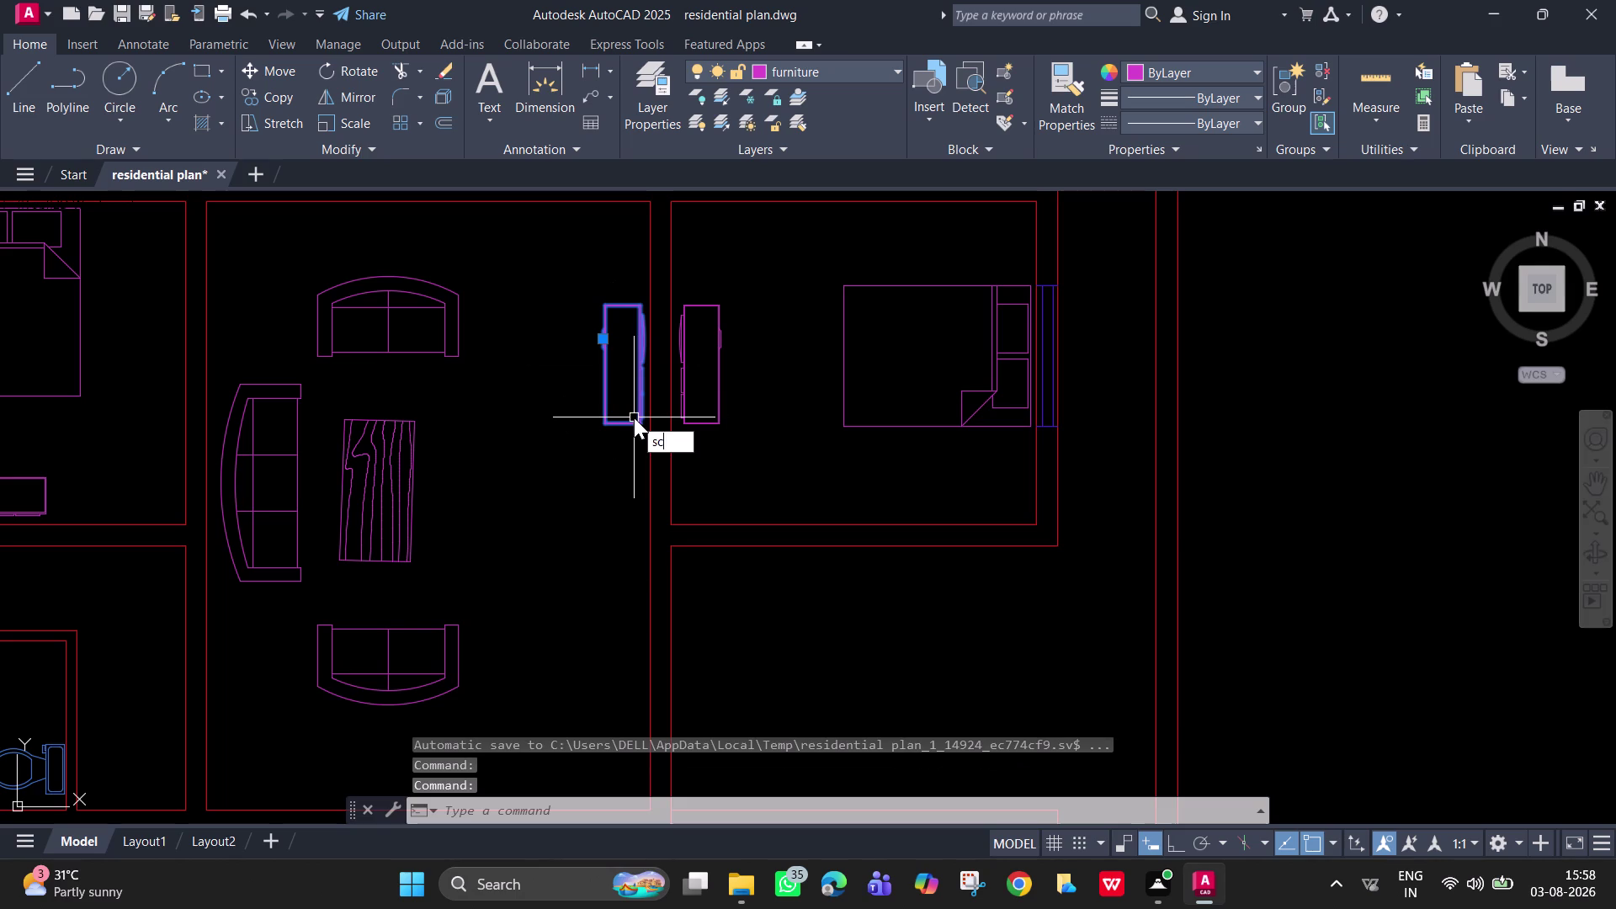
key(space)
Enlarge the living room unit around a base point on it.
key(space)
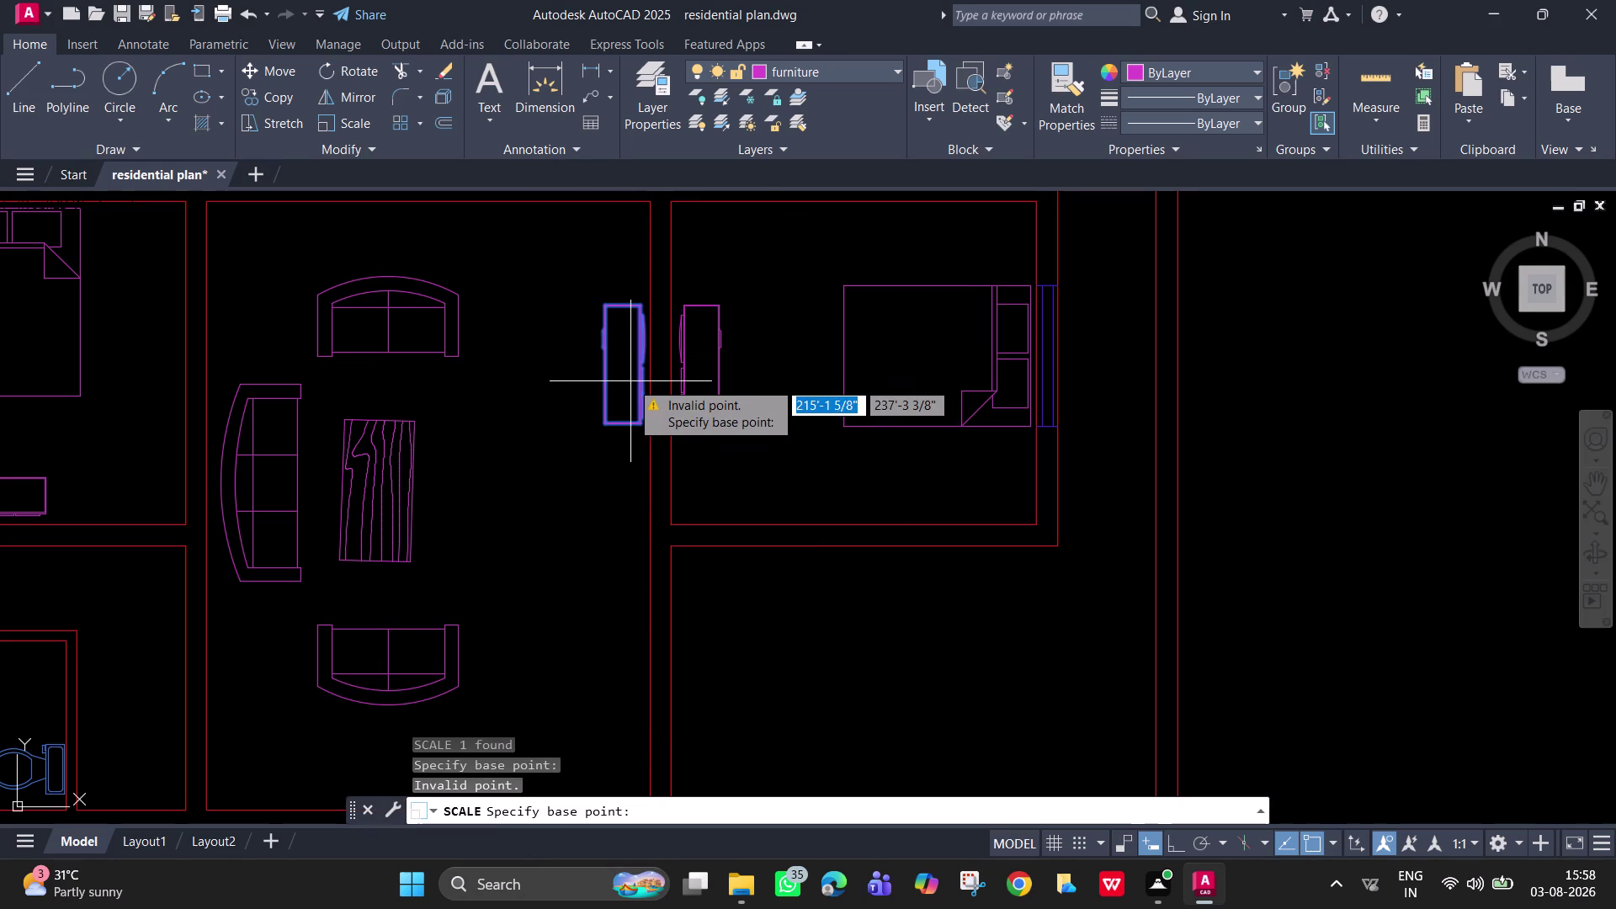
click(636, 427)
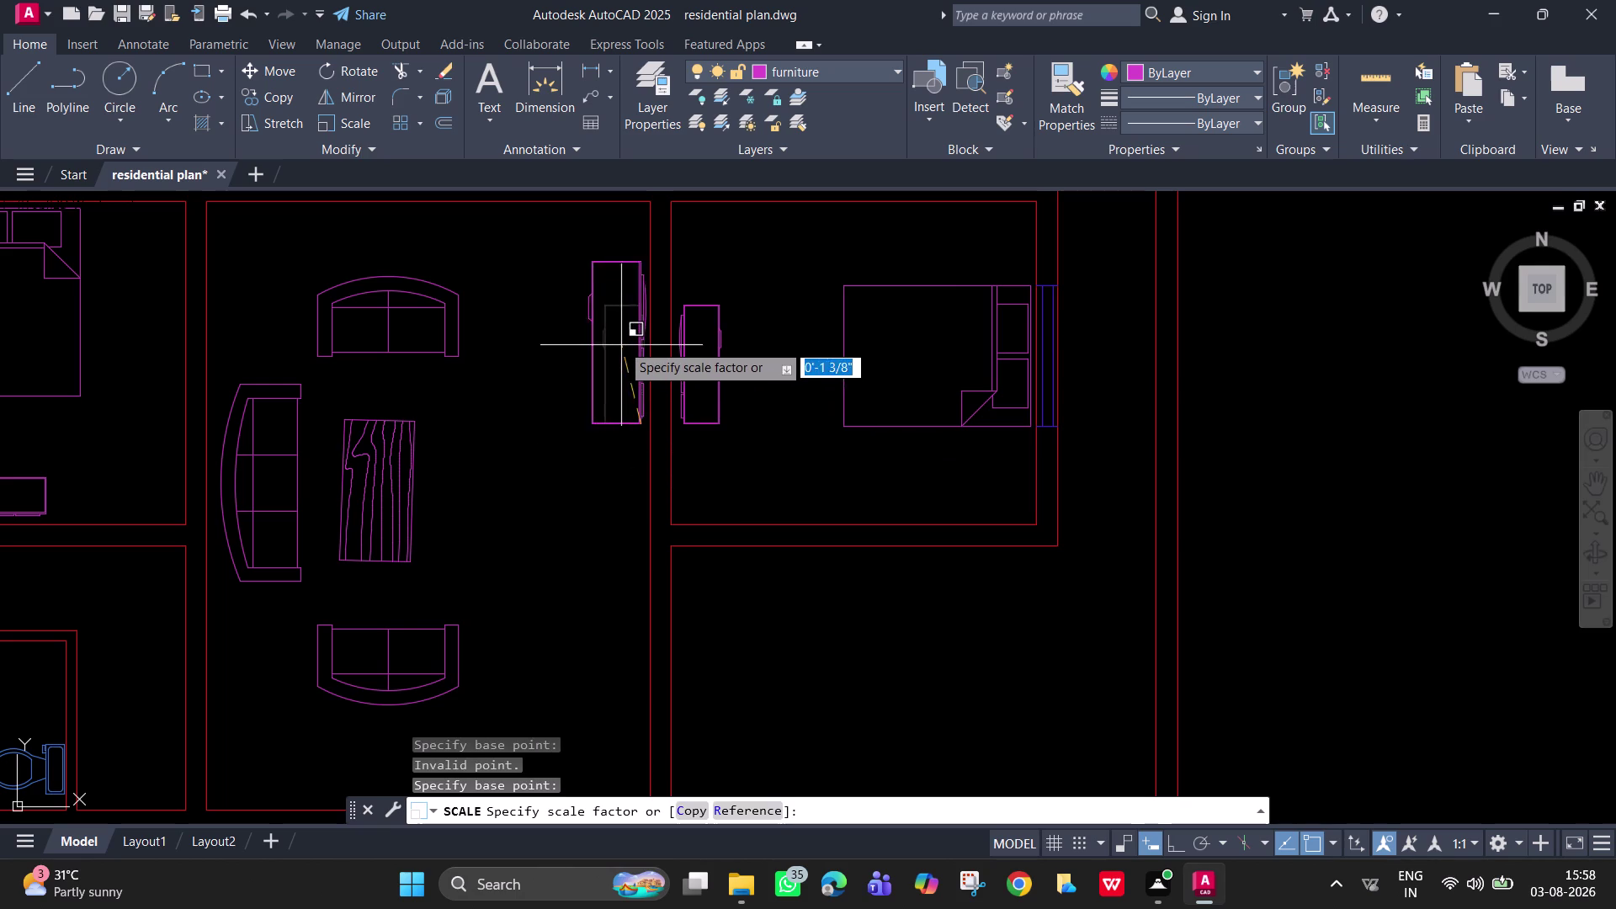
click(616, 331)
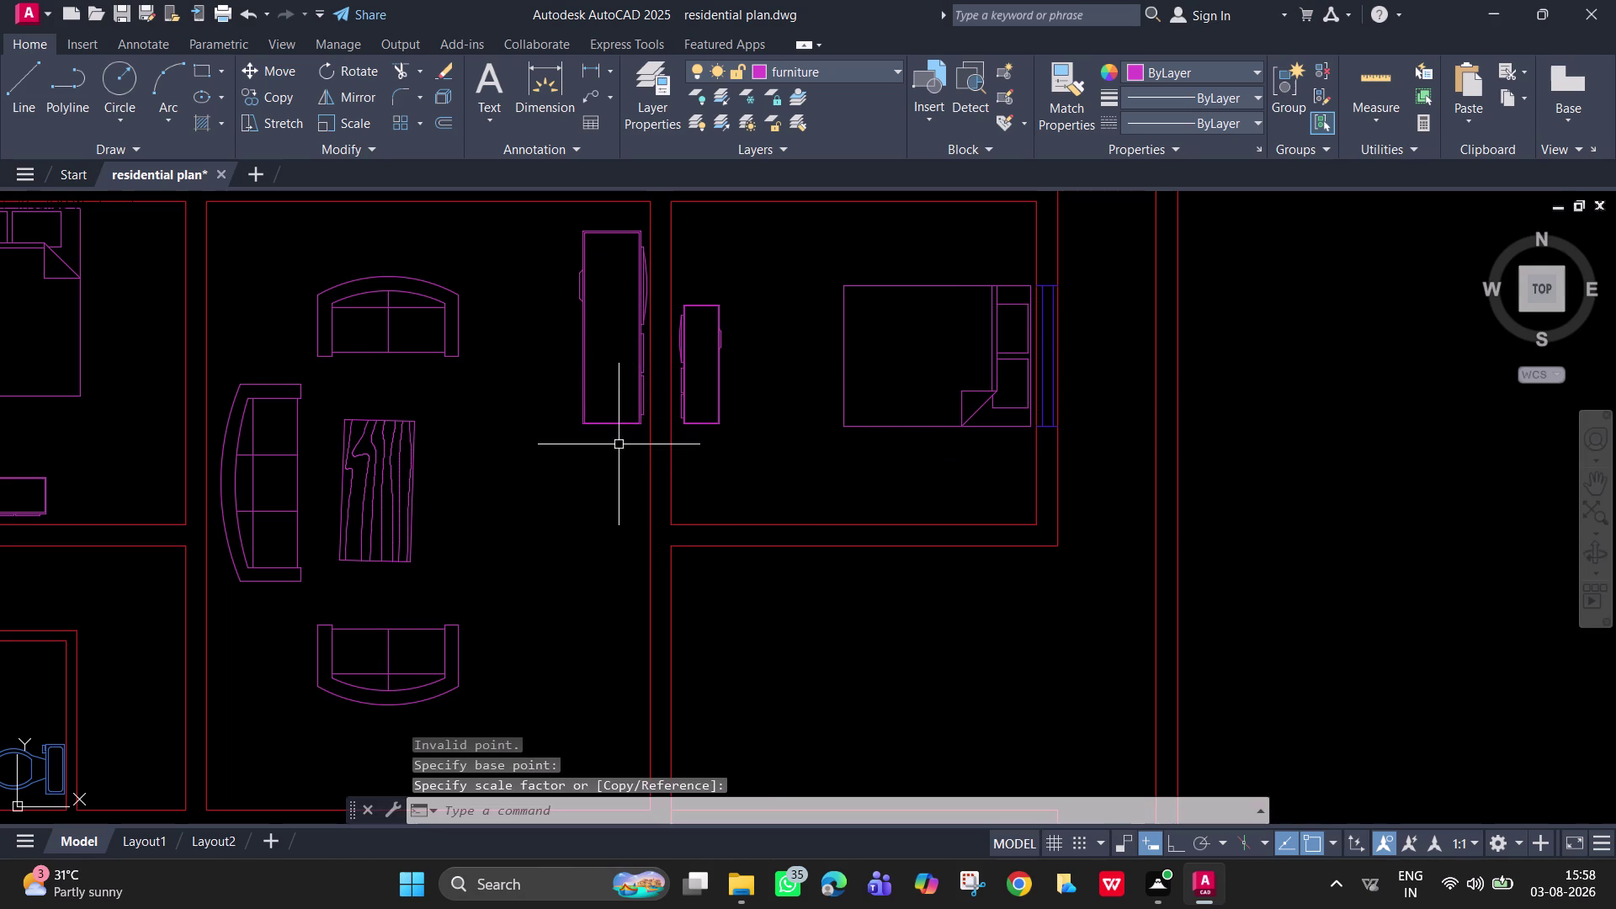
Move the enlarged unit lower along the living room's right wall.
click(619, 416)
click(618, 425)
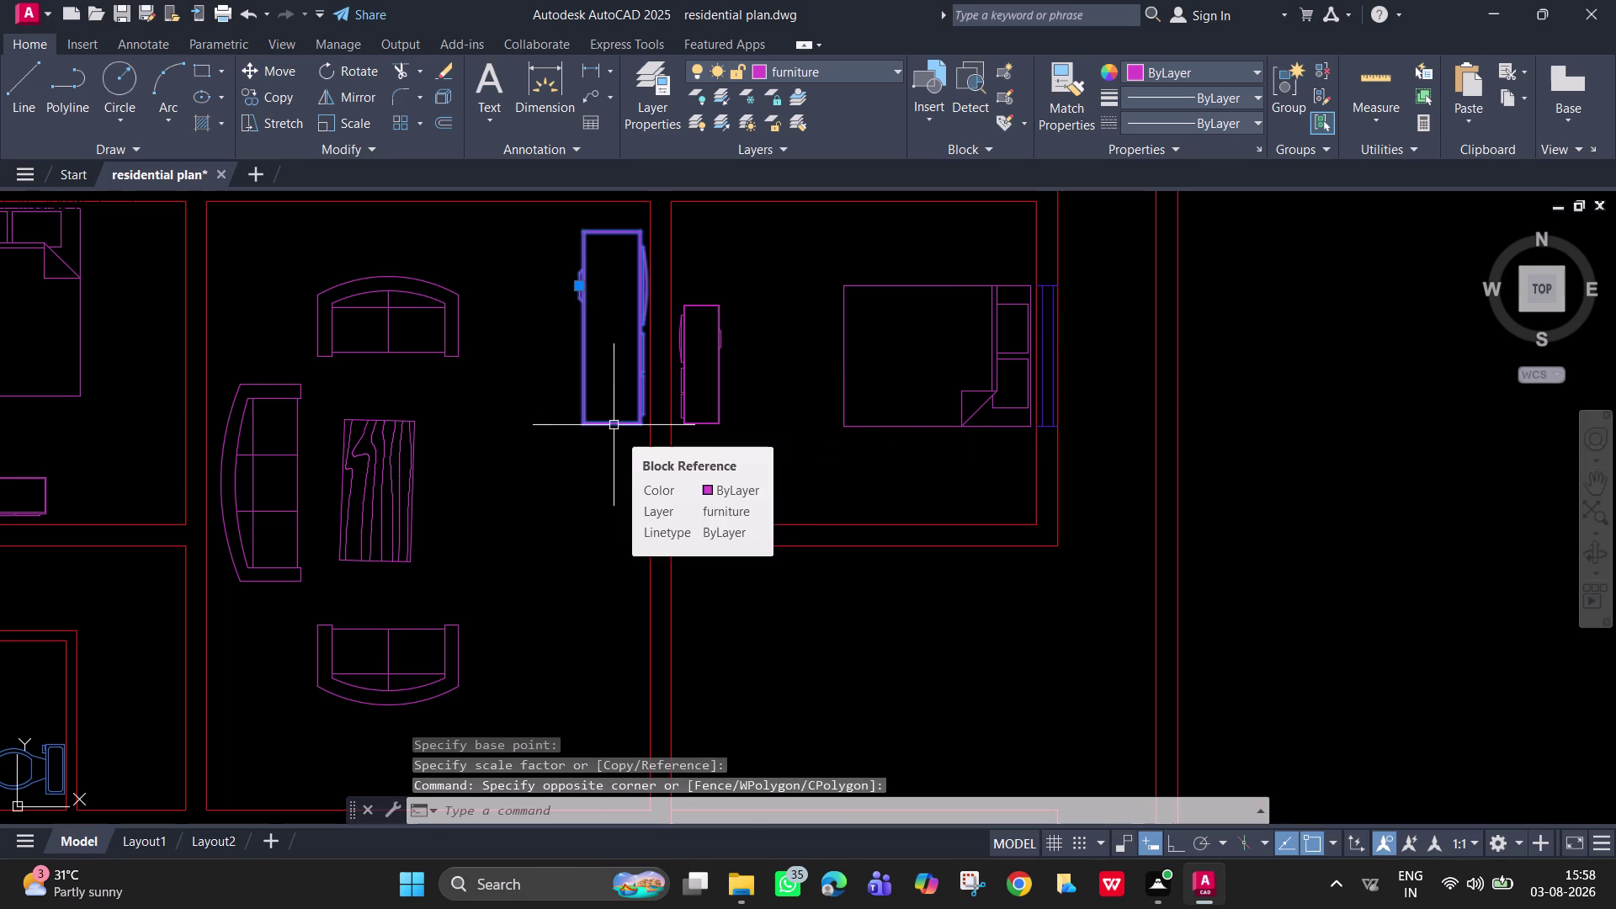
text(m)
key(space)
click(635, 421)
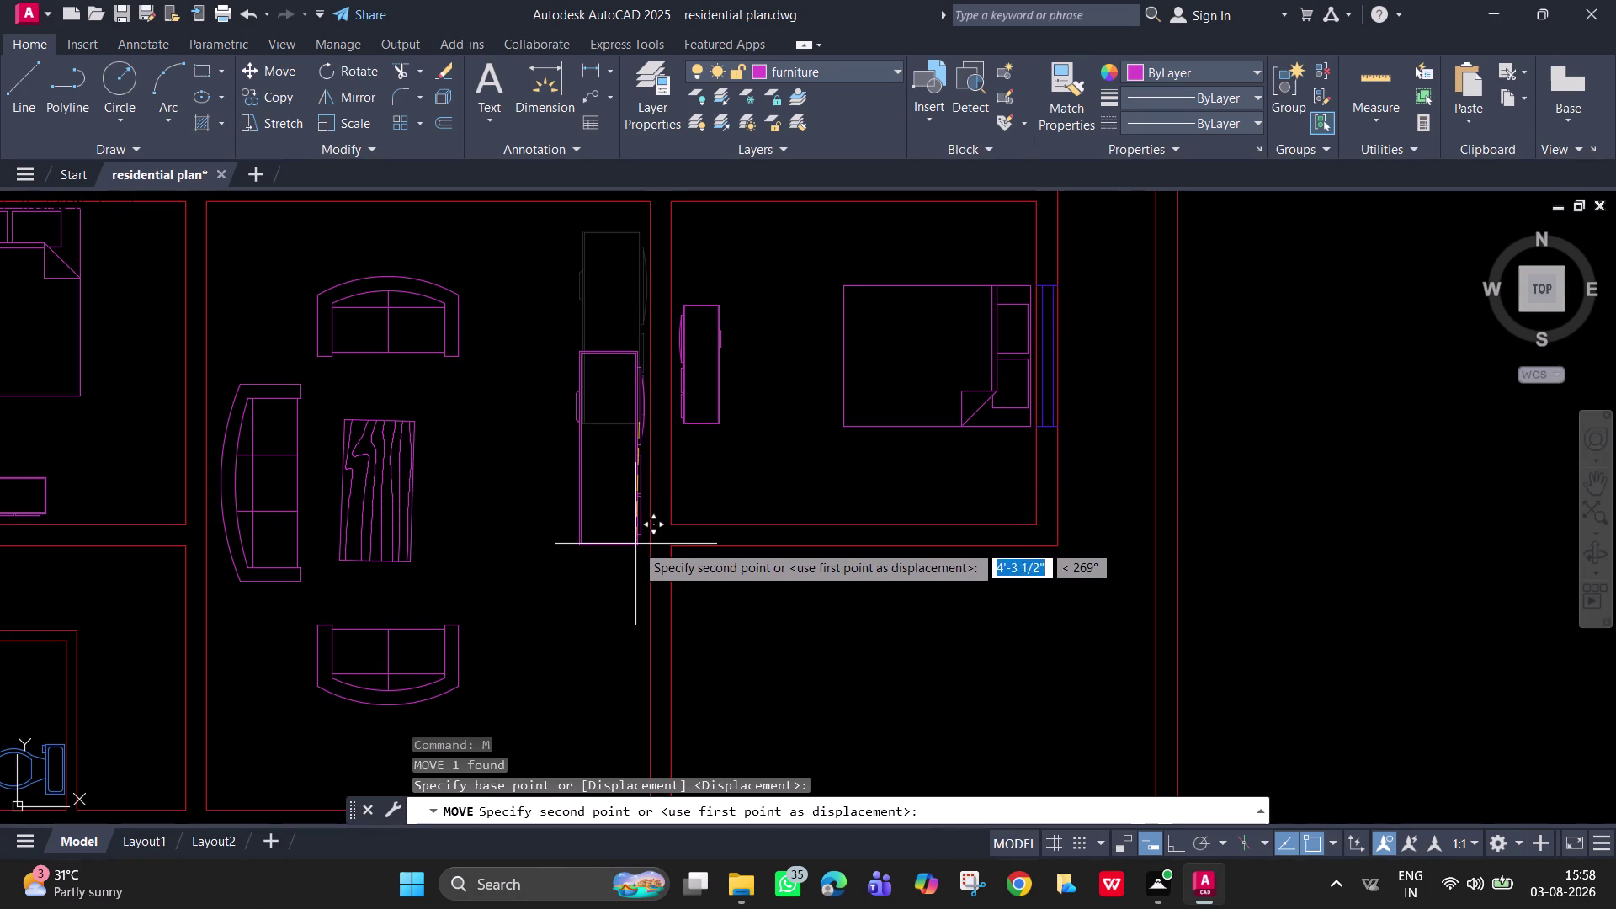
click(636, 520)
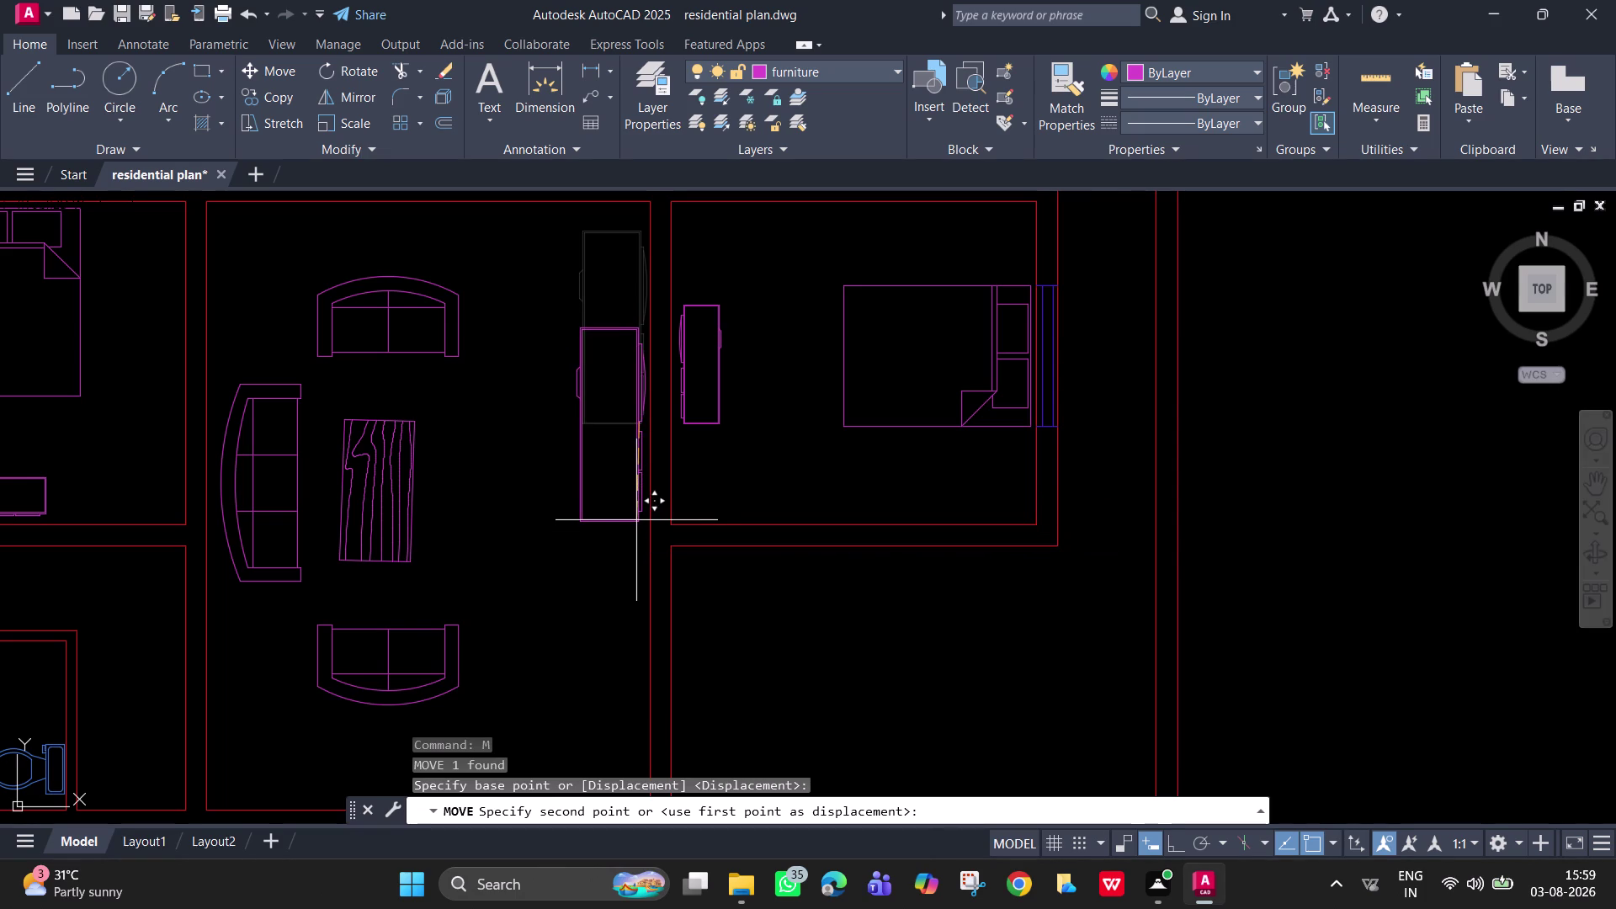
key(Escape)
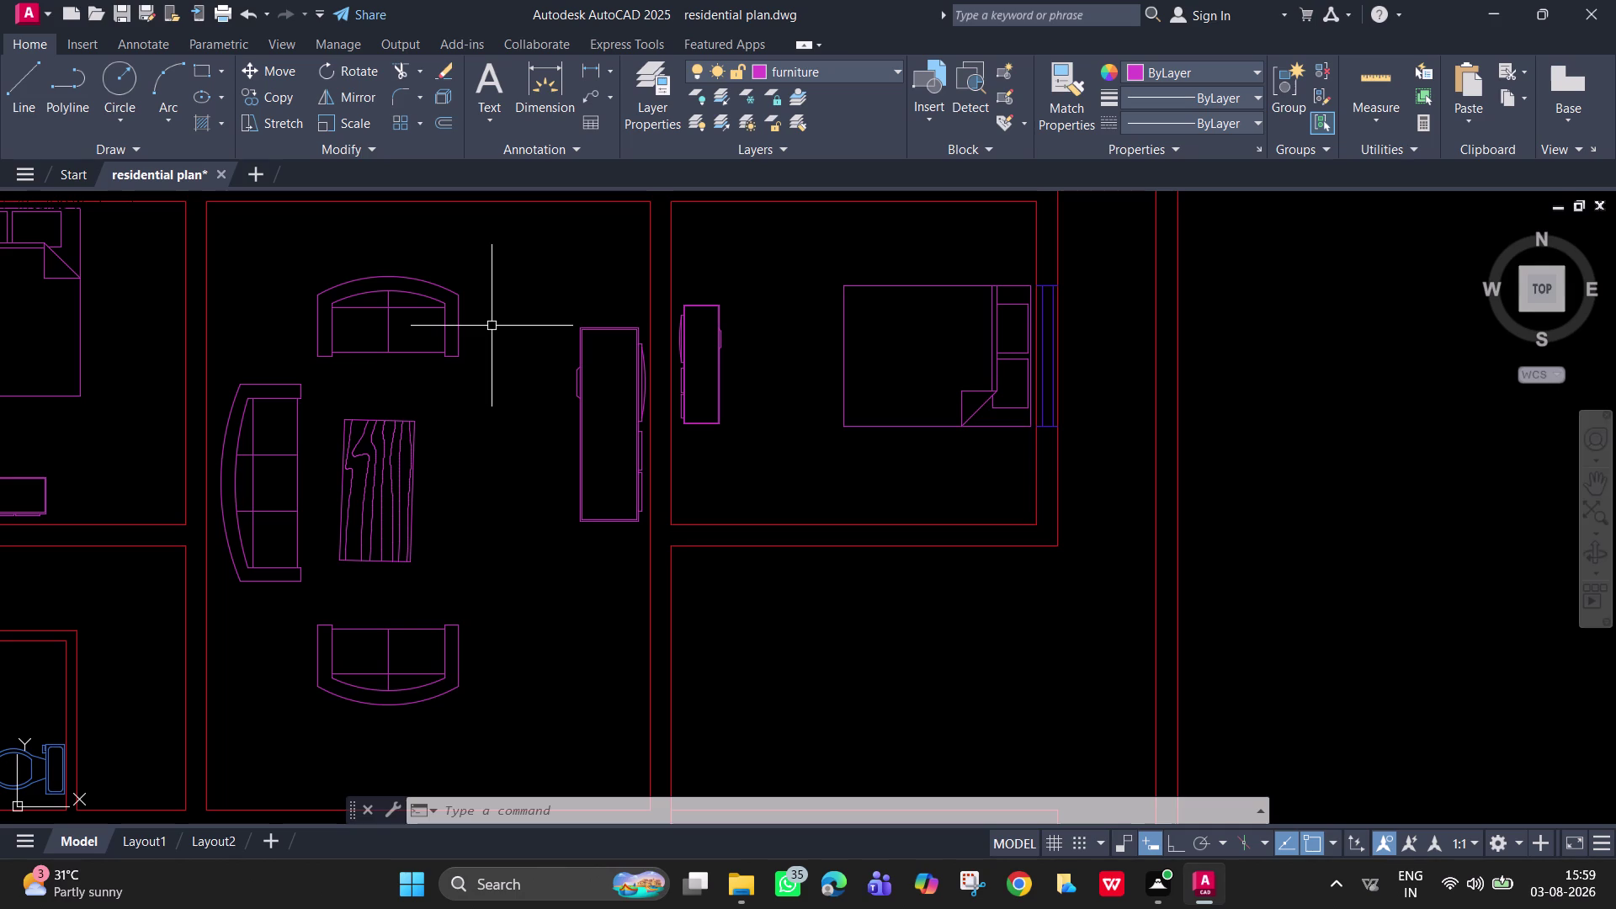
Zoom and pan across the plan to review the furnished rooms and living-room unit.
scroll(down, 3)
middle_drag(877, 419, 794, 382)
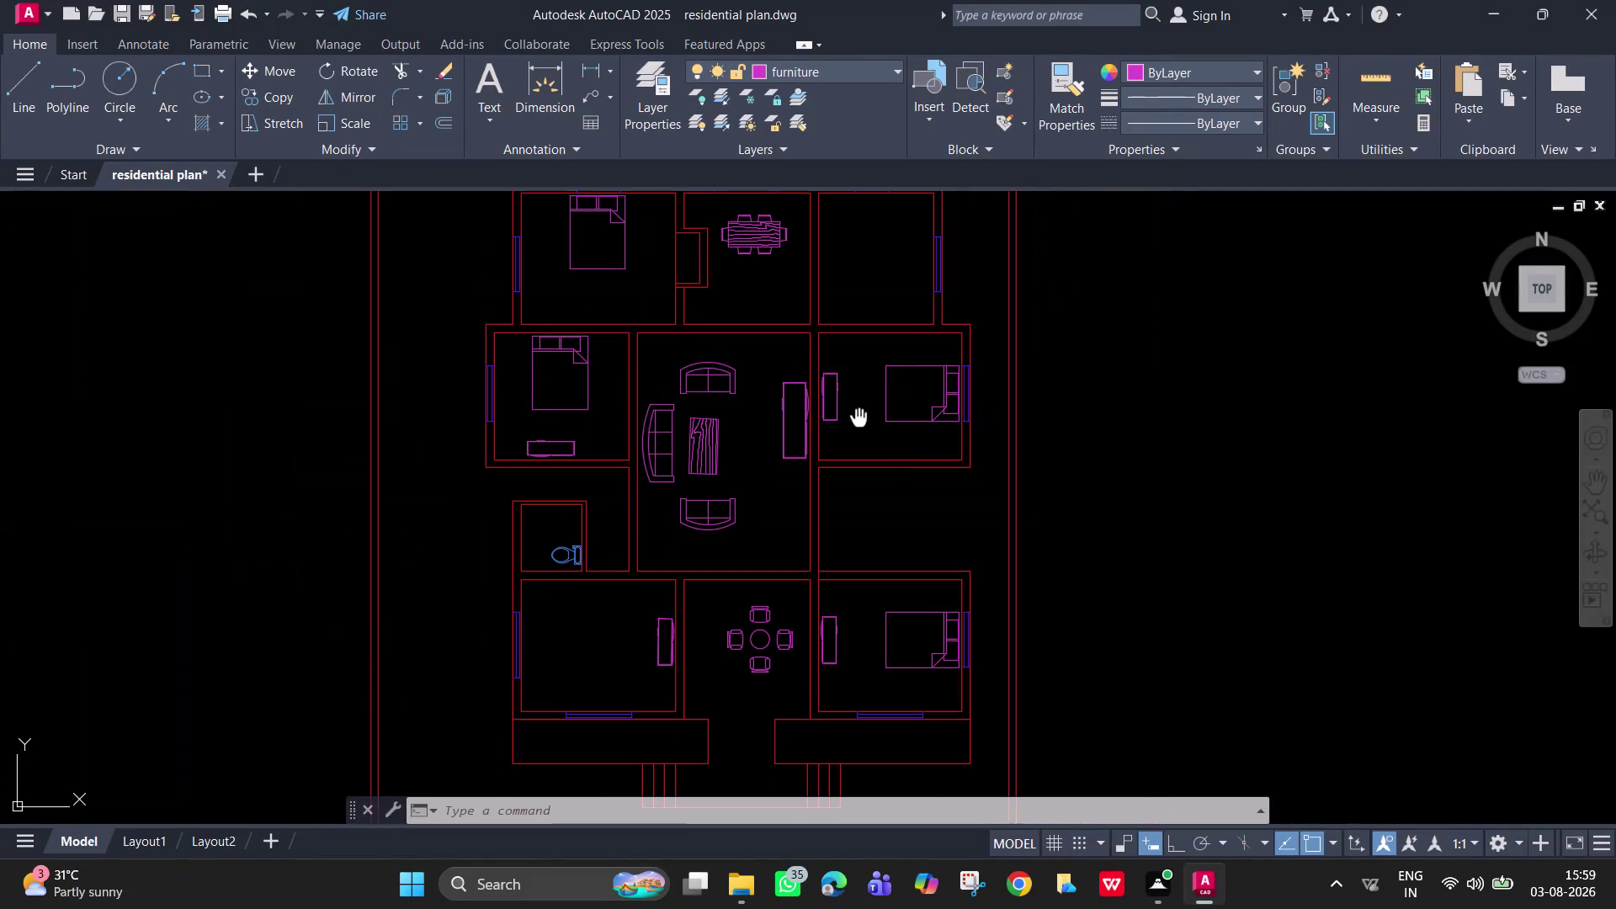
middle_drag(793, 382, 746, 340)
scroll(up, 3)
scroll(up, 3)
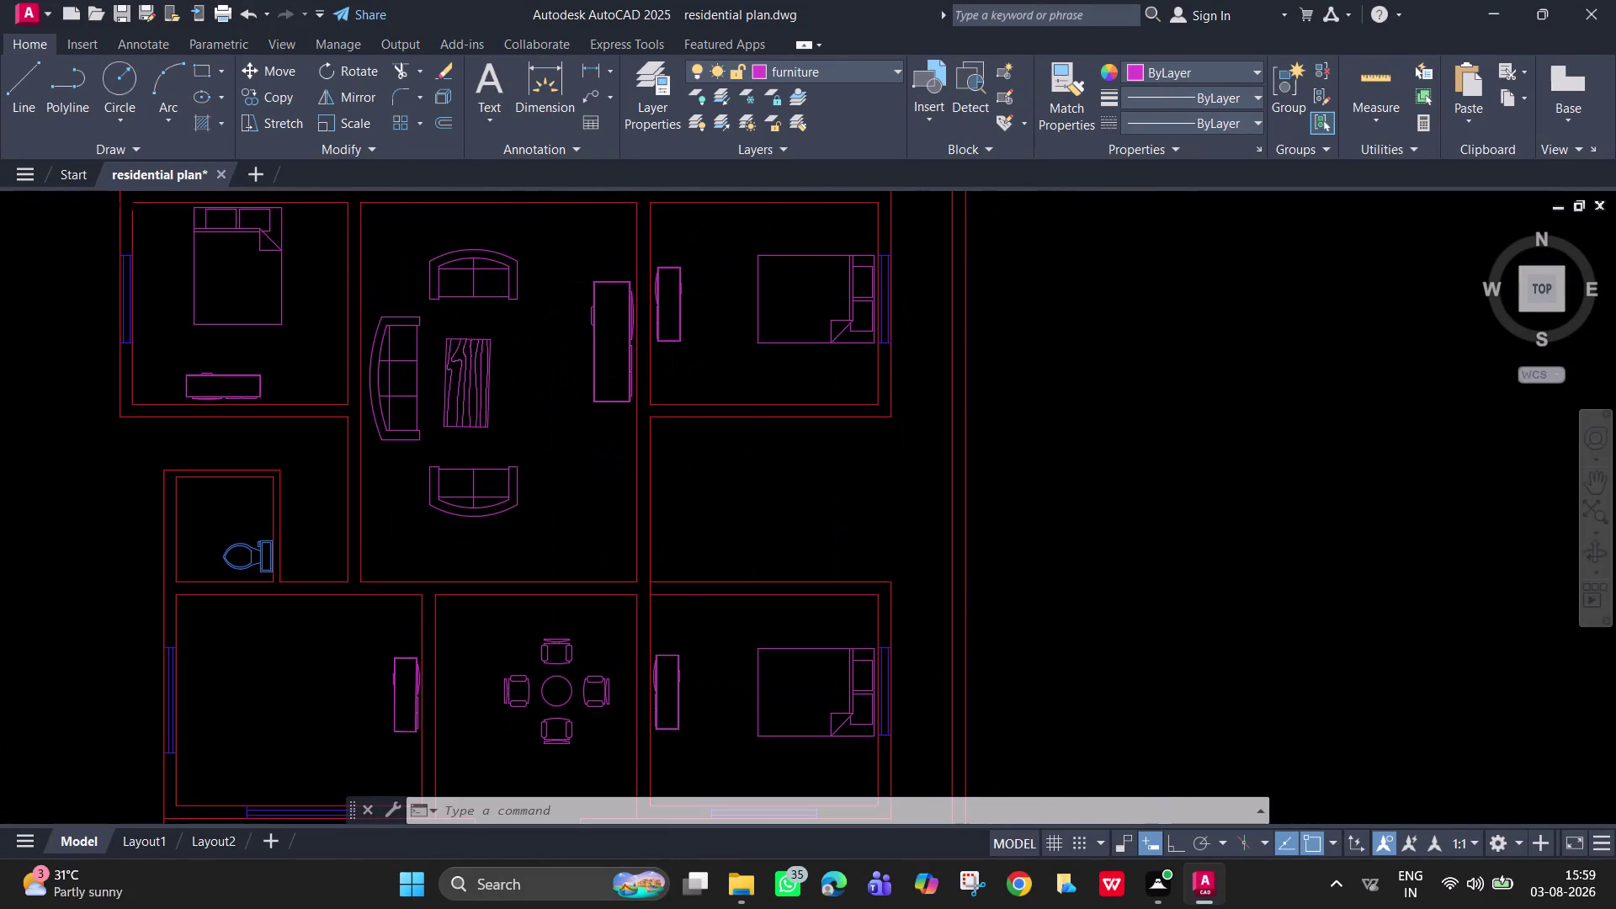